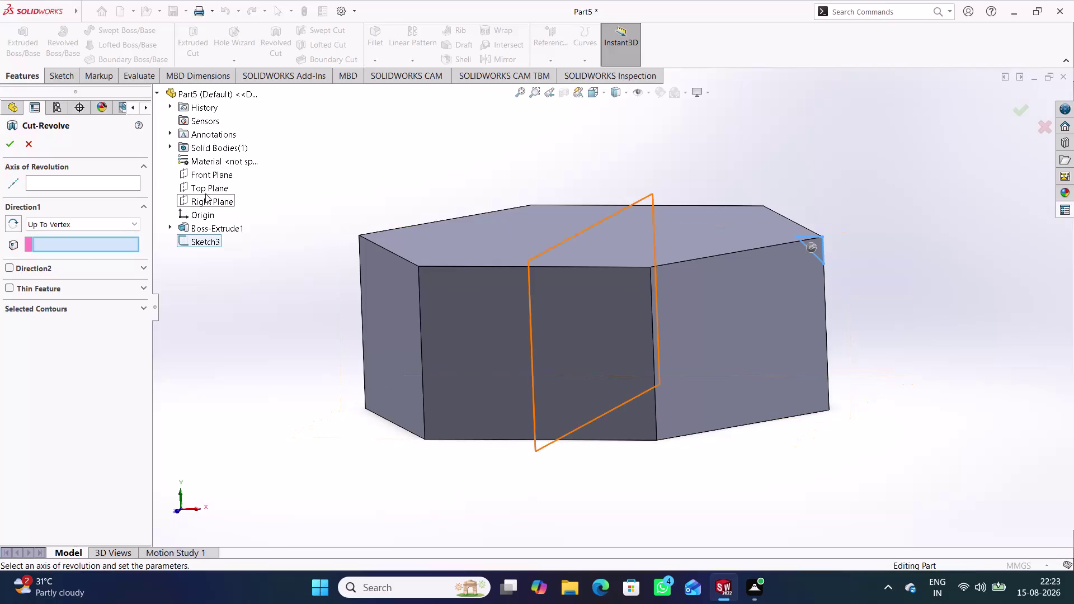
Cancel the axis-less revolved cut and add a vertical centerline from the origin to Sketch3.
click(205, 194)
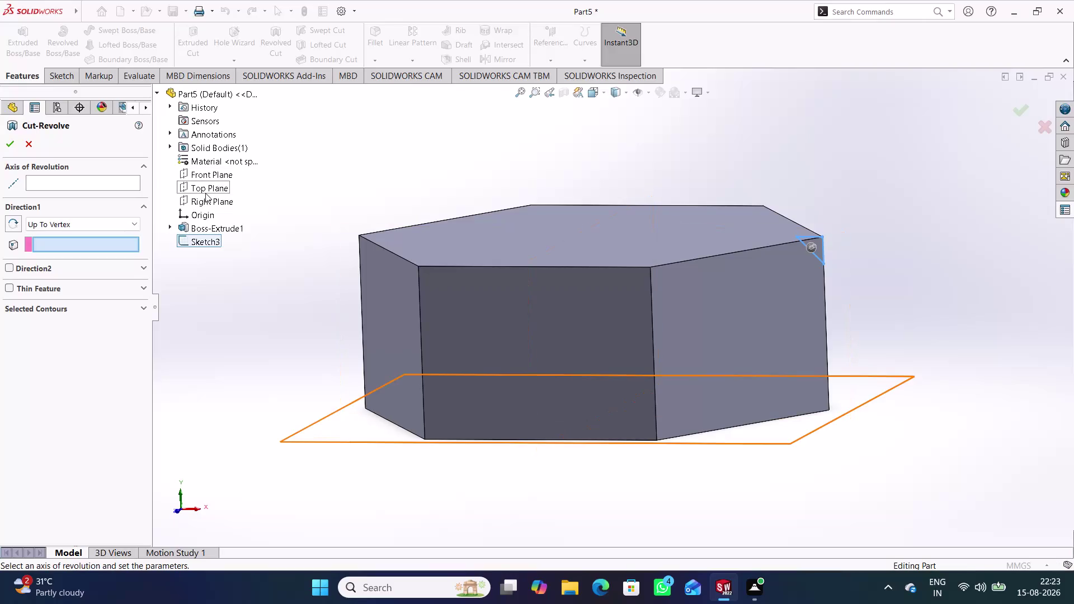
click(208, 205)
click(213, 191)
click(28, 140)
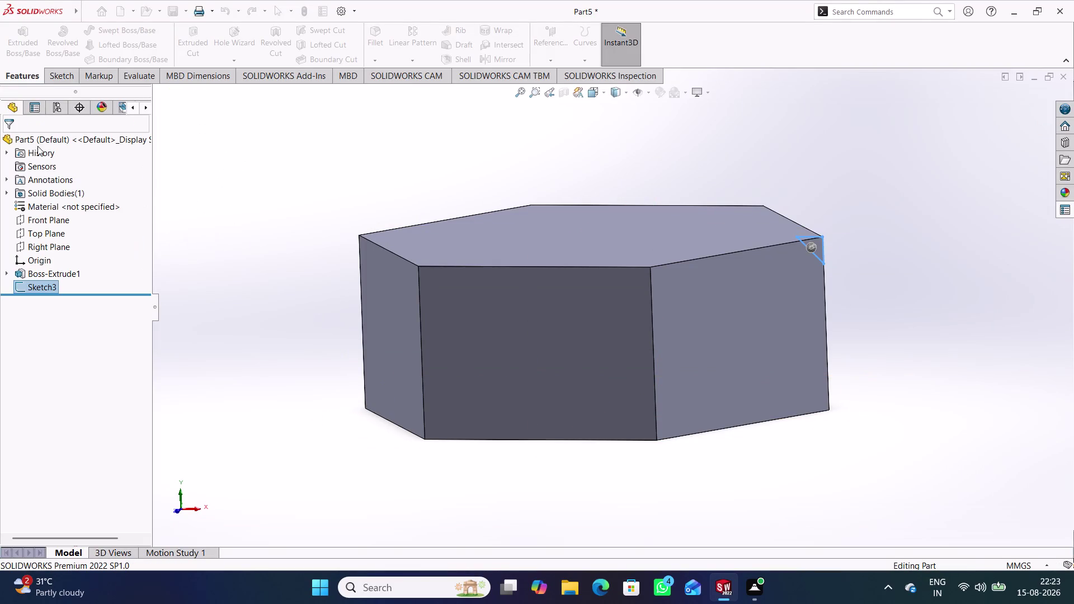
click(304, 242)
double_click(825, 244)
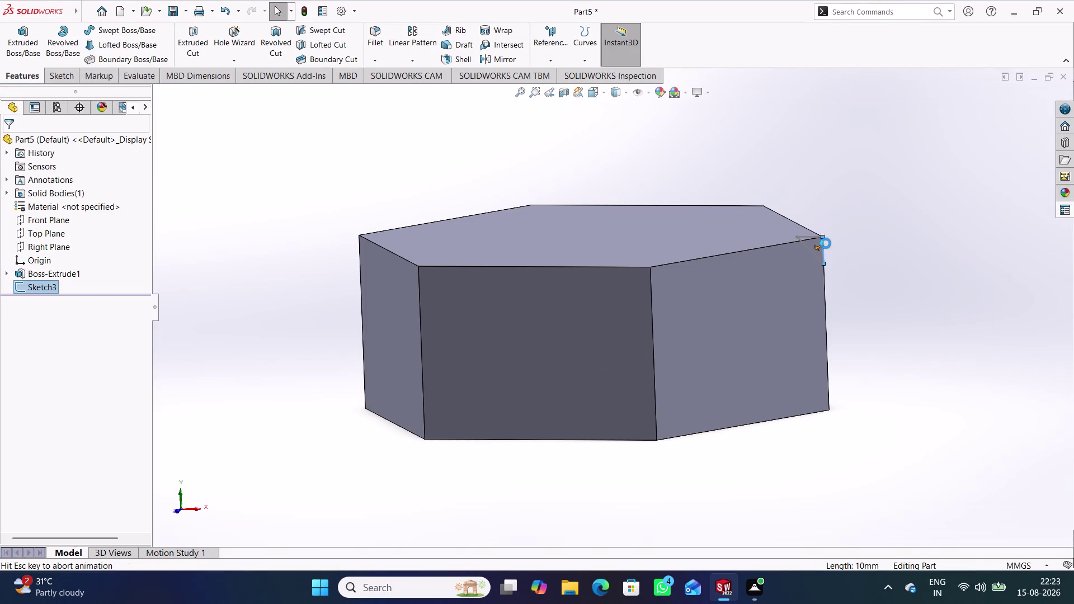
click(664, 430)
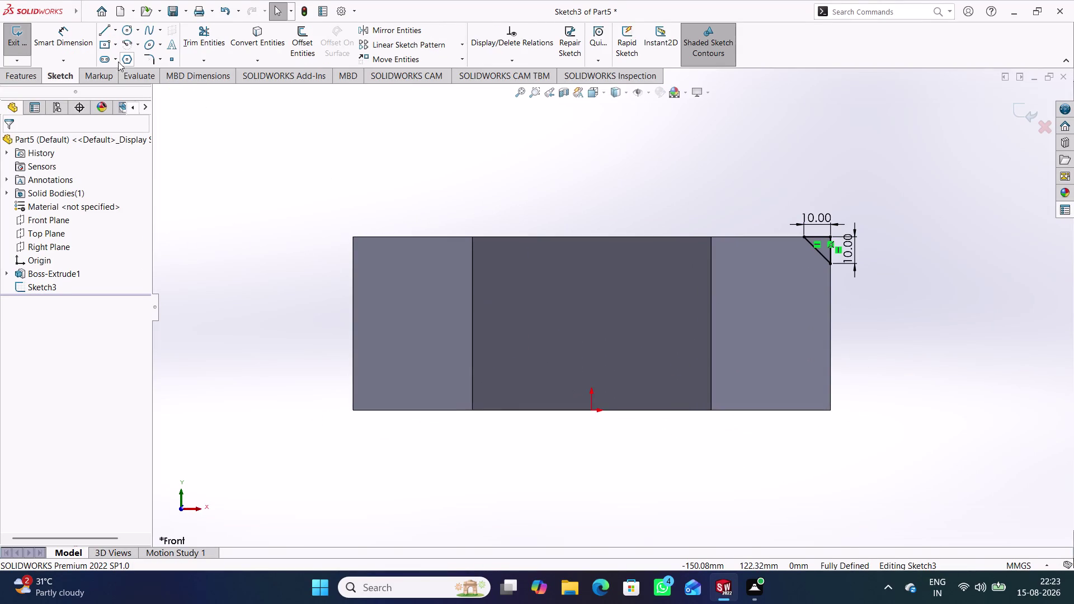
click(116, 33)
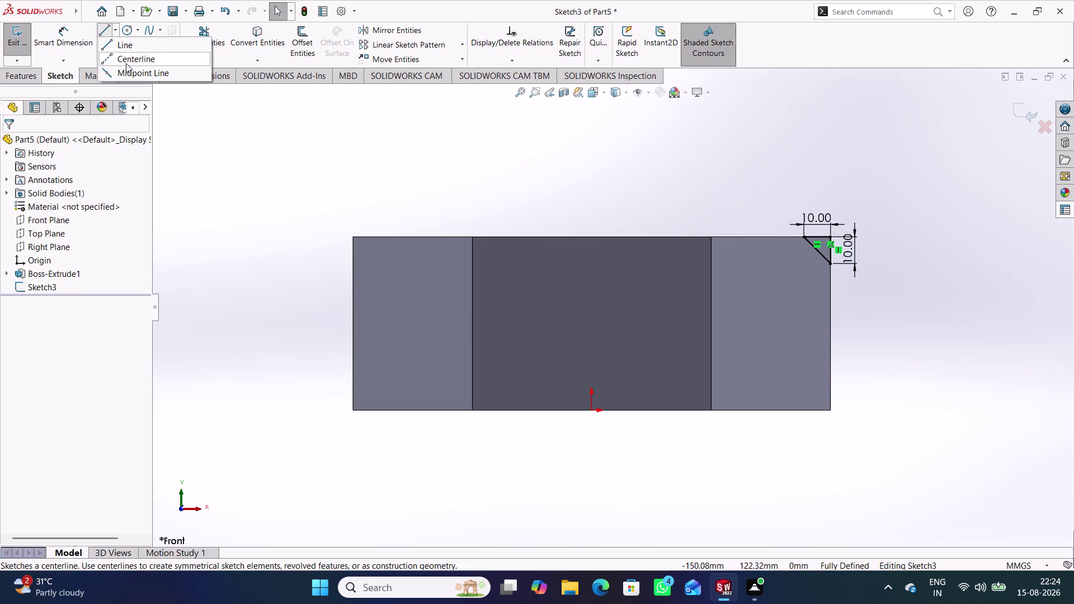
click(126, 63)
click(591, 412)
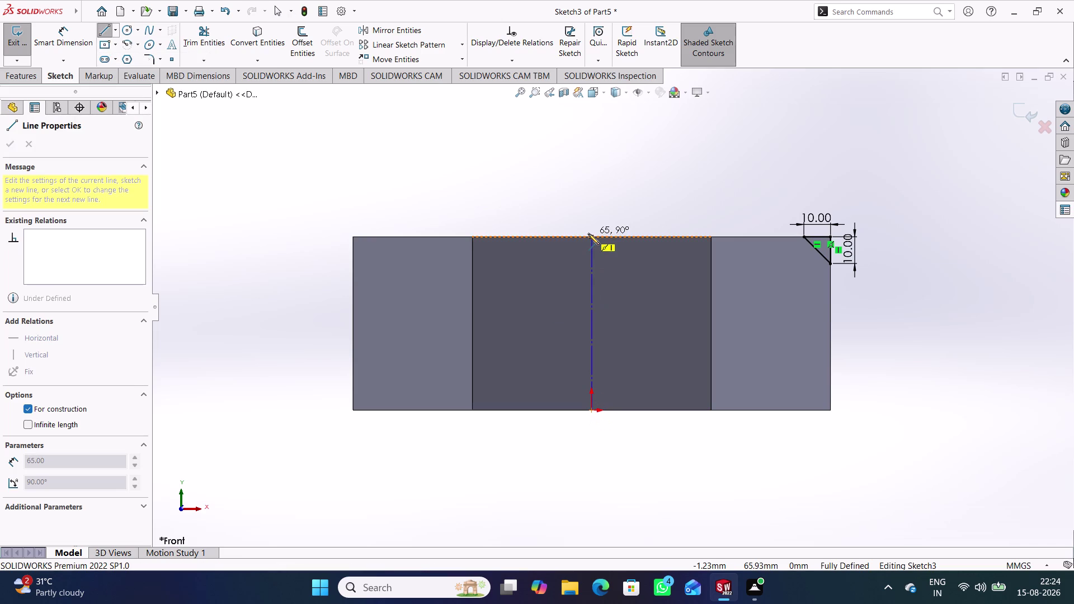
click(590, 235)
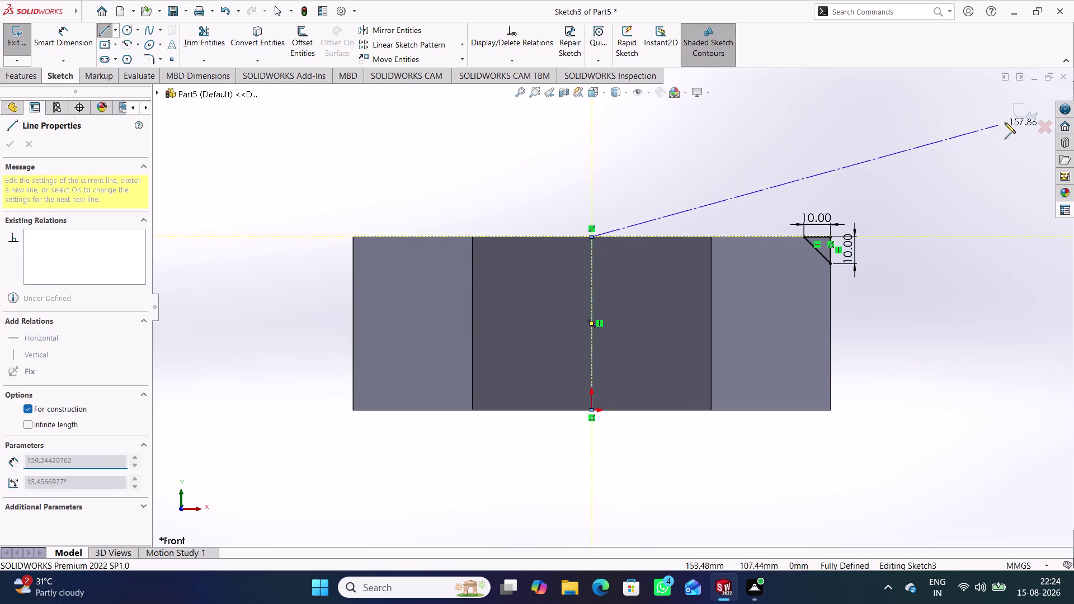
click(1026, 115)
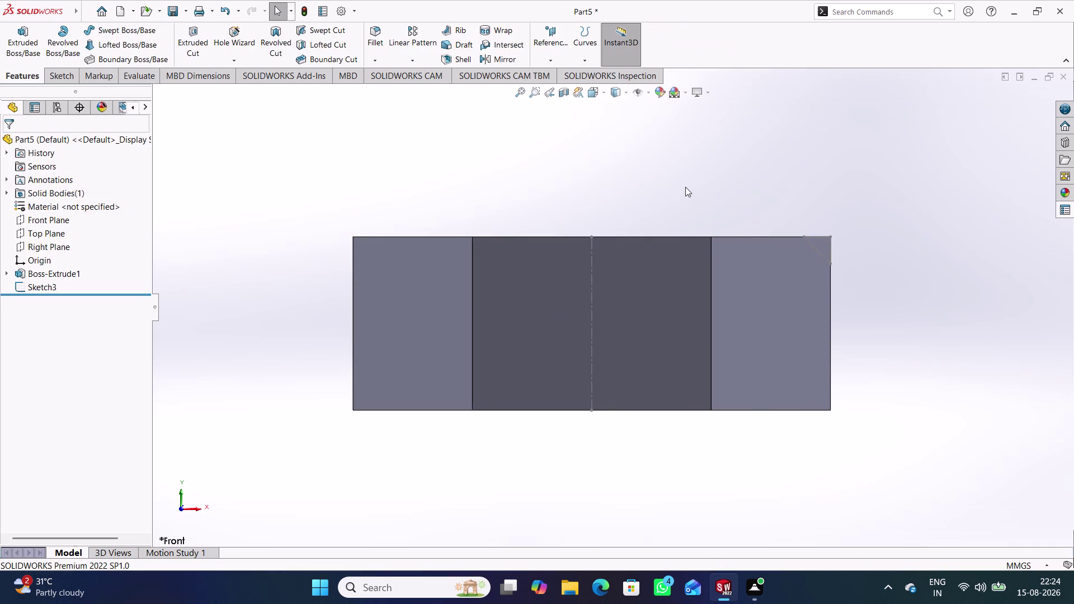
Revolve-cut Sketch3 360° about the centerline to chamfer the block's top edge.
middle_drag(685, 187, 684, 204)
click(595, 268)
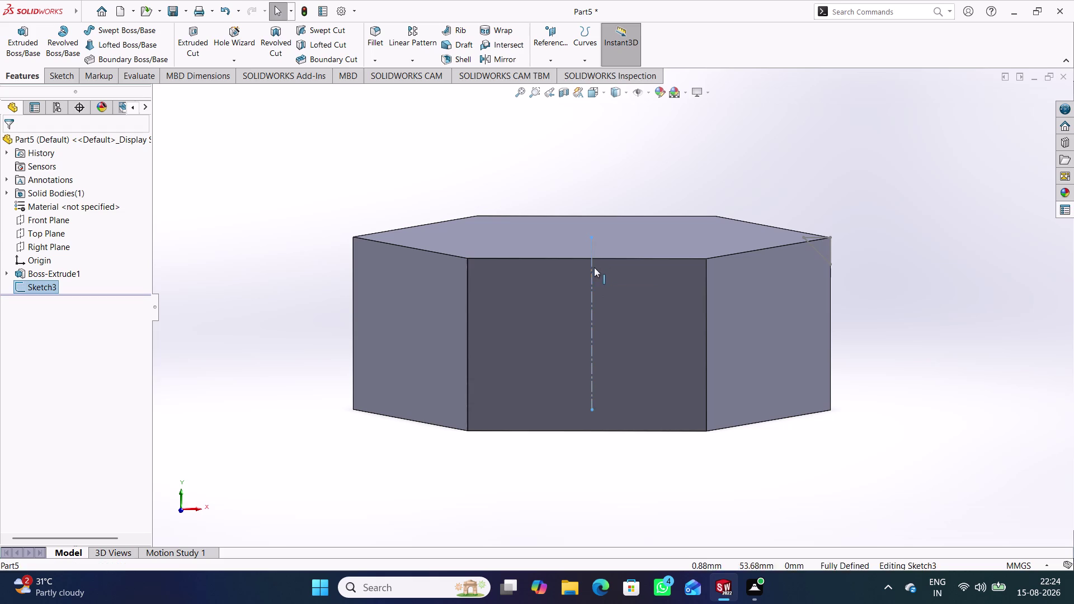
click(281, 47)
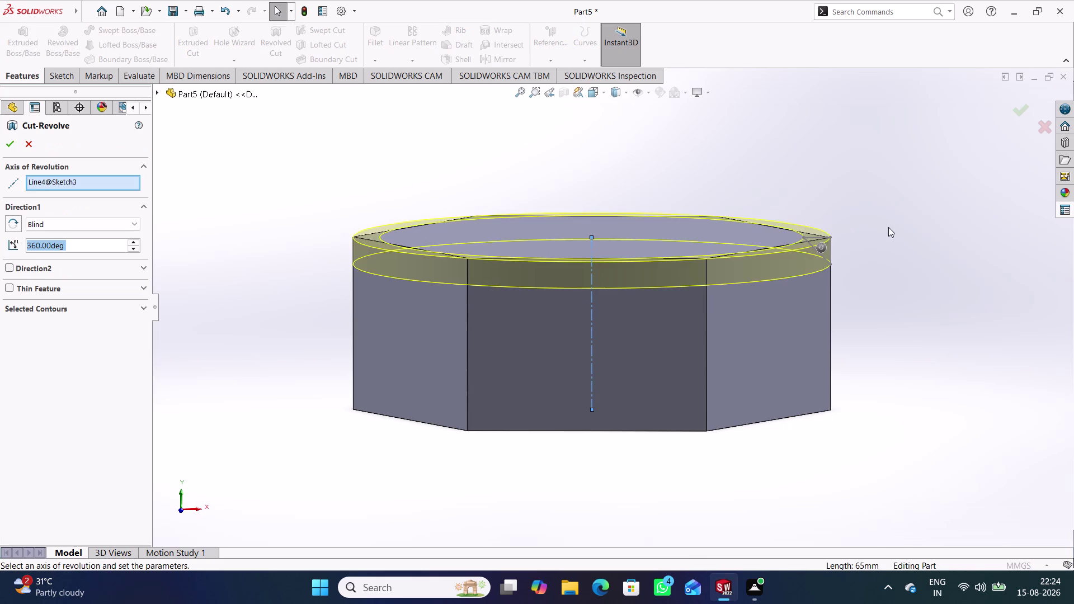
middle_drag(896, 266, 854, 298)
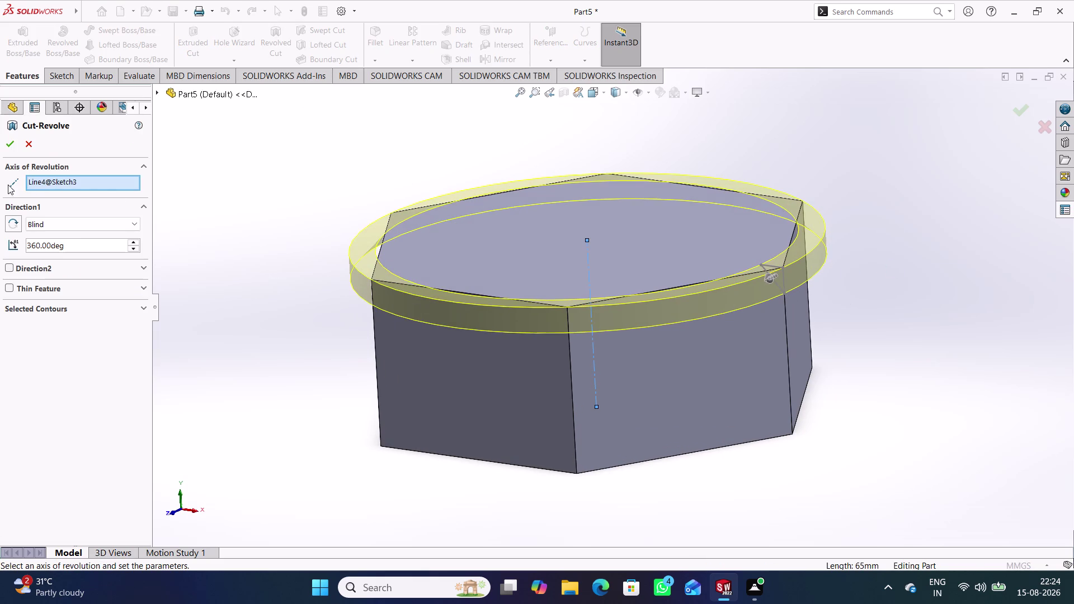
click(8, 183)
click(11, 144)
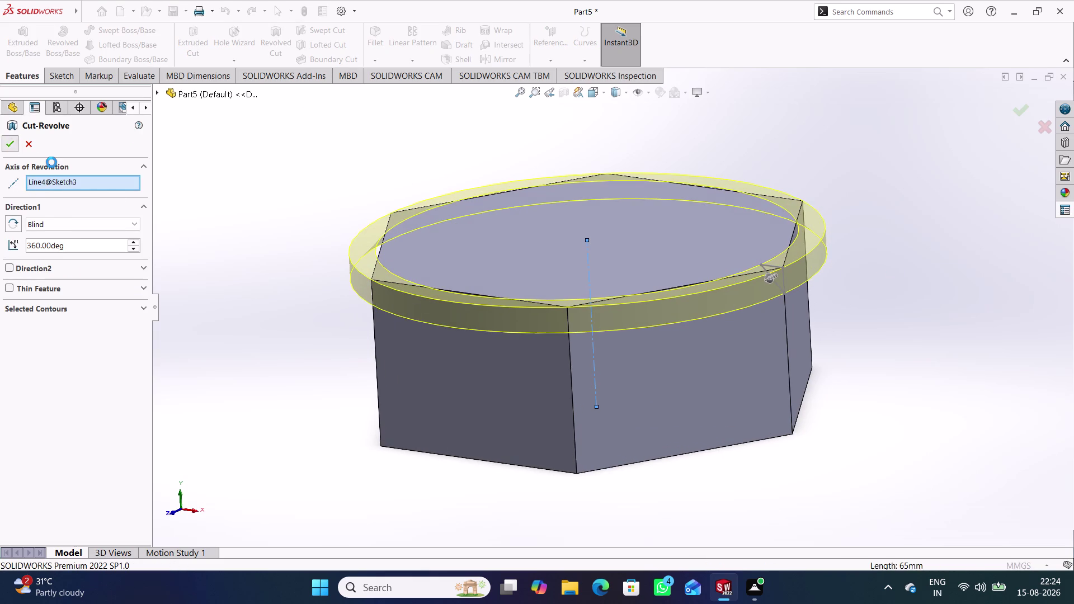
click(320, 357)
middle_drag(317, 355, 426, 315)
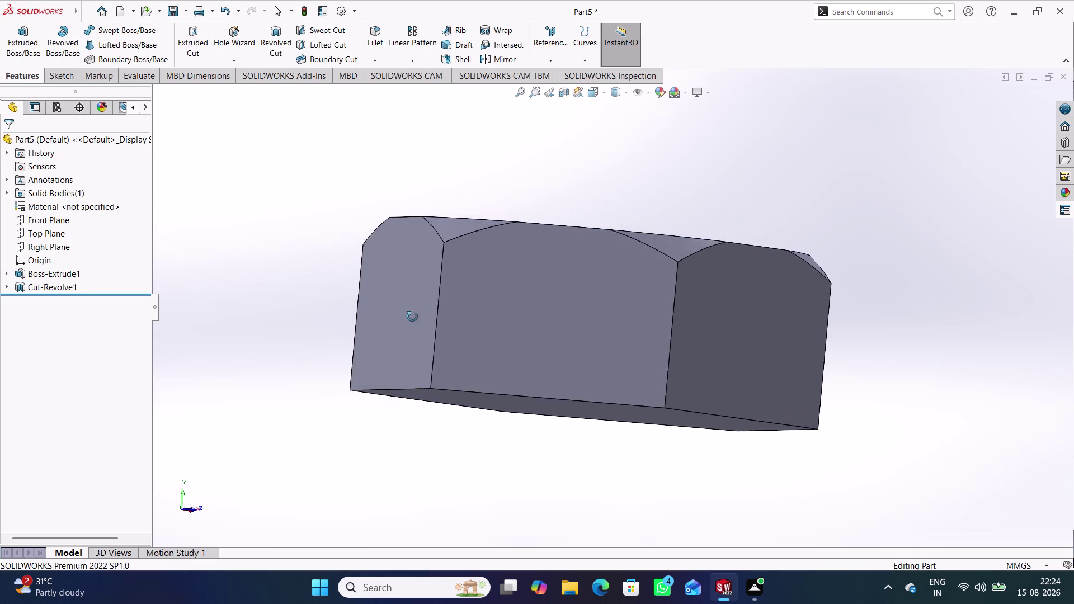
middle_drag(426, 315, 295, 330)
click(275, 418)
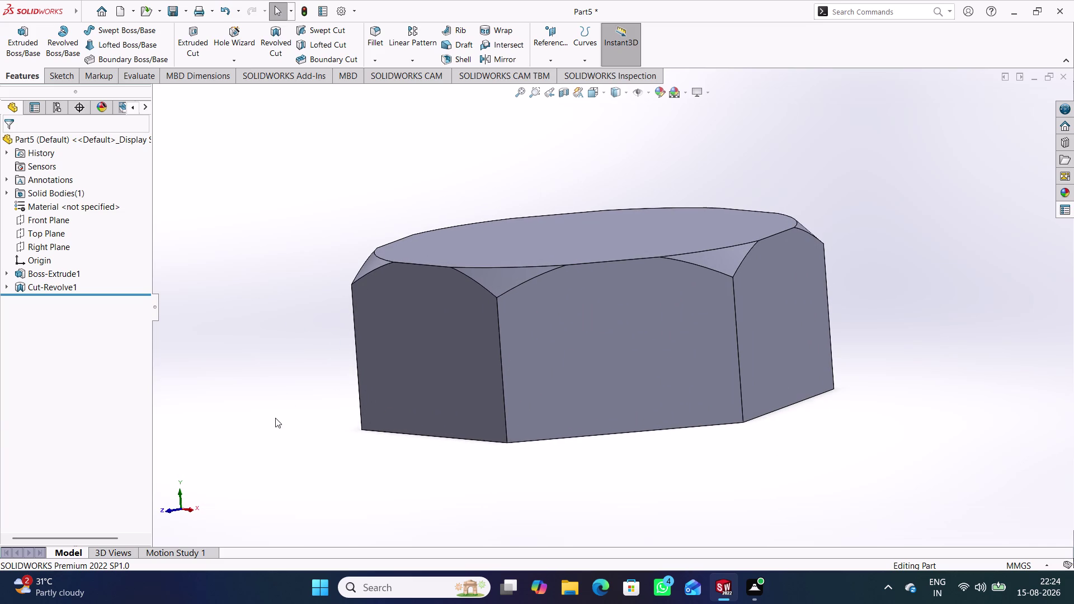
click(369, 273)
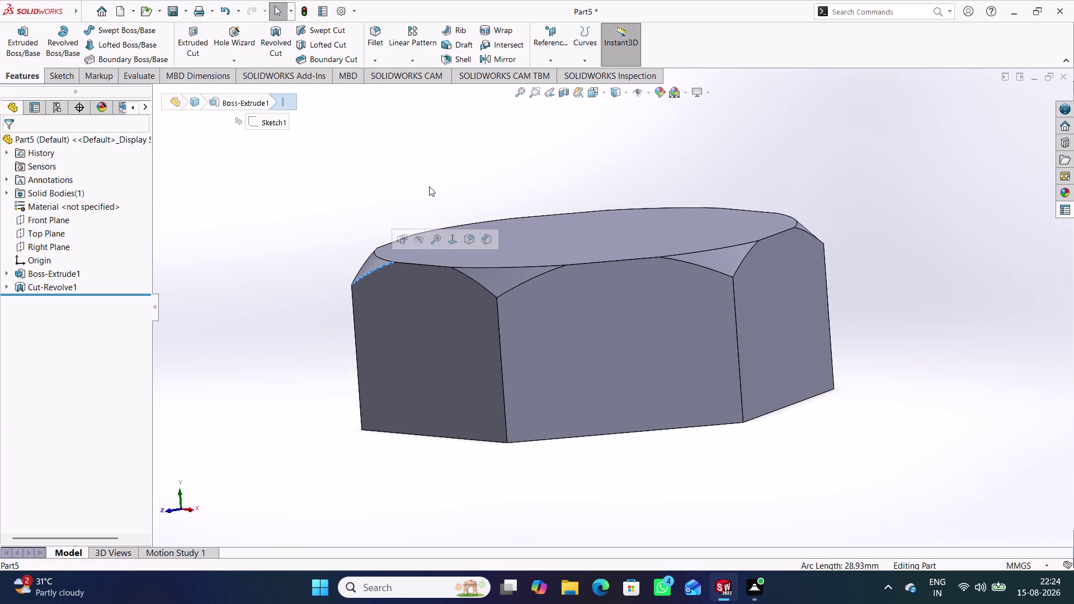
click(471, 242)
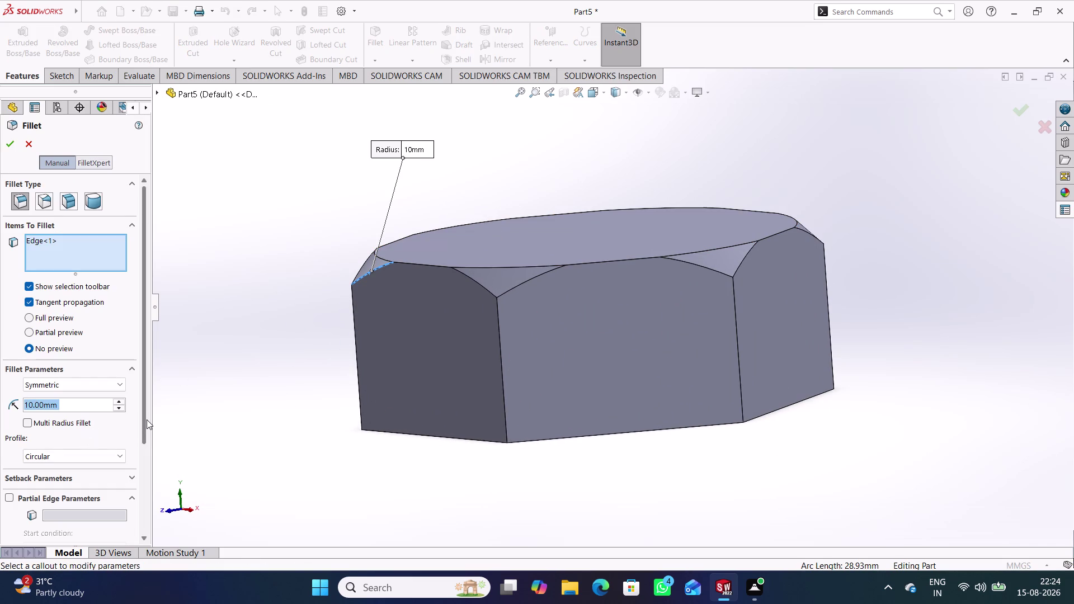
text(30)
key(Return)
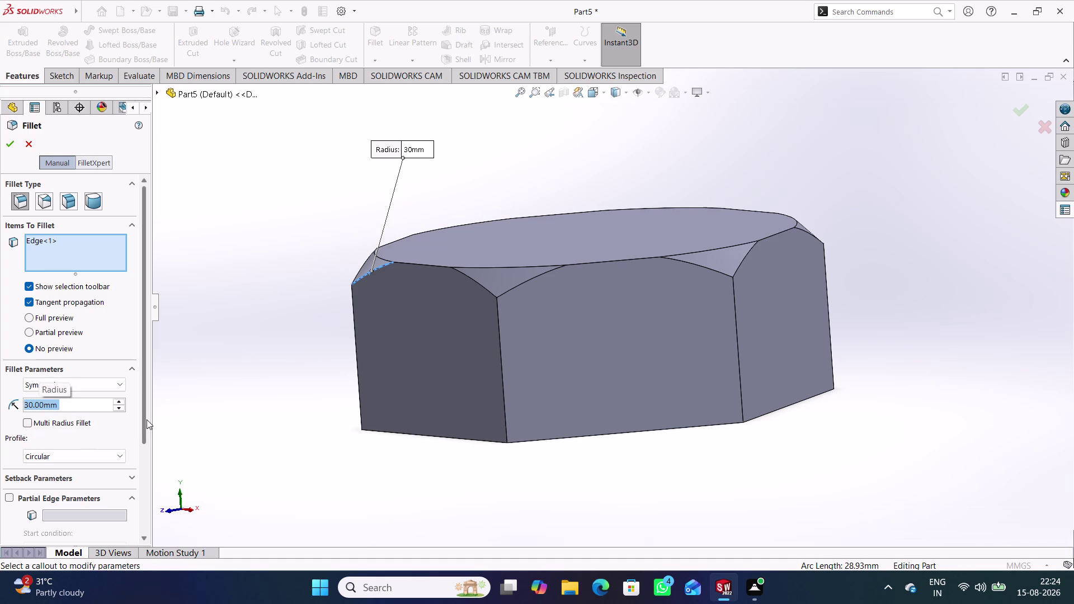
click(240, 327)
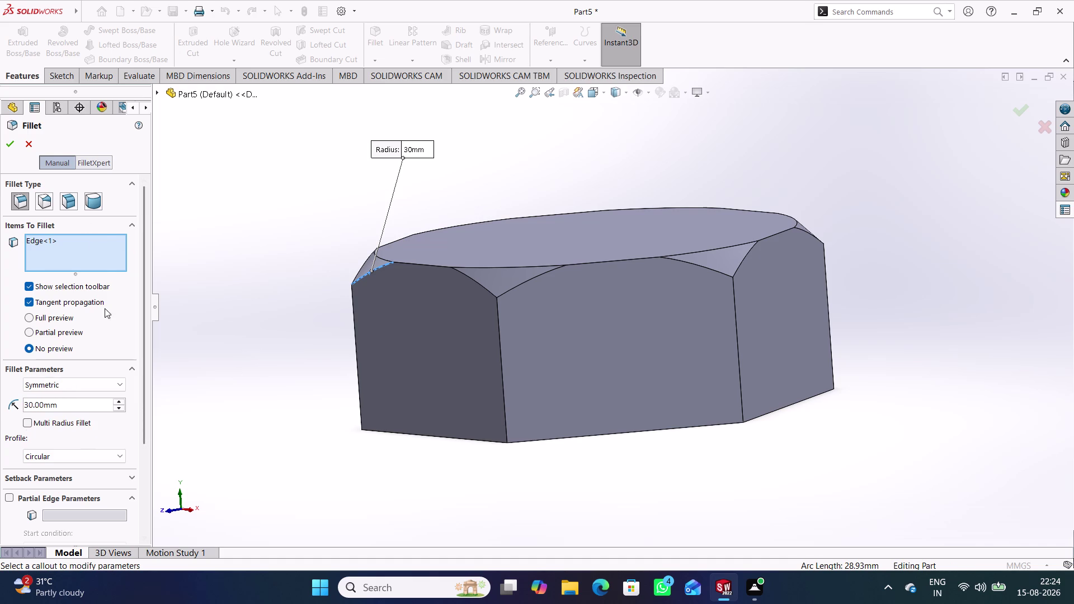
click(61, 332)
middle_drag(235, 322, 304, 301)
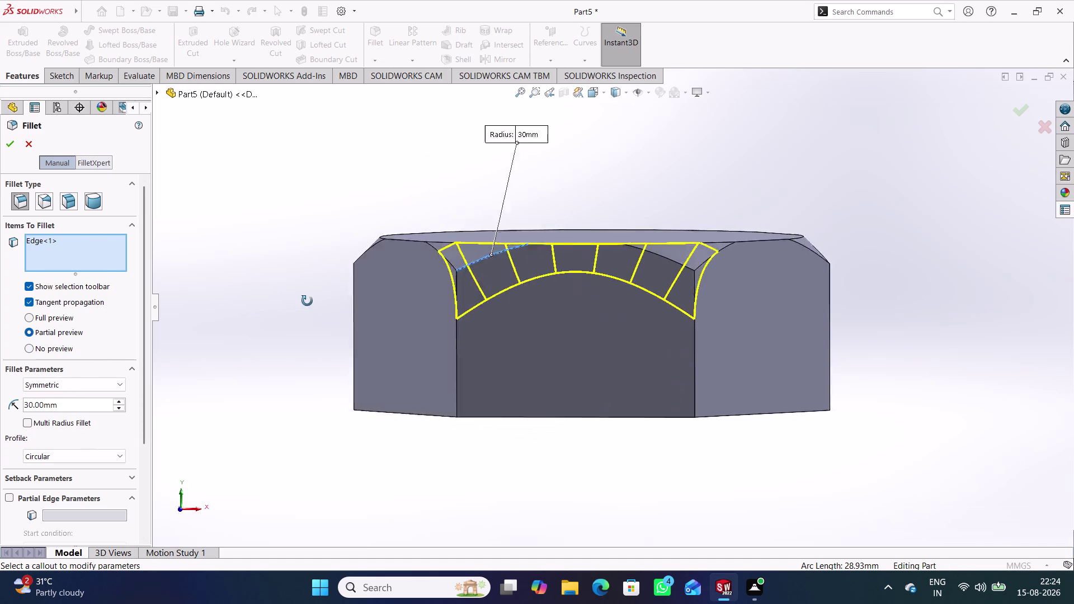
middle_drag(304, 302, 328, 315)
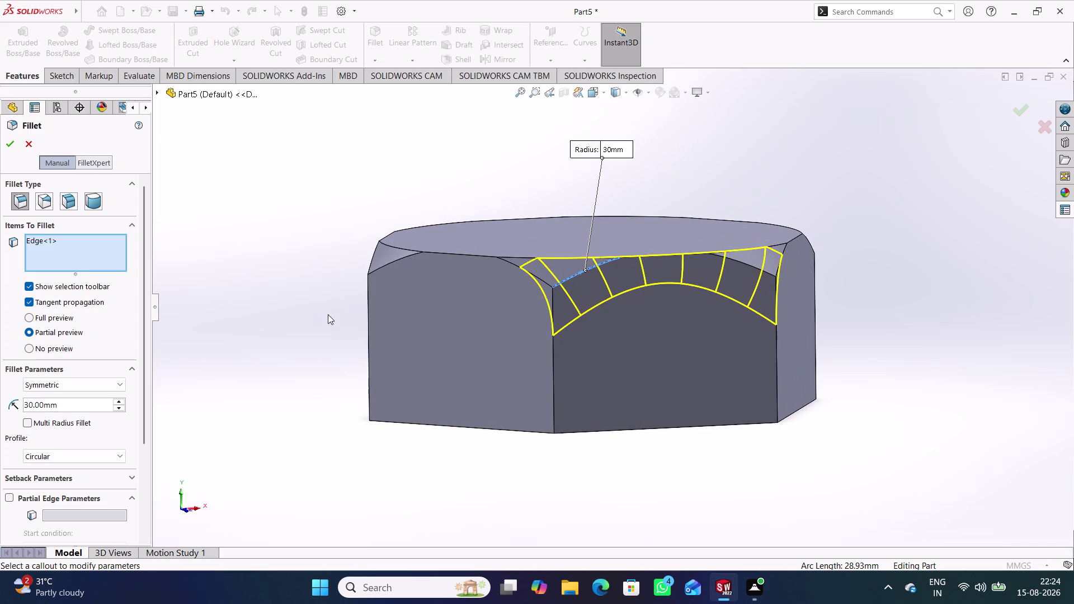
click(383, 268)
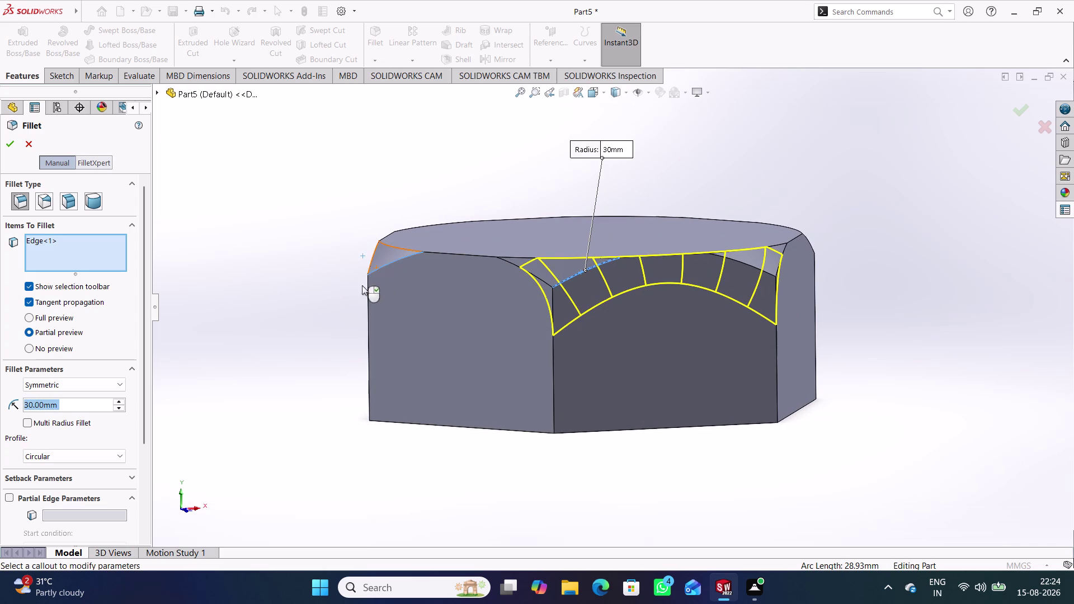
middle_drag(263, 305, 287, 303)
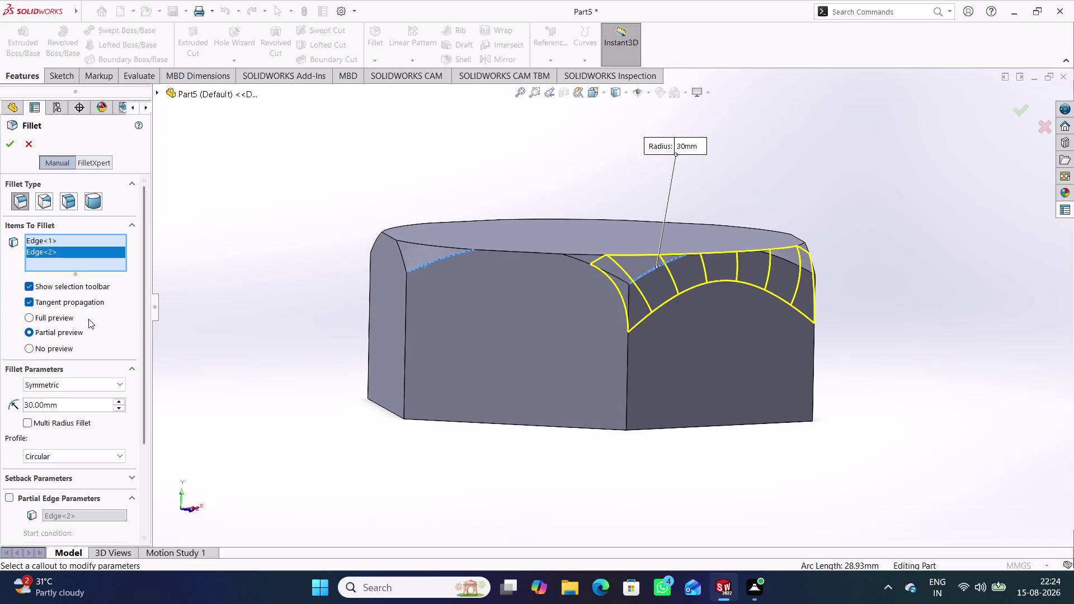
click(58, 320)
click(58, 330)
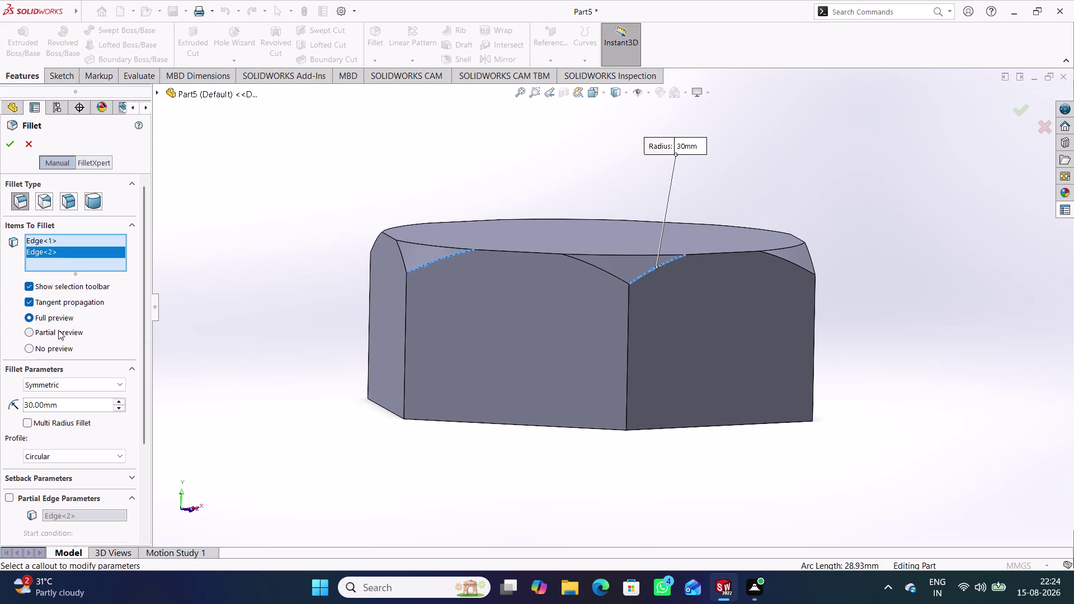
middle_drag(336, 276, 369, 305)
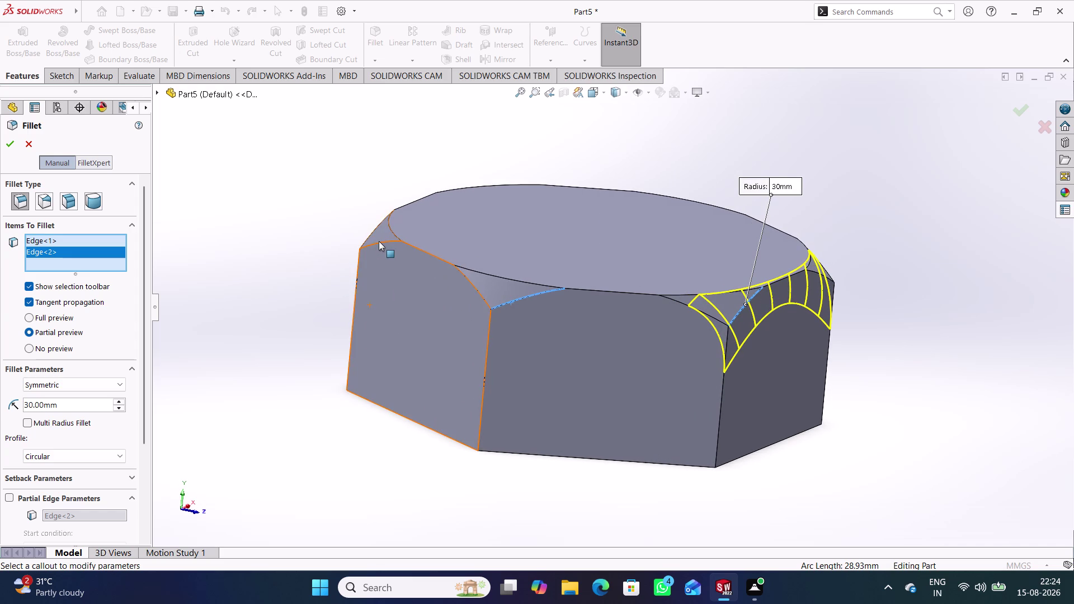
click(376, 243)
middle_drag(318, 245, 412, 288)
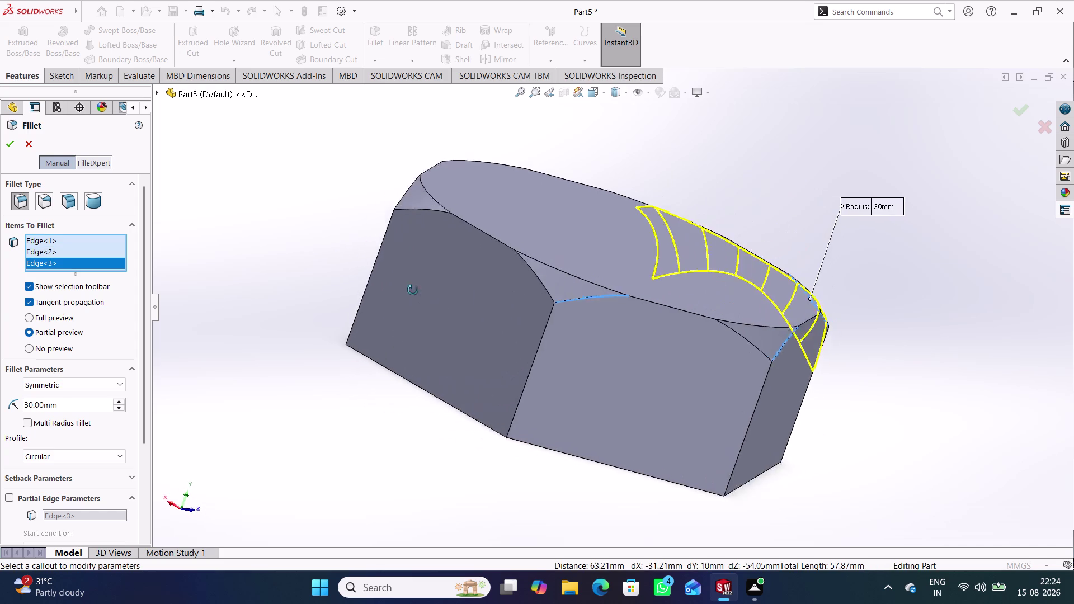
middle_drag(412, 289, 420, 297)
click(445, 219)
middle_drag(320, 208, 337, 221)
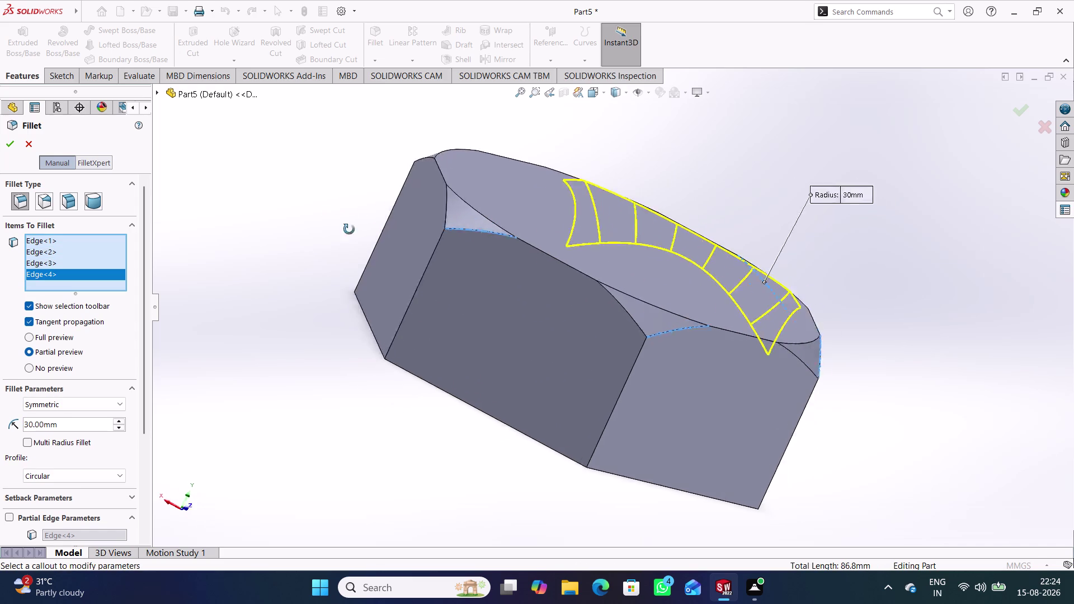
middle_drag(338, 220, 391, 348)
click(470, 263)
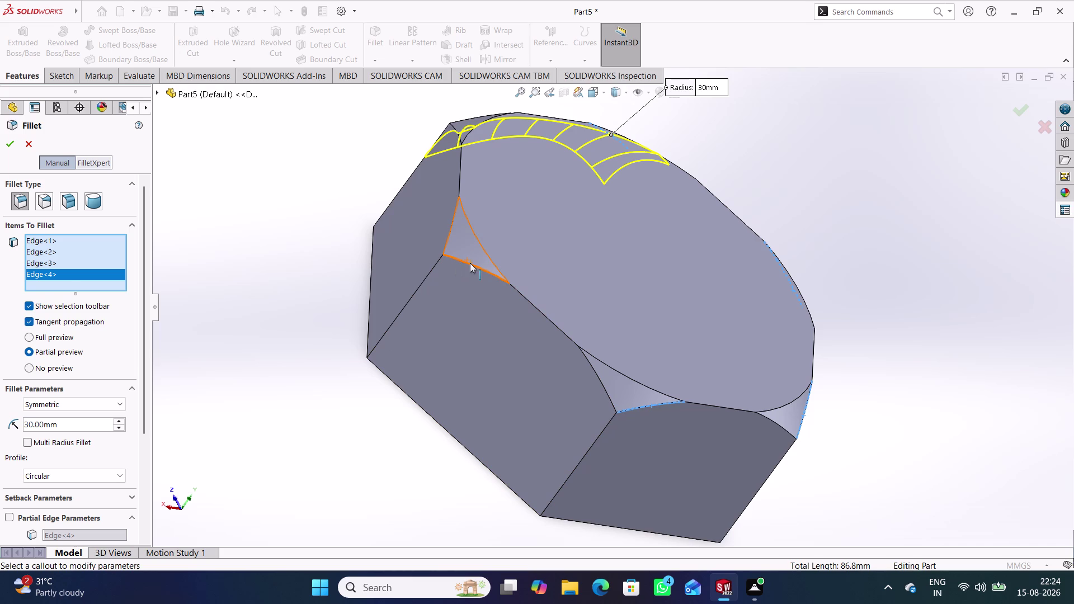
middle_drag(309, 252, 279, 278)
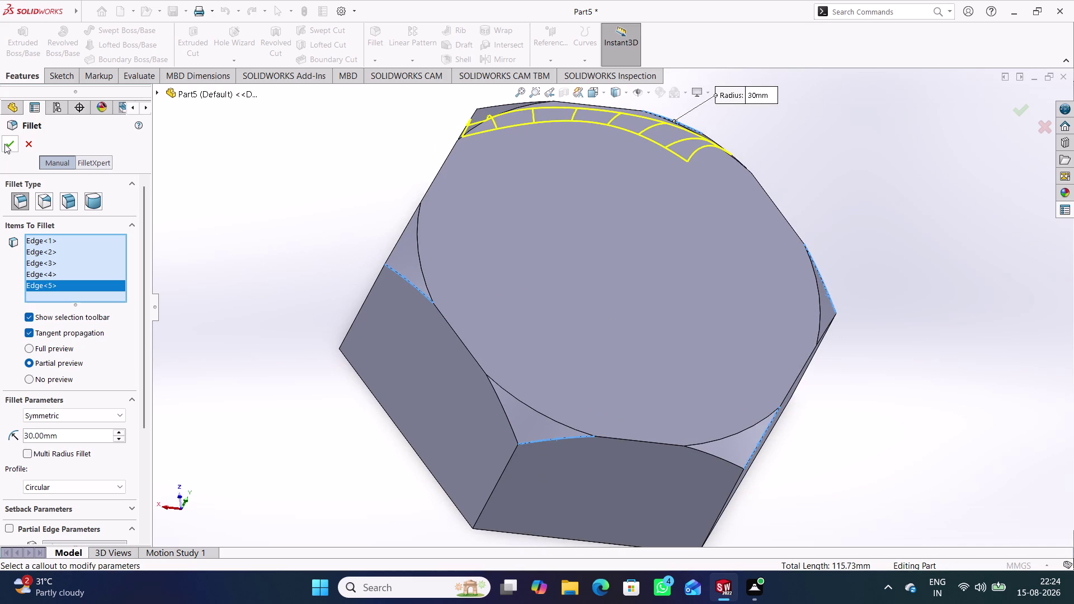
click(5, 143)
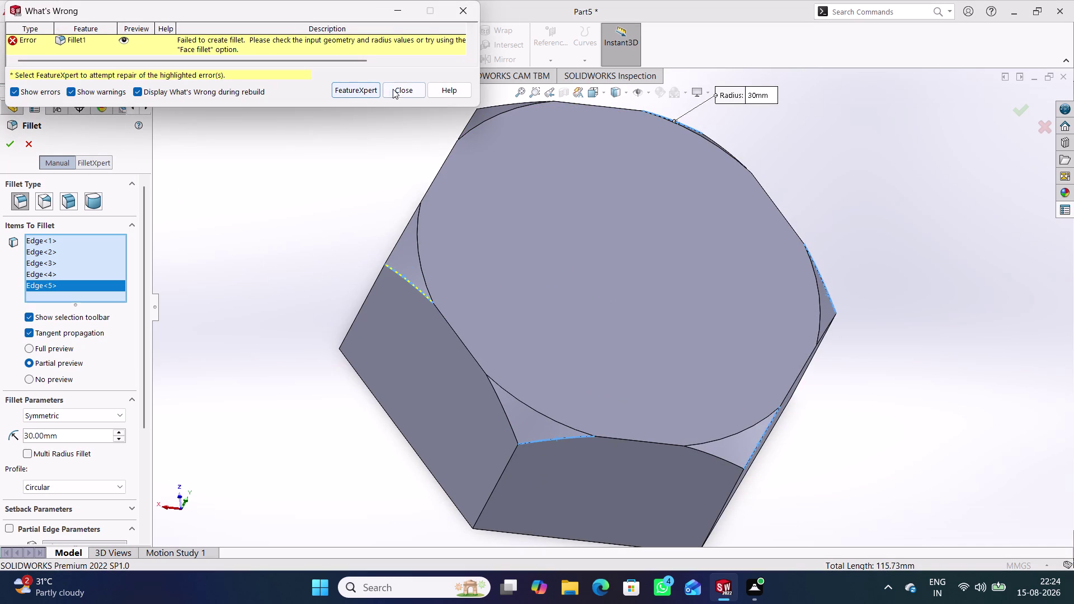
click(397, 90)
middle_drag(293, 269, 288, 163)
click(275, 229)
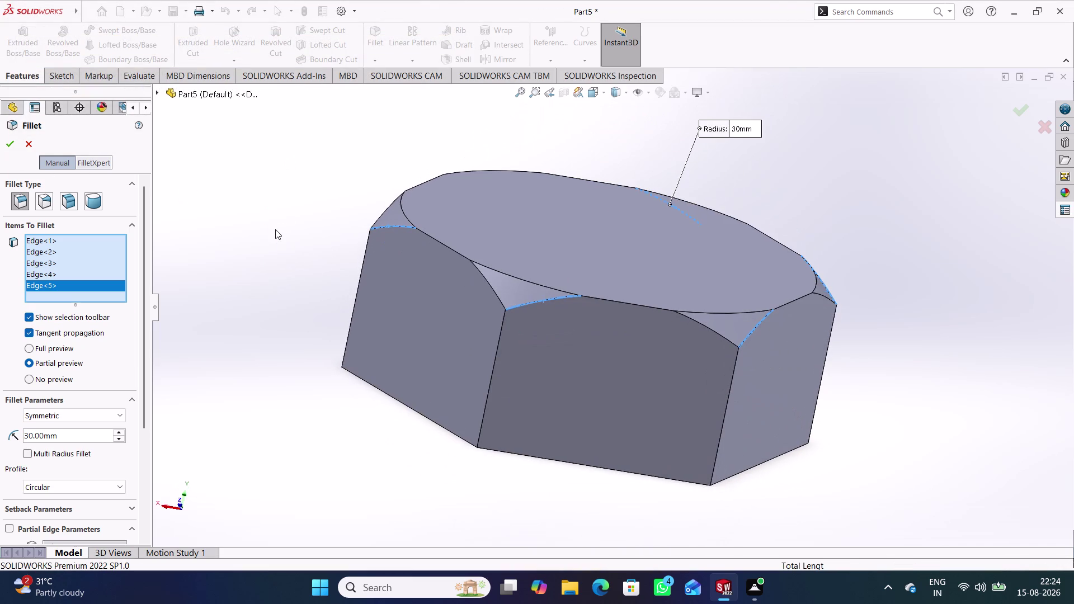
middle_drag(317, 328, 252, 310)
right_click(82, 244)
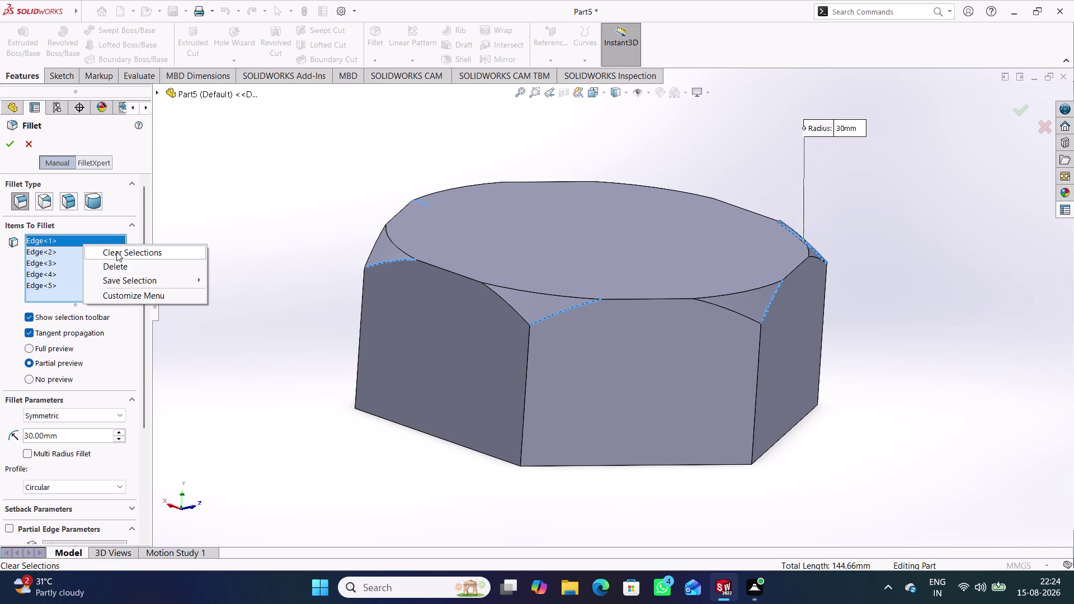
click(121, 252)
middle_drag(226, 318, 139, 303)
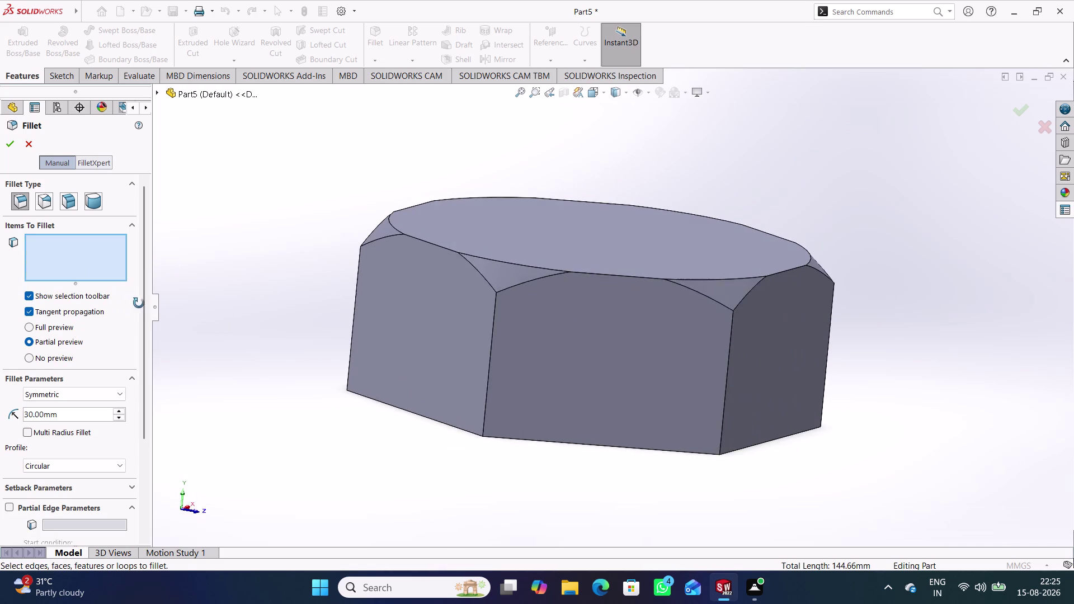
middle_drag(139, 303, 137, 309)
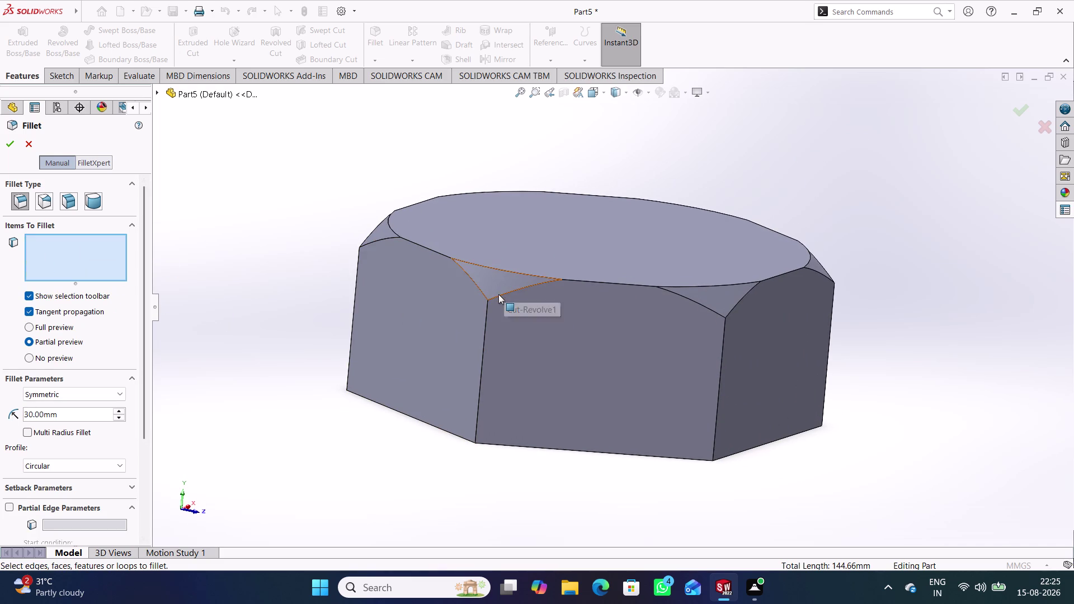
click(499, 295)
click(261, 349)
middle_drag(261, 349, 229, 288)
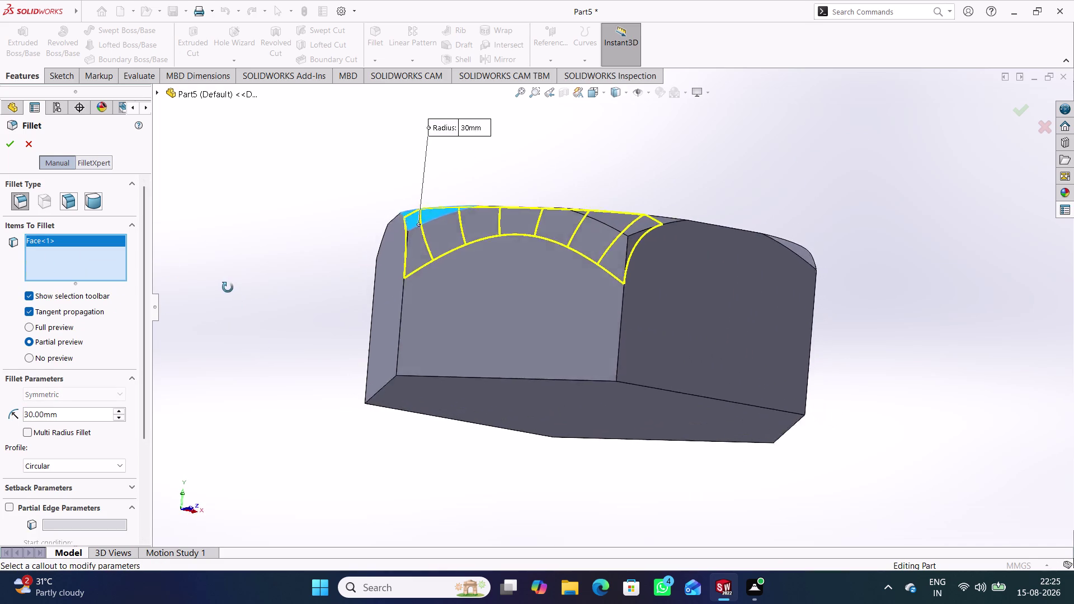
middle_drag(229, 288, 220, 314)
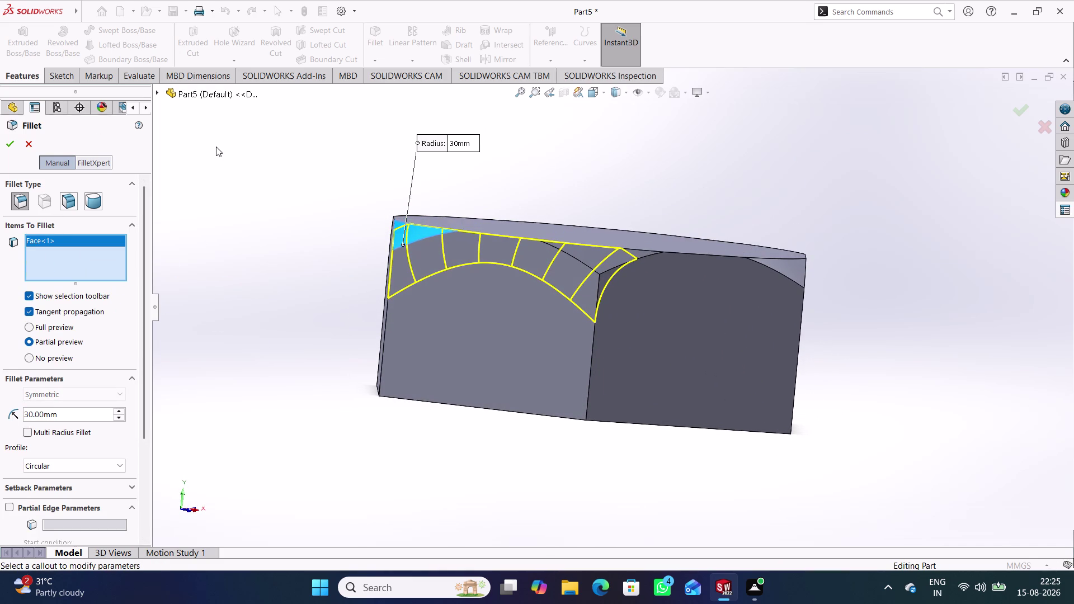
click(10, 140)
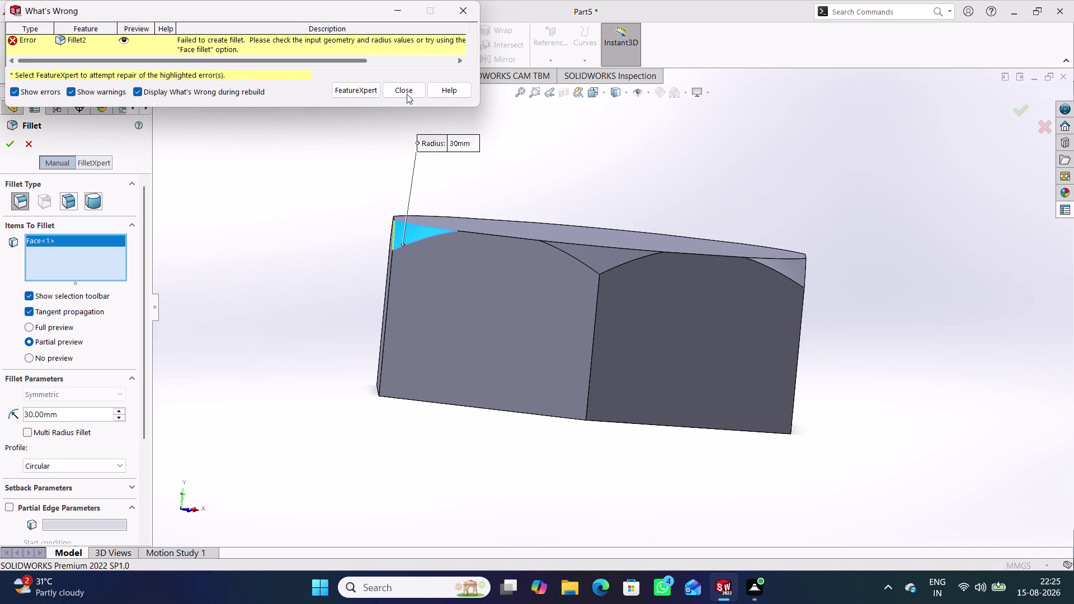
click(405, 94)
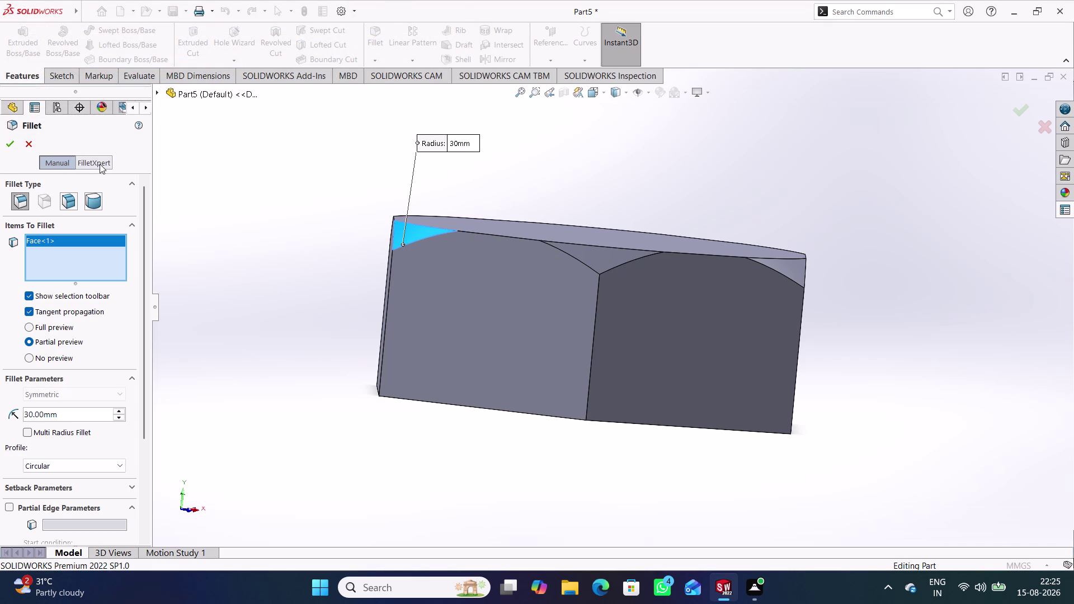
click(99, 161)
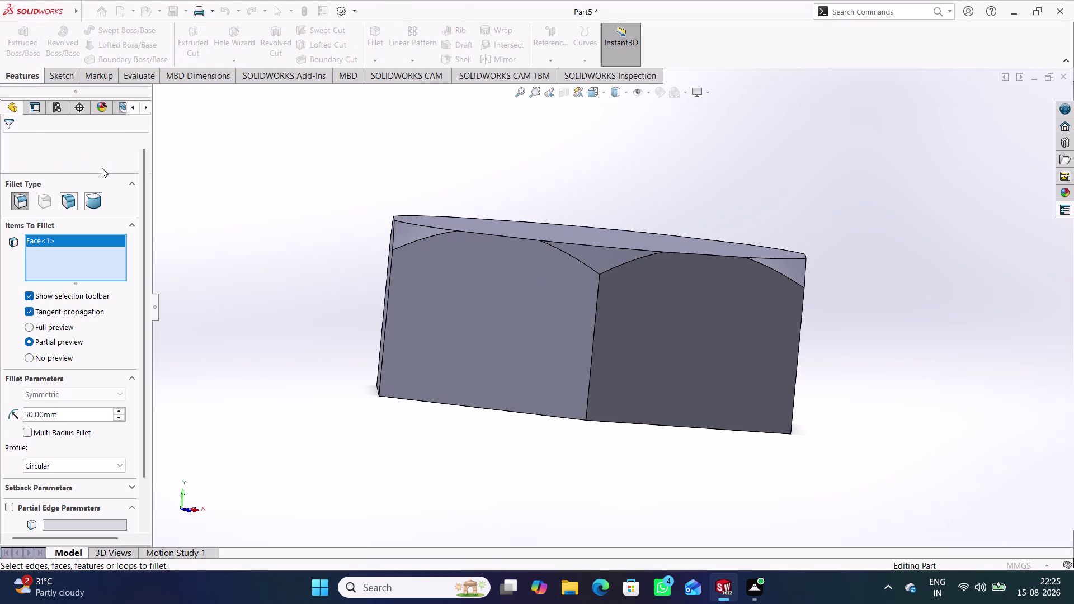
click(245, 172)
click(28, 145)
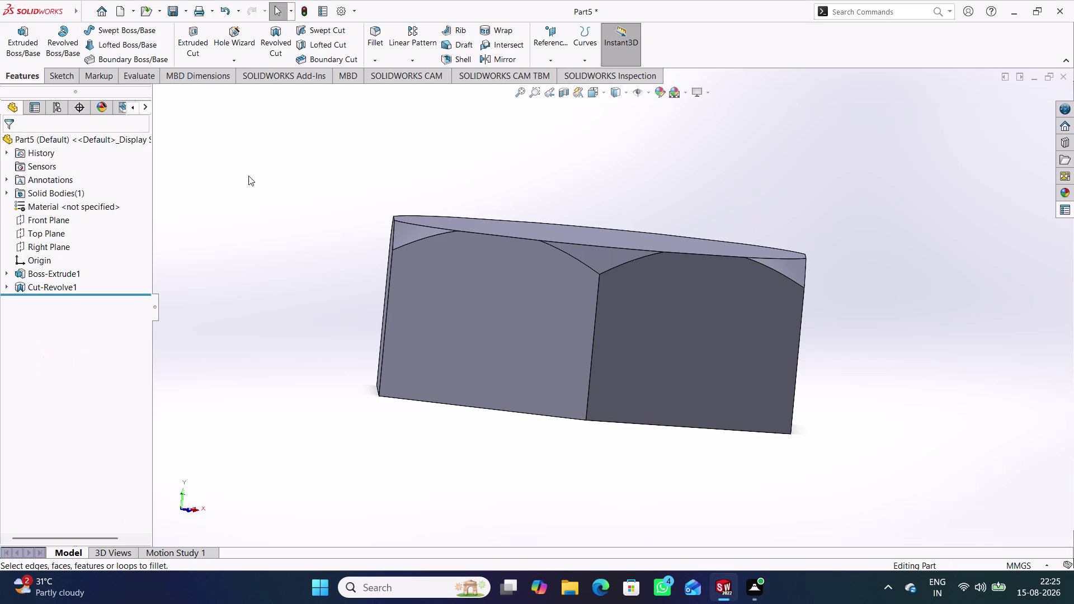
Start a sketch on the nut's top face and draw a circle centred at the origin.
click(248, 176)
middle_drag(262, 186, 191, 234)
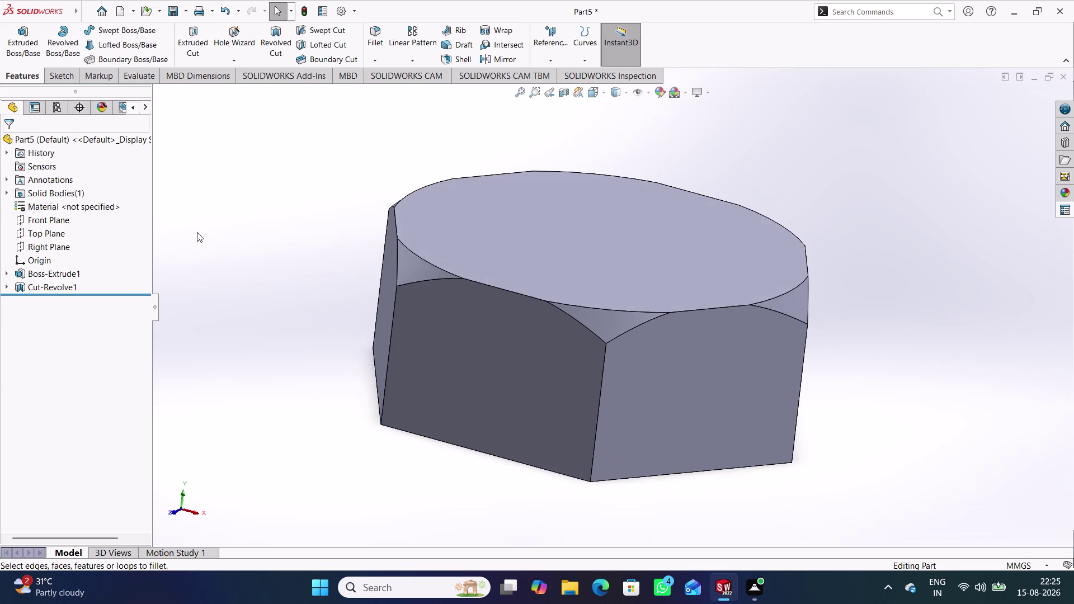
click(558, 242)
click(610, 211)
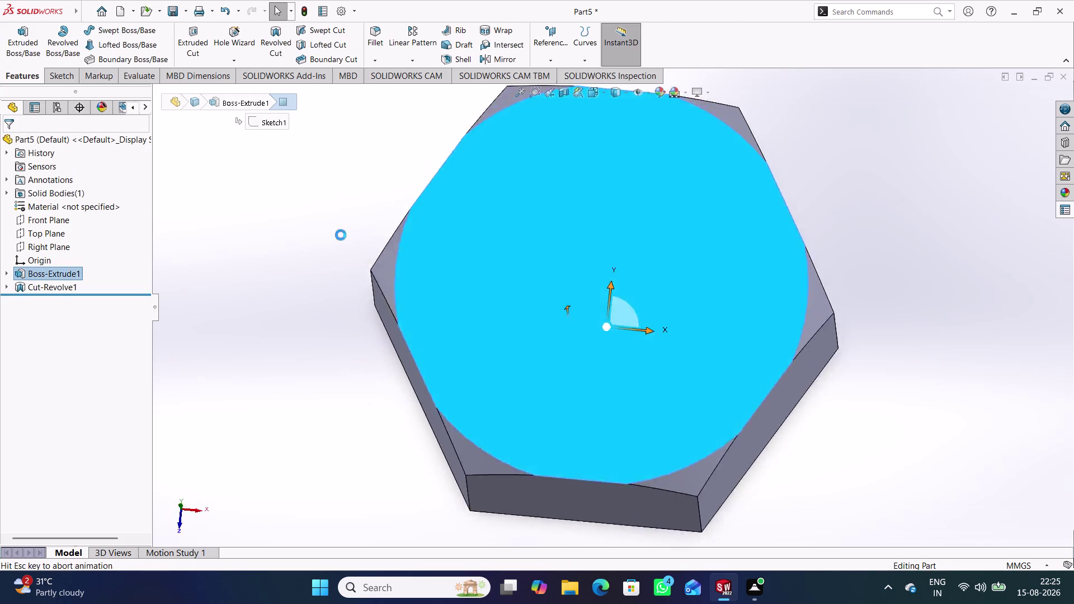
click(310, 247)
click(125, 32)
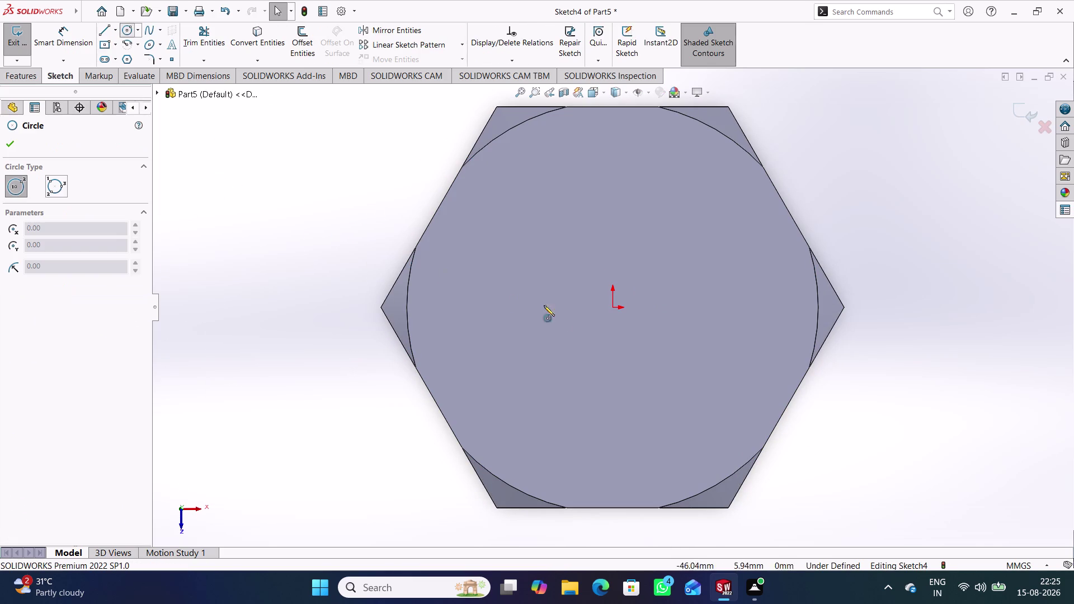
click(614, 306)
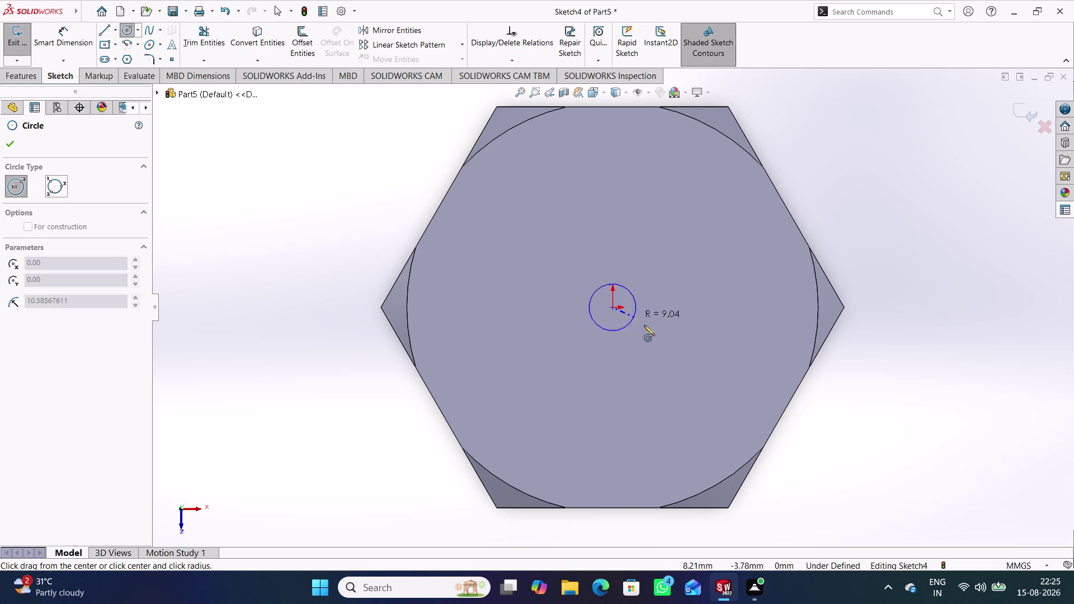
click(649, 334)
Dimension the circle to 100 mm diameter and exit the sketch.
right_drag(894, 470, 874, 337)
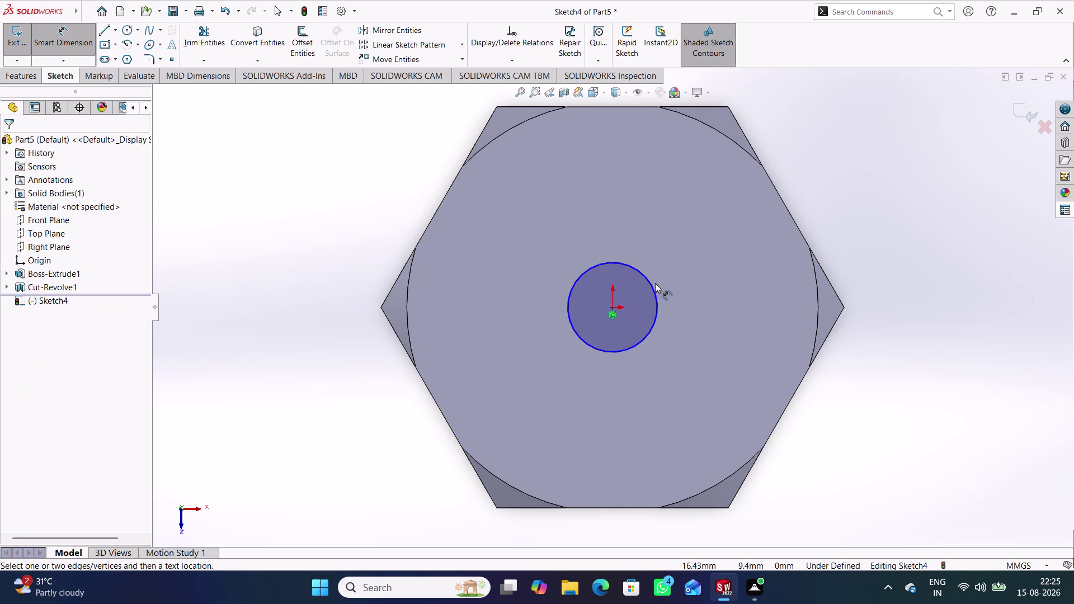
click(653, 287)
click(616, 221)
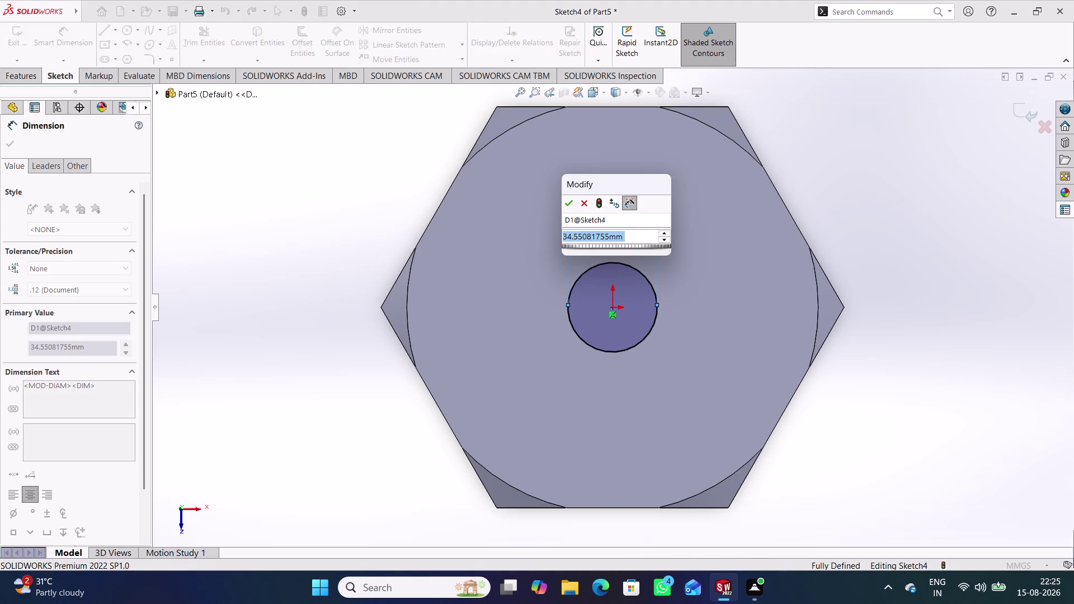
text(100)
key(Return)
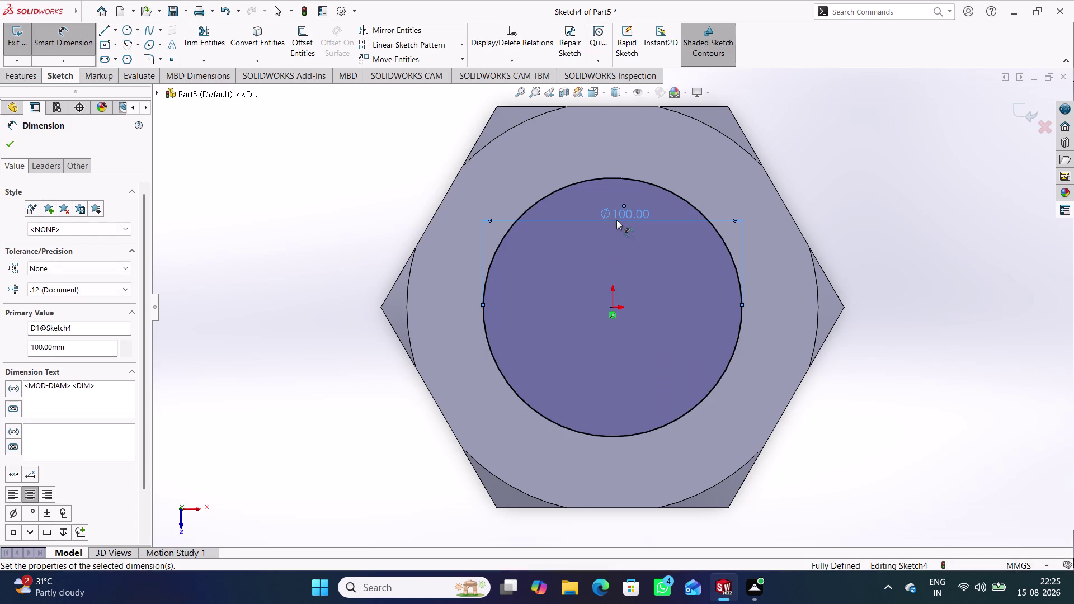
click(963, 186)
click(1013, 112)
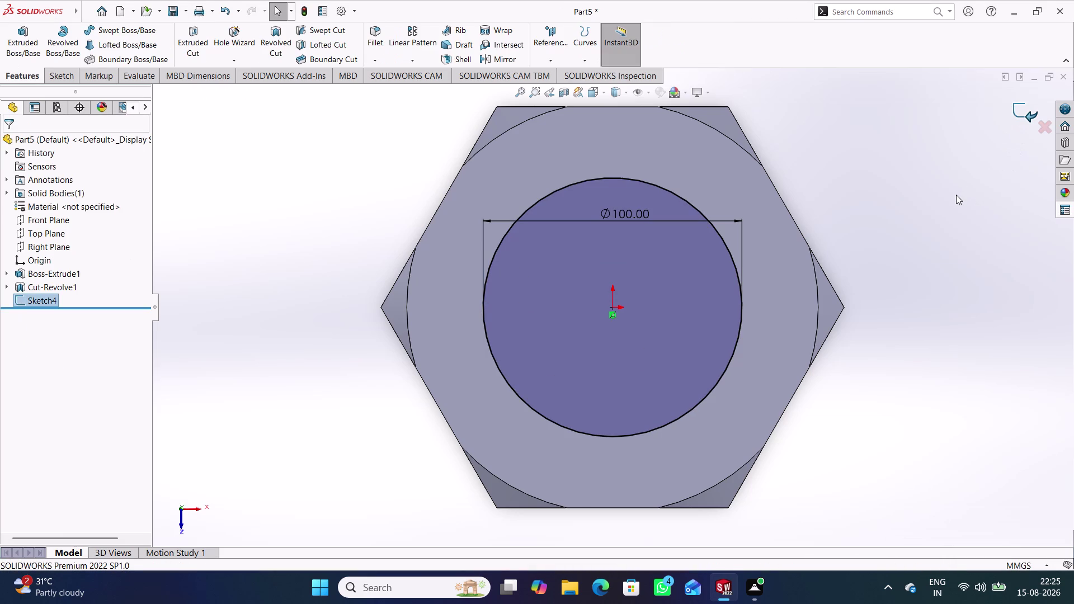
click(5, 36)
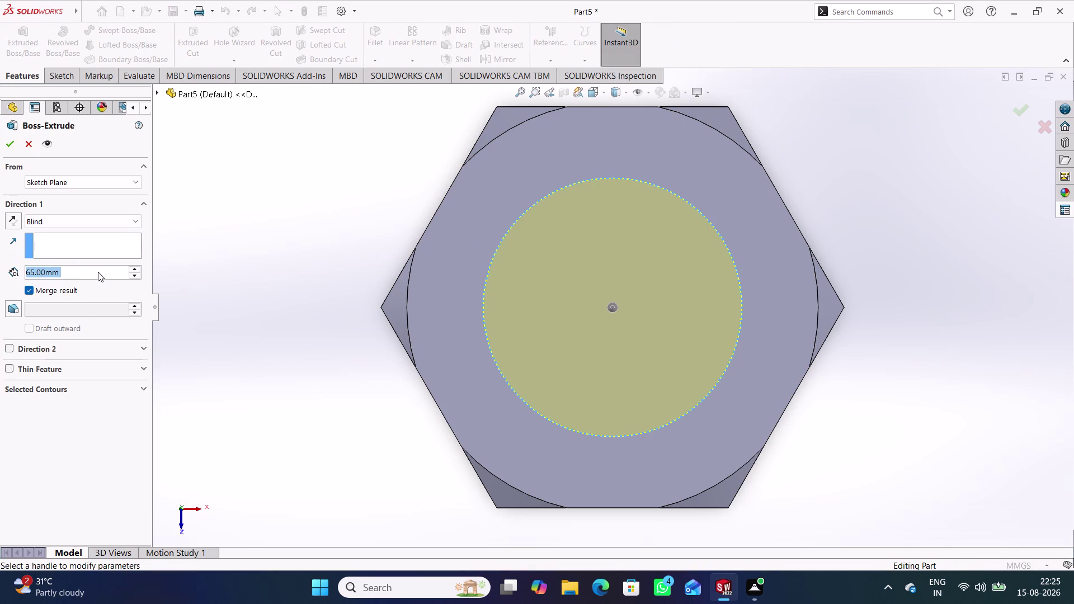
Extrude the circle 50 mm into a boss and start a sketch on its top face.
text(50)
key(Return)
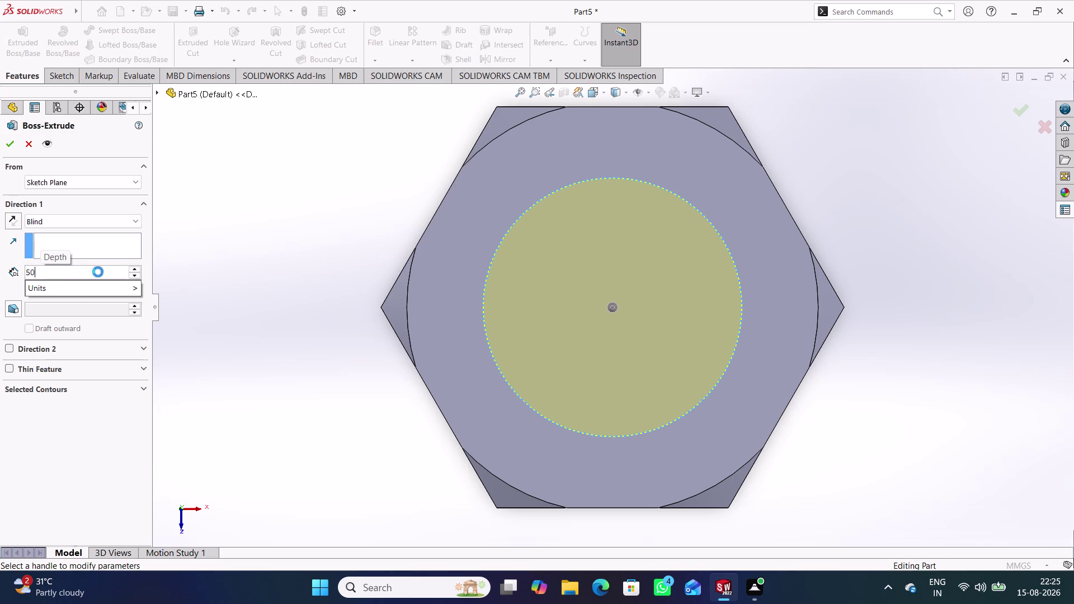
key(Return)
click(206, 258)
middle_drag(354, 482, 354, 483)
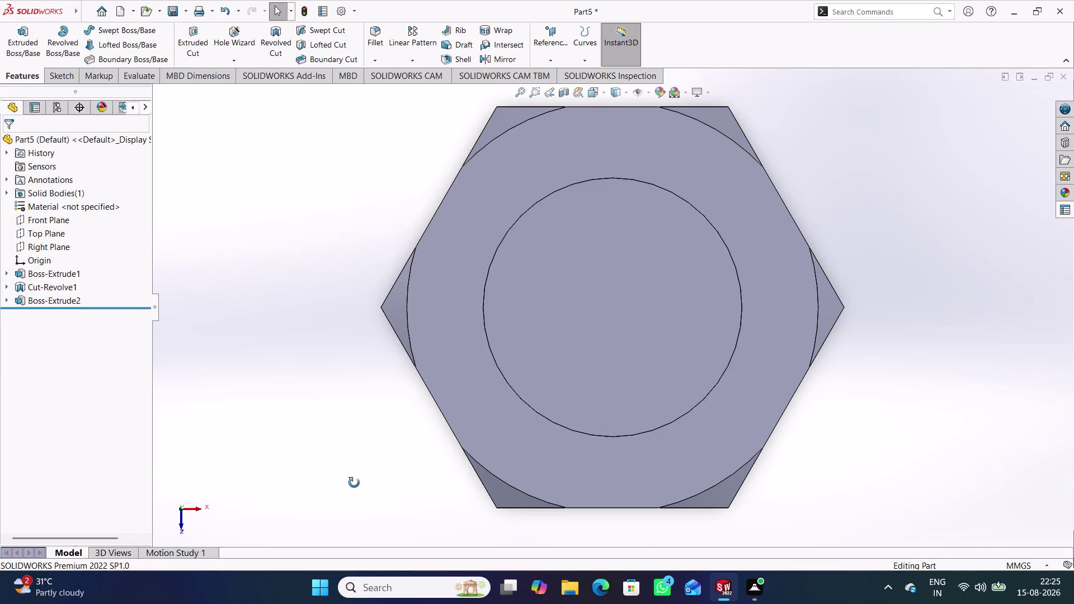
middle_drag(354, 483, 339, 319)
click(593, 202)
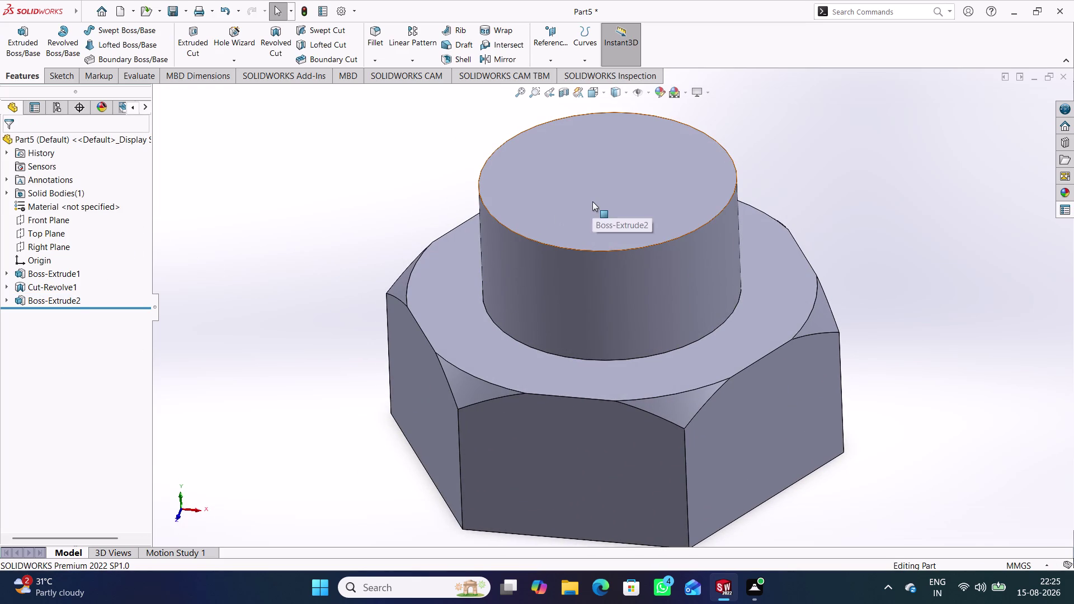
click(644, 168)
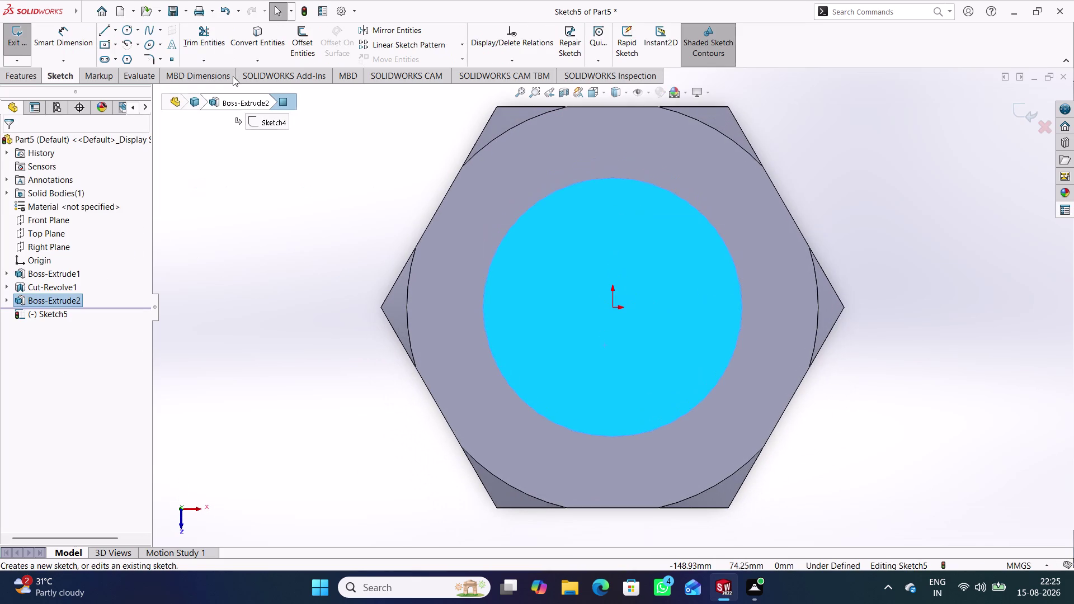
Sketch a 75 mm diameter circle at the origin on the boss top.
click(122, 31)
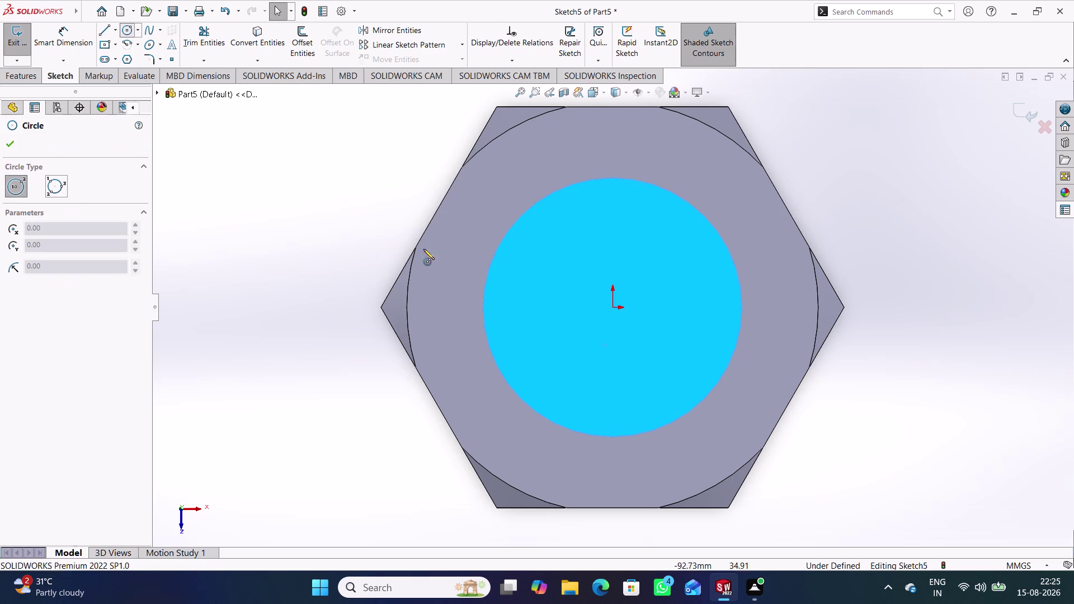
click(611, 306)
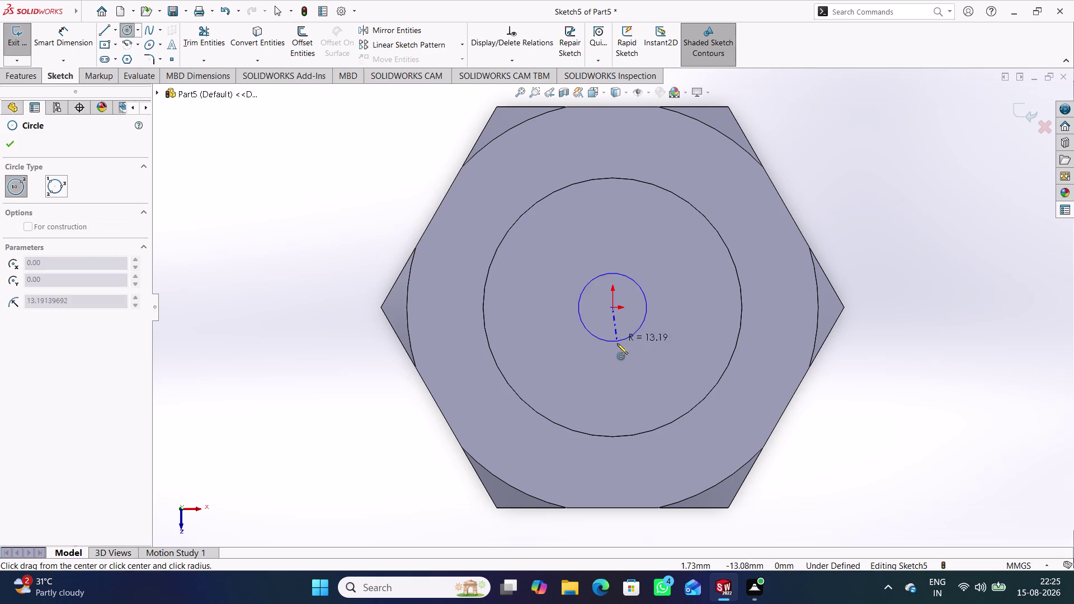
click(619, 364)
right_drag(855, 444, 861, 345)
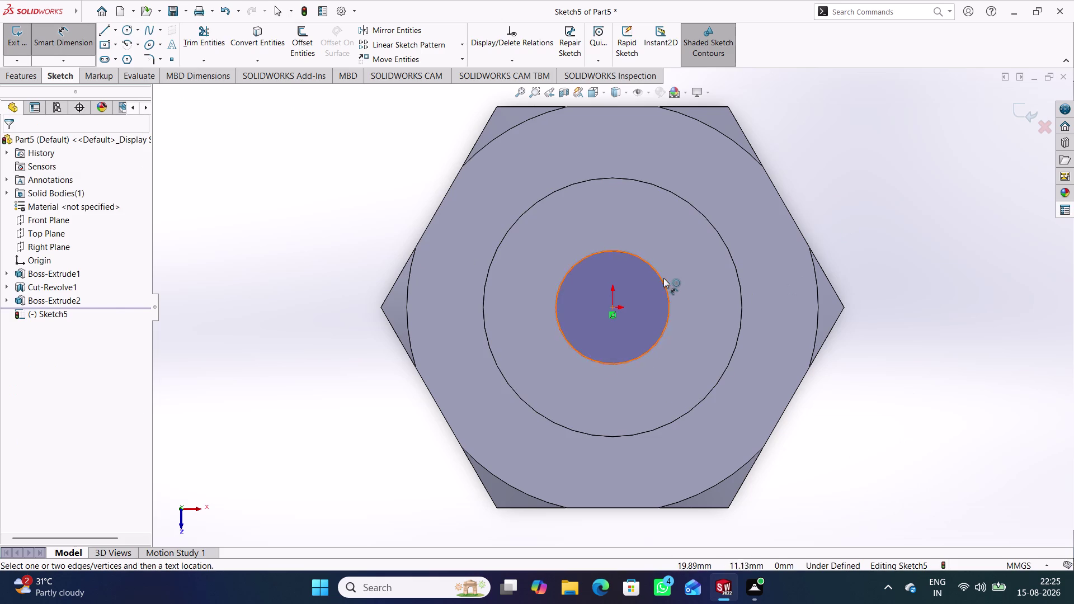
click(658, 277)
click(612, 223)
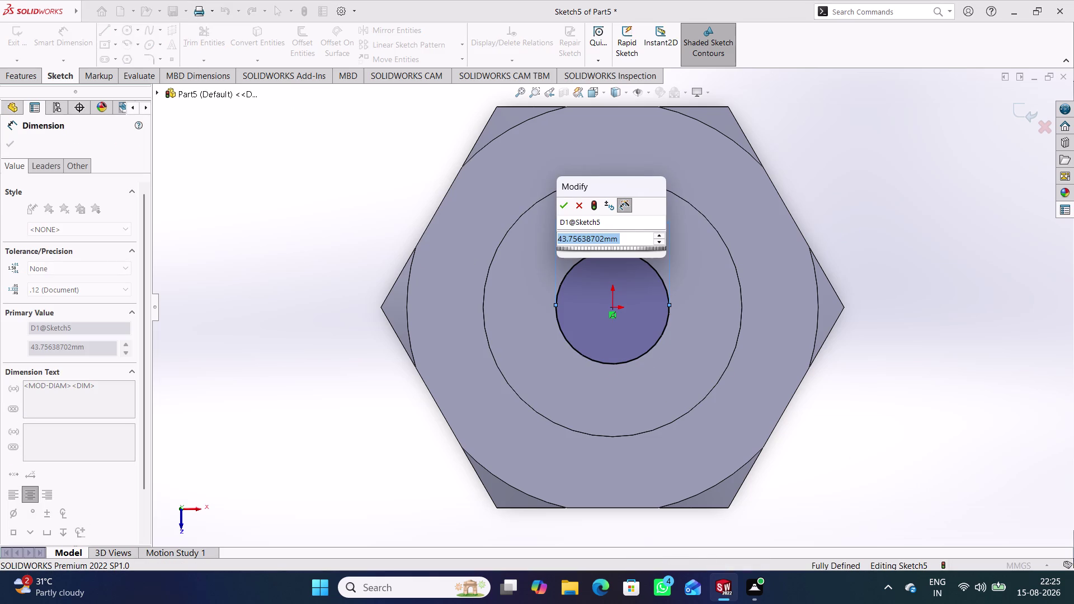
text(75)
key(Return)
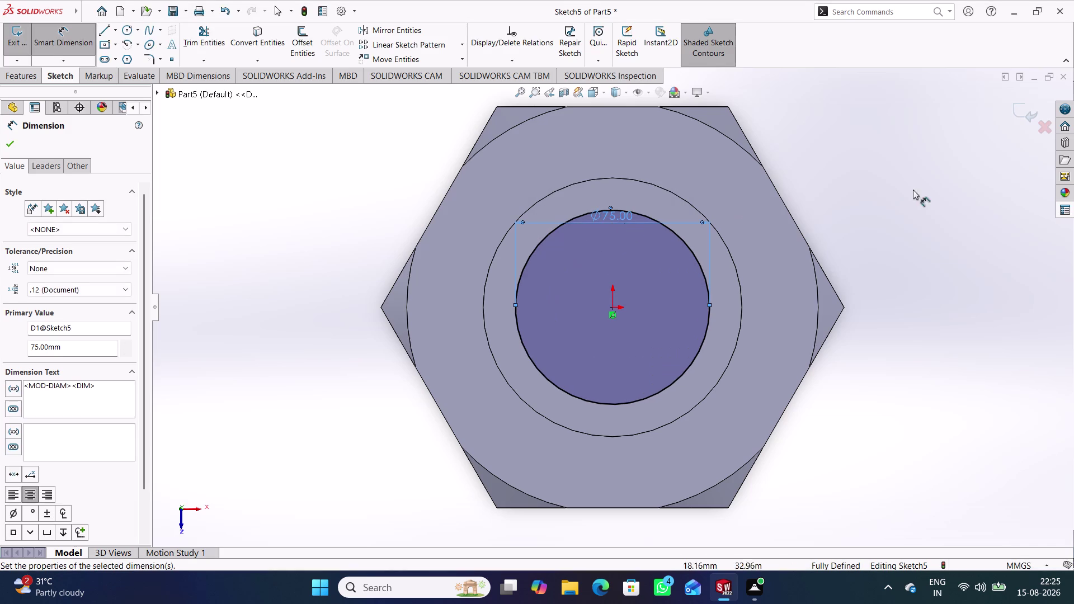
click(951, 184)
click(1025, 113)
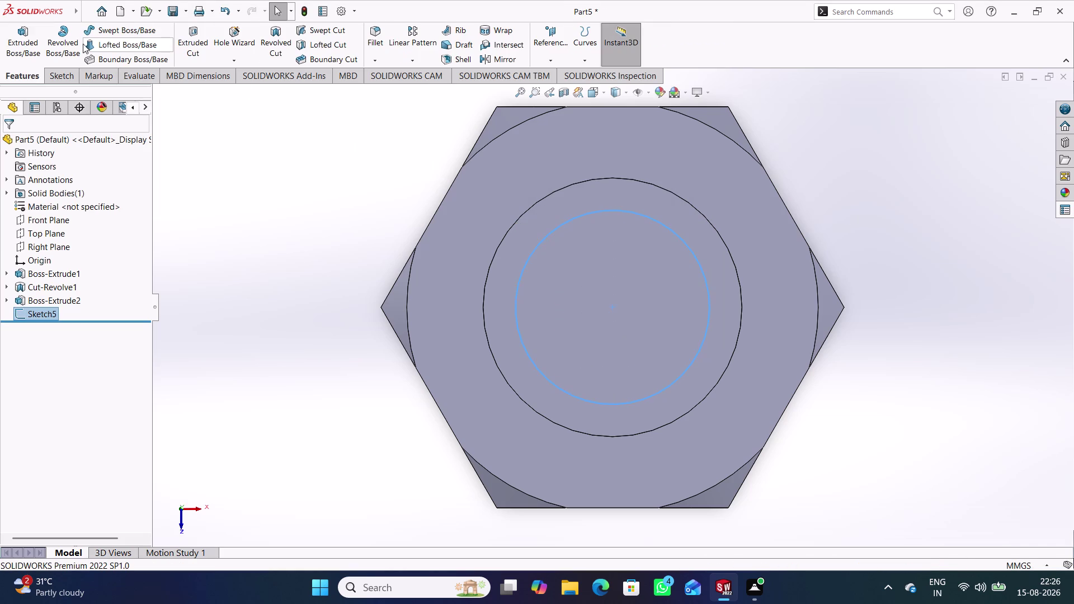
Extrude-cut the circle through the boss and nut using Up To Next.
click(197, 39)
middle_drag(301, 279, 293, 96)
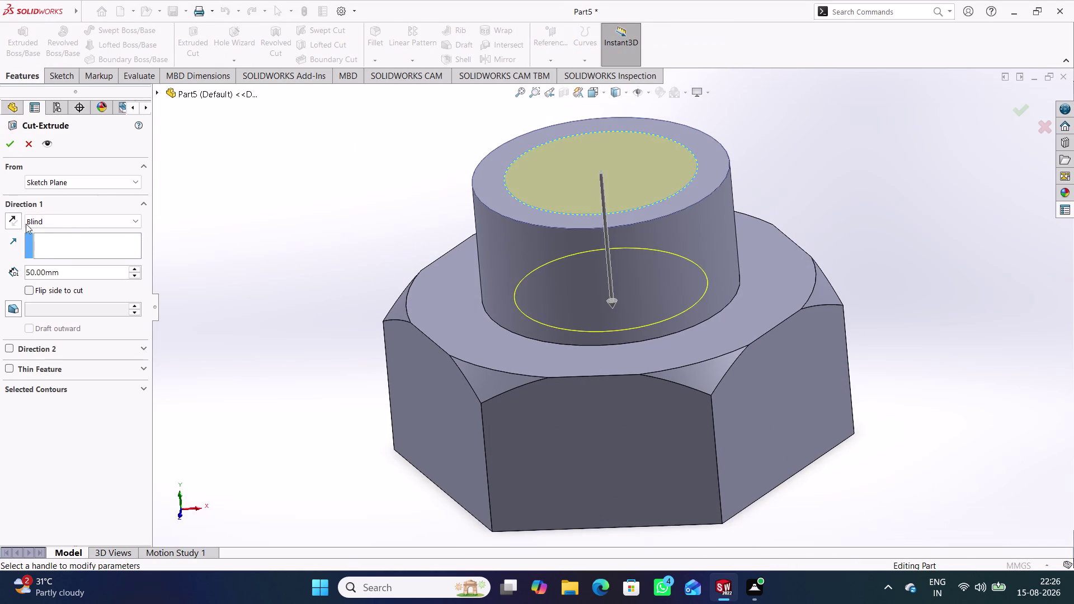
click(122, 223)
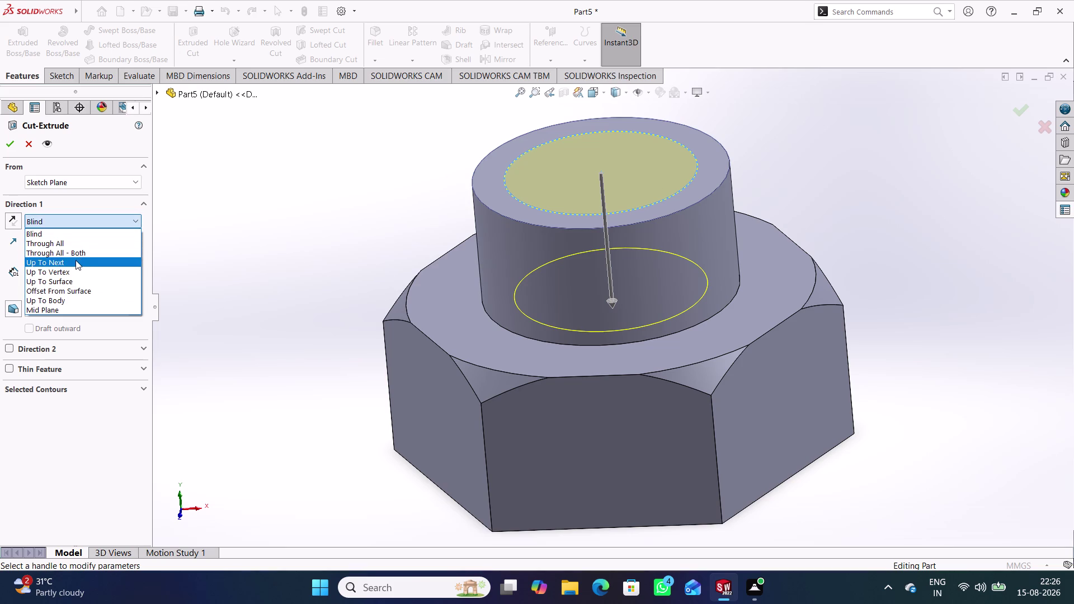
click(75, 260)
middle_drag(226, 323, 229, 161)
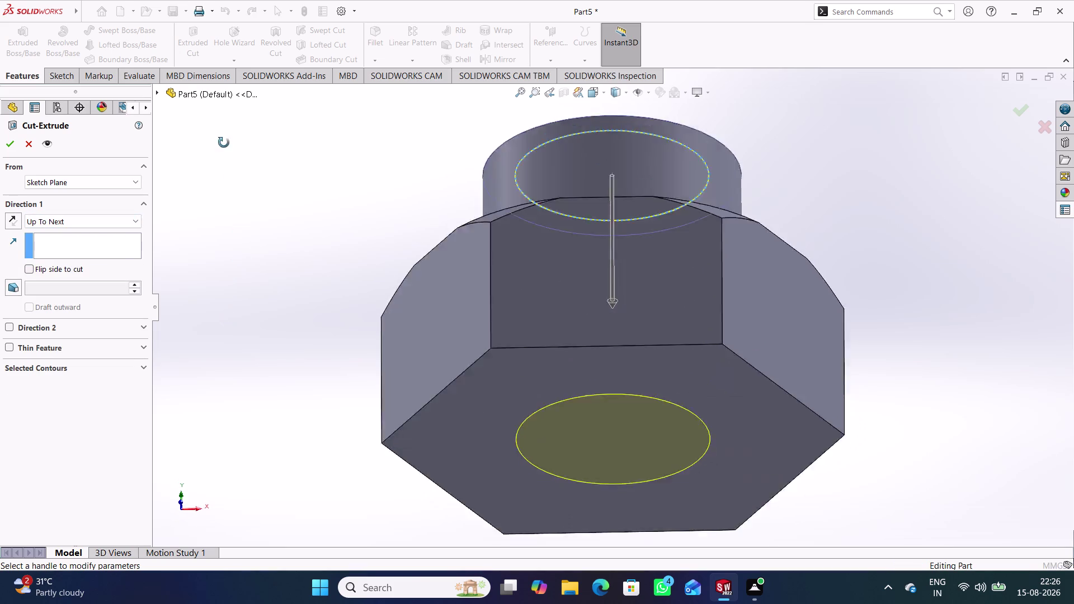
middle_drag(229, 162, 220, 214)
click(8, 146)
click(338, 236)
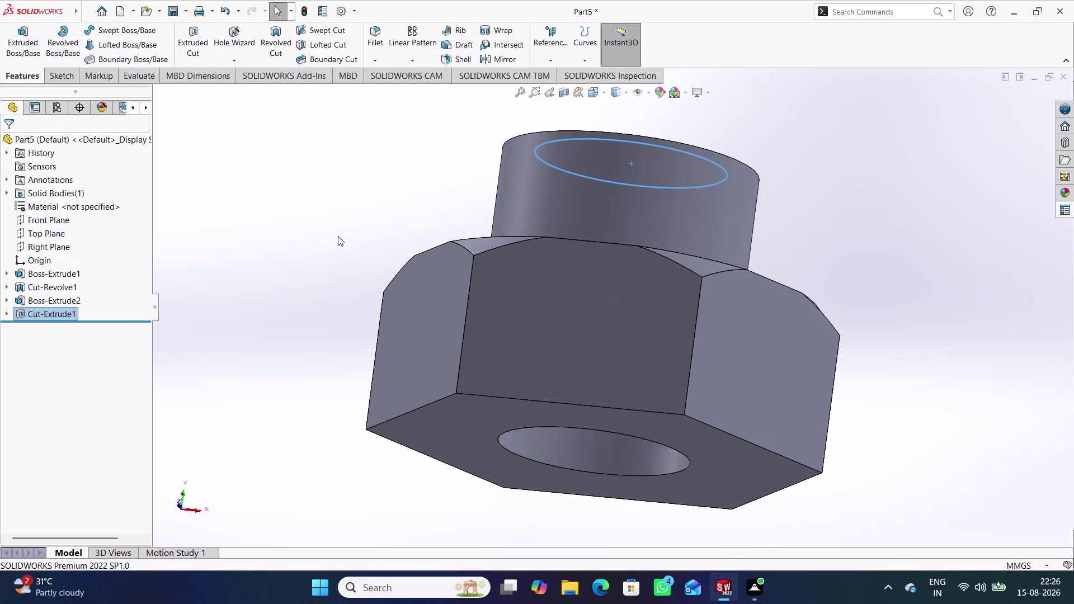
middle_drag(327, 206, 275, 344)
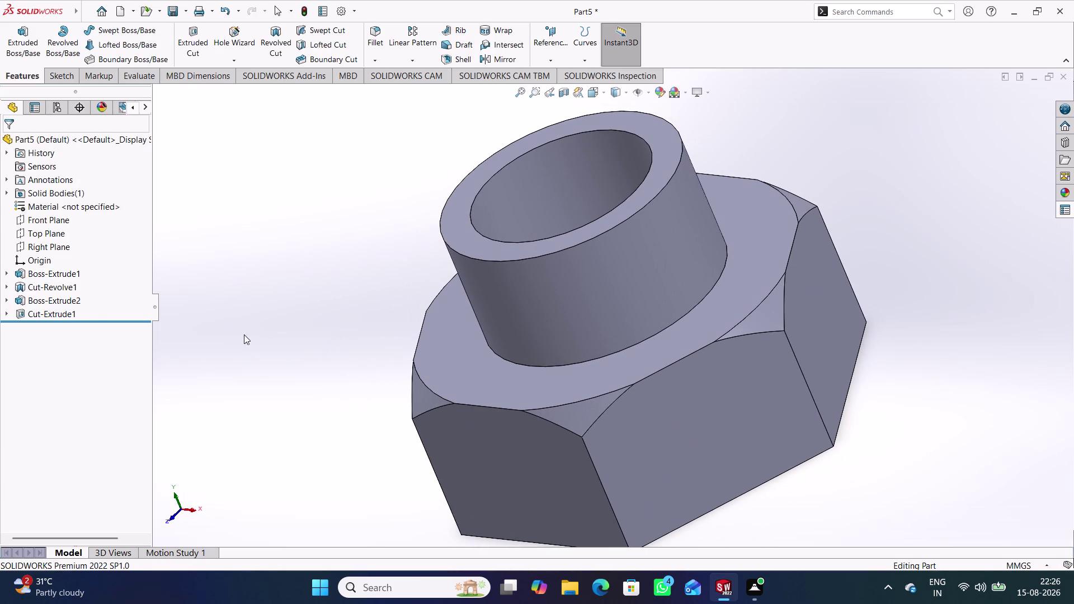
Apply Titanium Ti-8Al-1Mo-1V as the nut's material, replacing a brief Ti-8Mn choice.
right_click(59, 204)
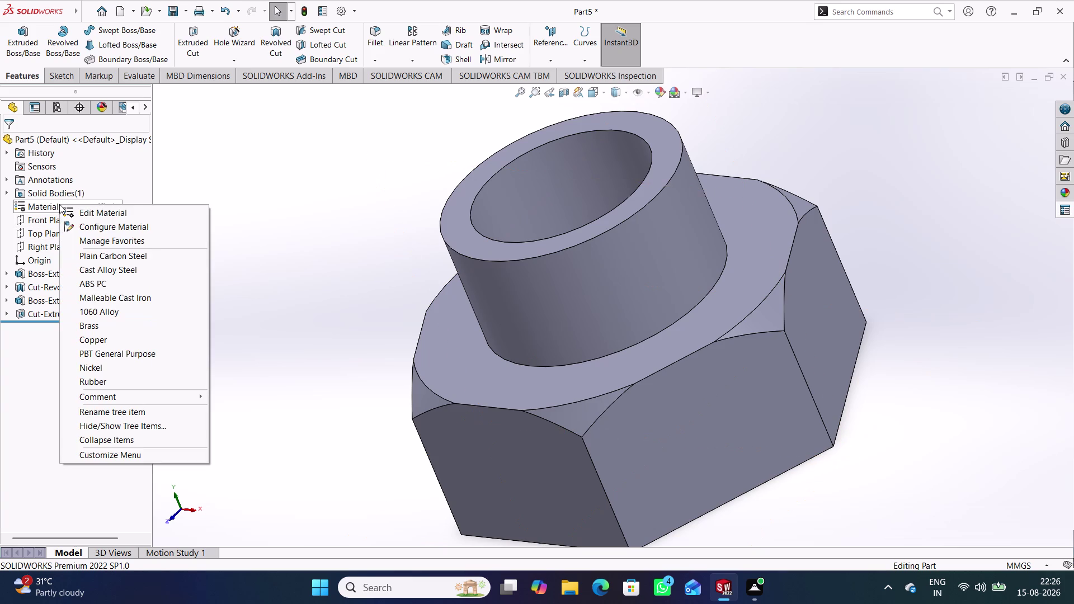
click(99, 213)
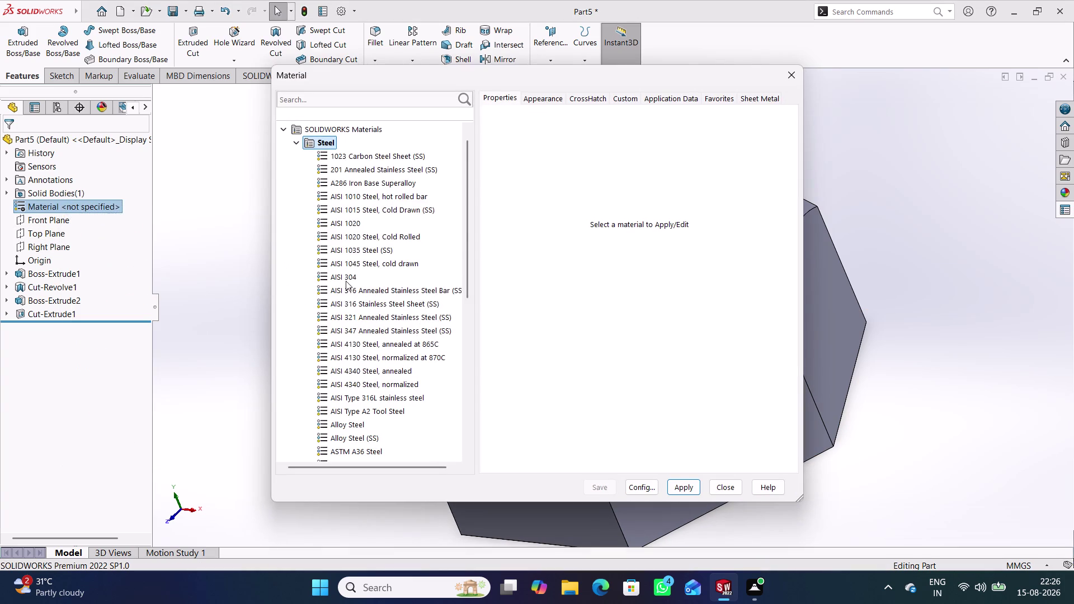
scroll(down, 3)
scroll(down, 3)
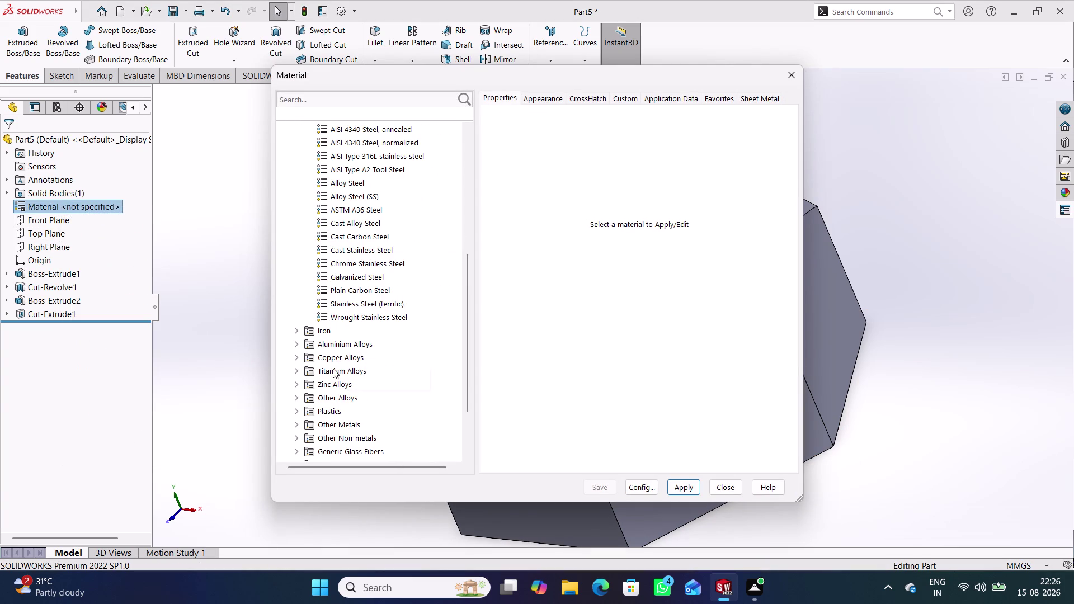
click(332, 369)
double_click(346, 373)
scroll(down, 3)
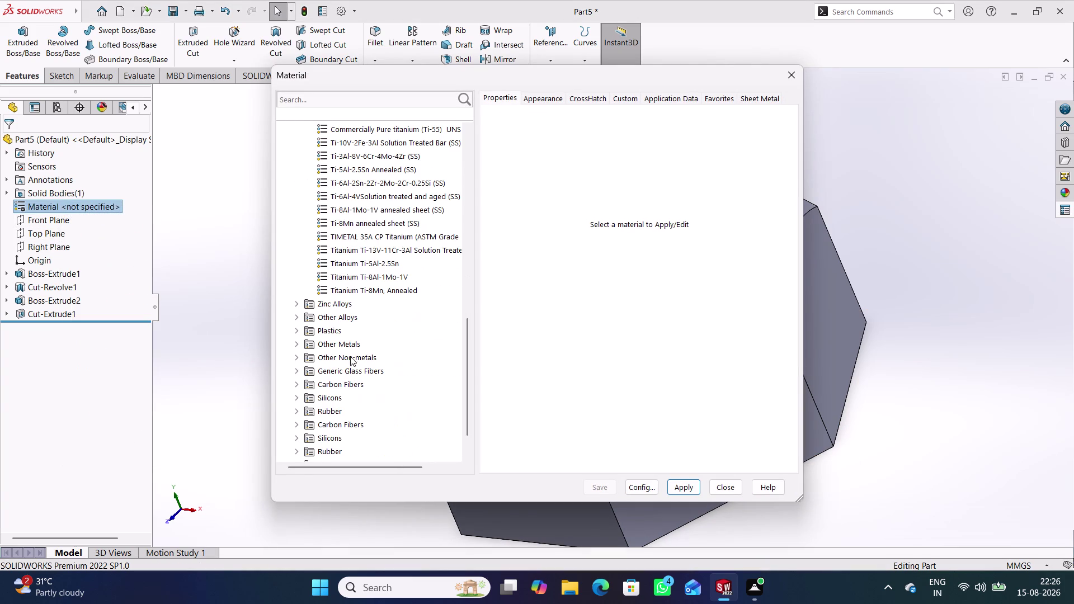
click(361, 289)
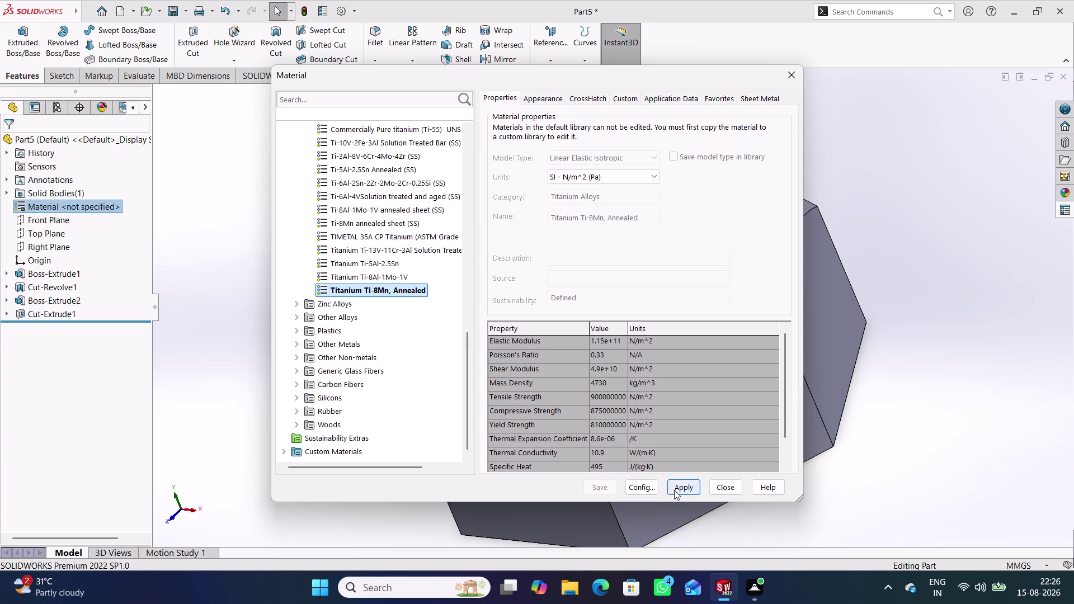
click(675, 490)
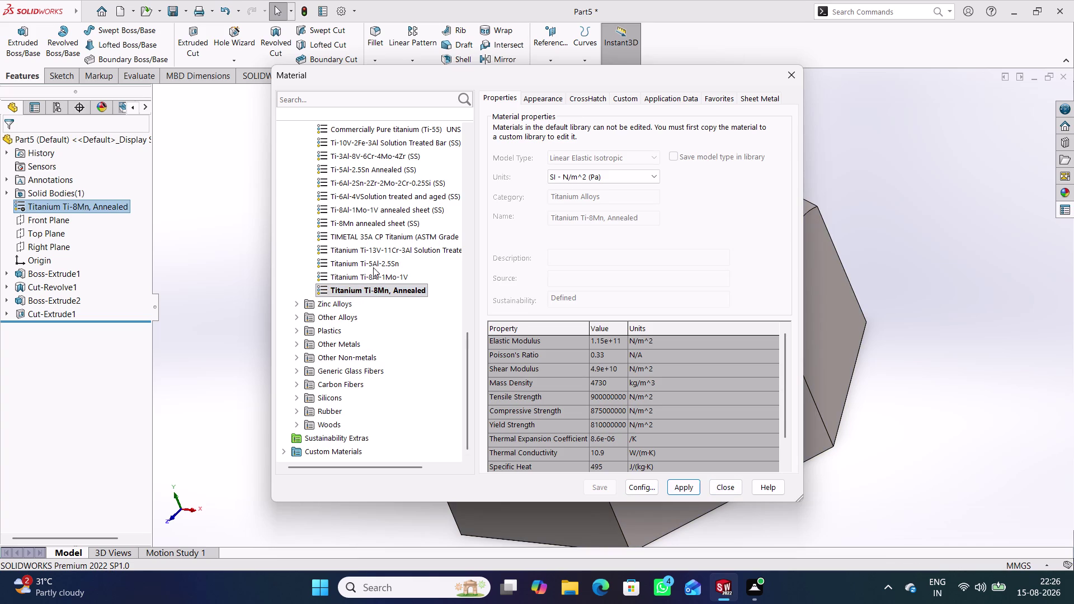
click(372, 275)
click(687, 485)
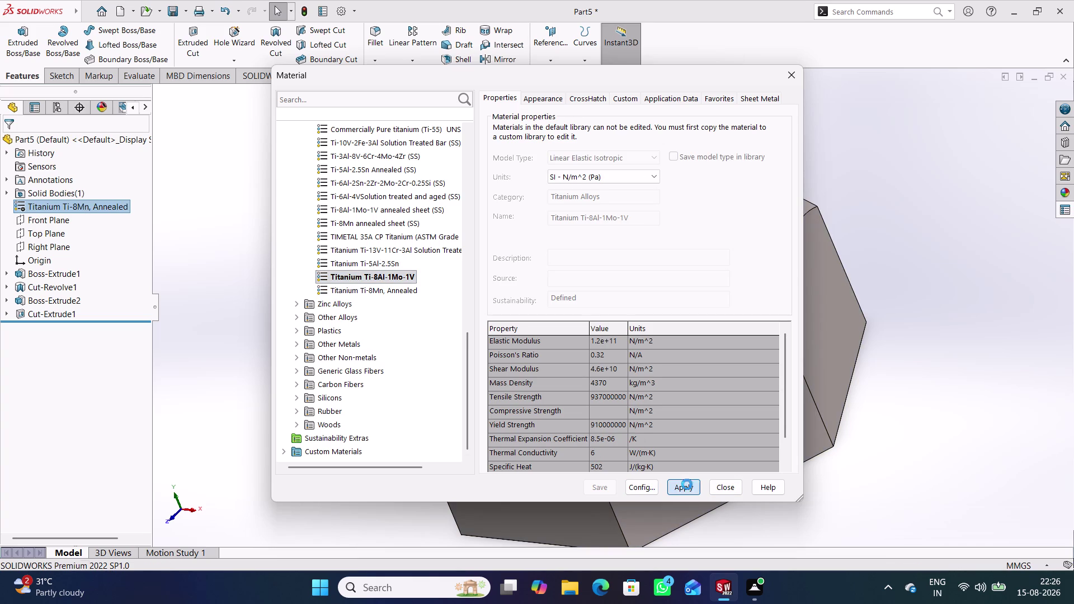
click(719, 490)
Reorient the nut to an angled view and start saving the part with Ctrl+S.
middle_drag(649, 422, 648, 423)
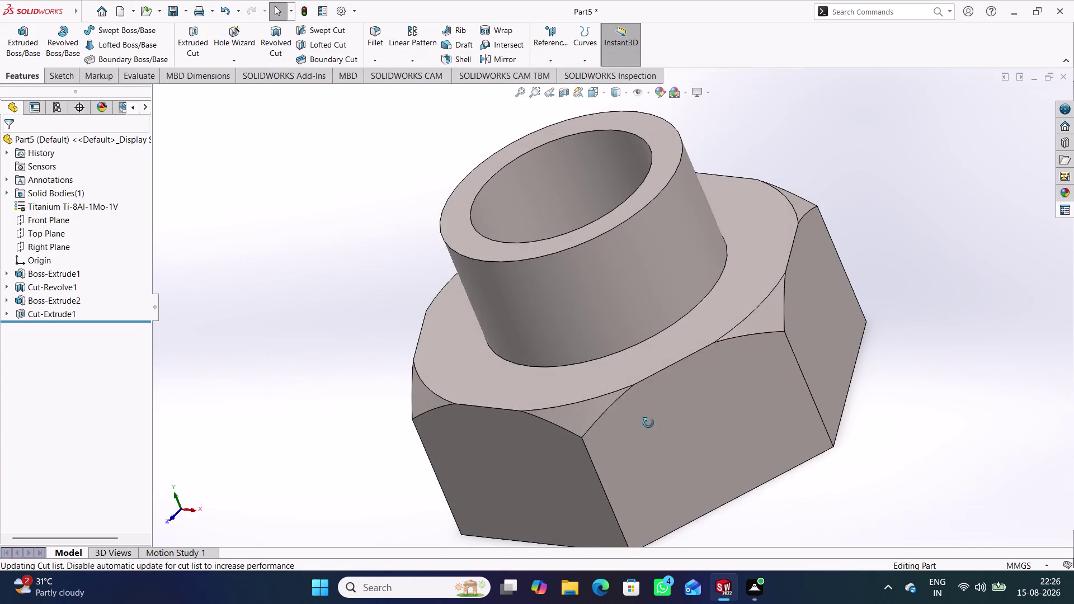
middle_drag(649, 423, 603, 423)
scroll(up, 3)
click(393, 227)
middle_drag(454, 247, 456, 253)
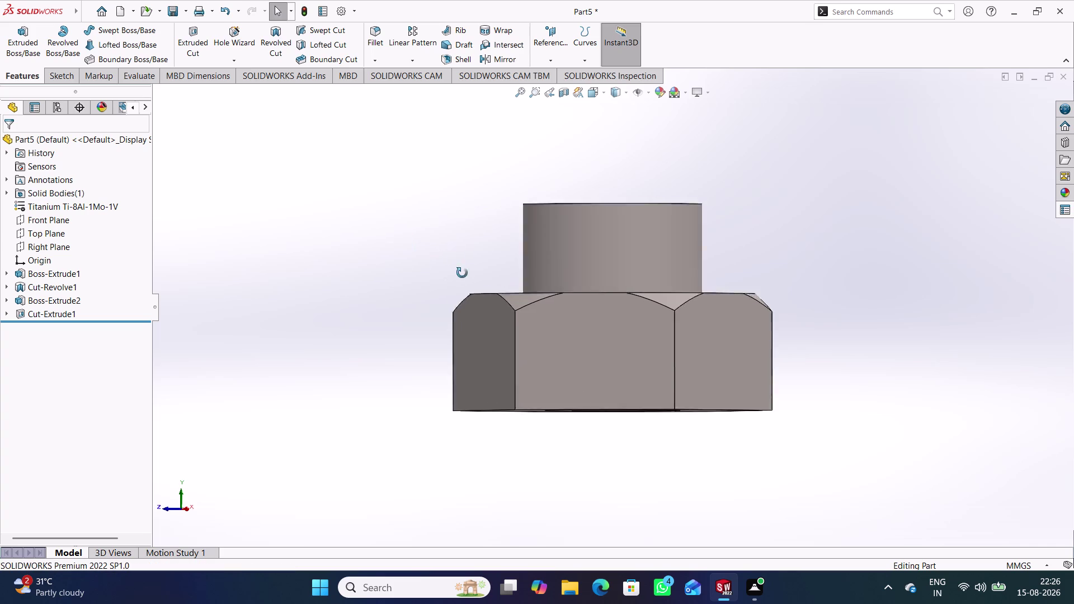
middle_drag(456, 253, 441, 348)
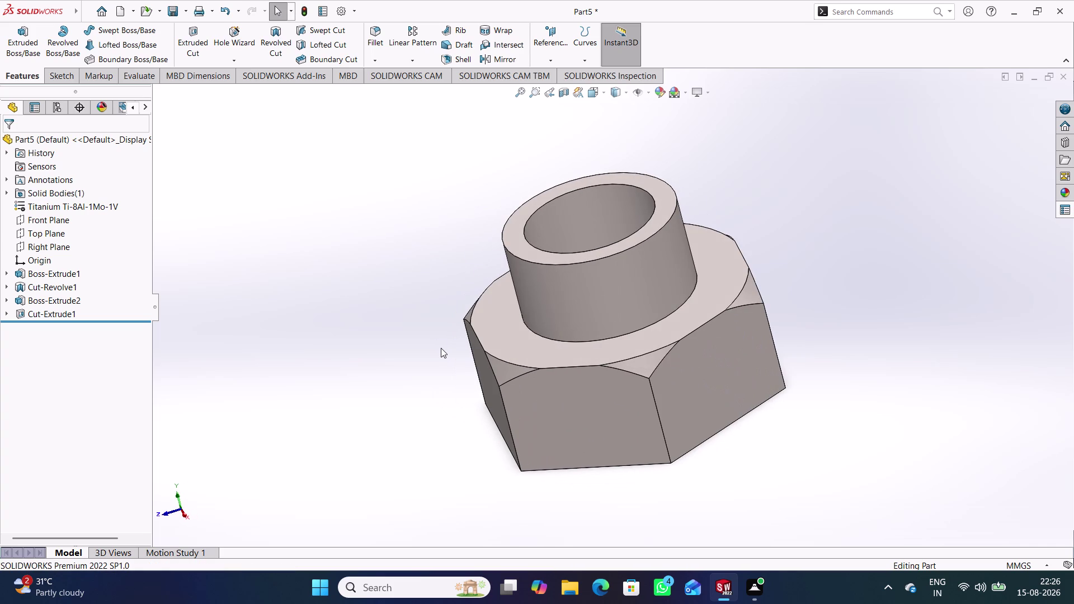
key(ctrl+s)
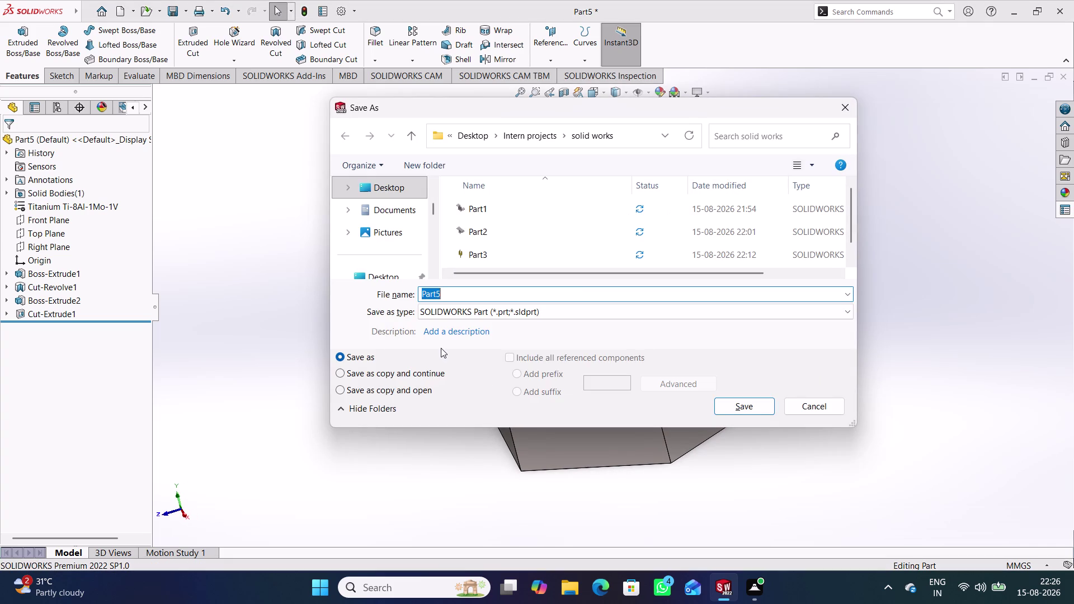
Save the nut as Part5 and create a new blank part document, Part6.
click(743, 402)
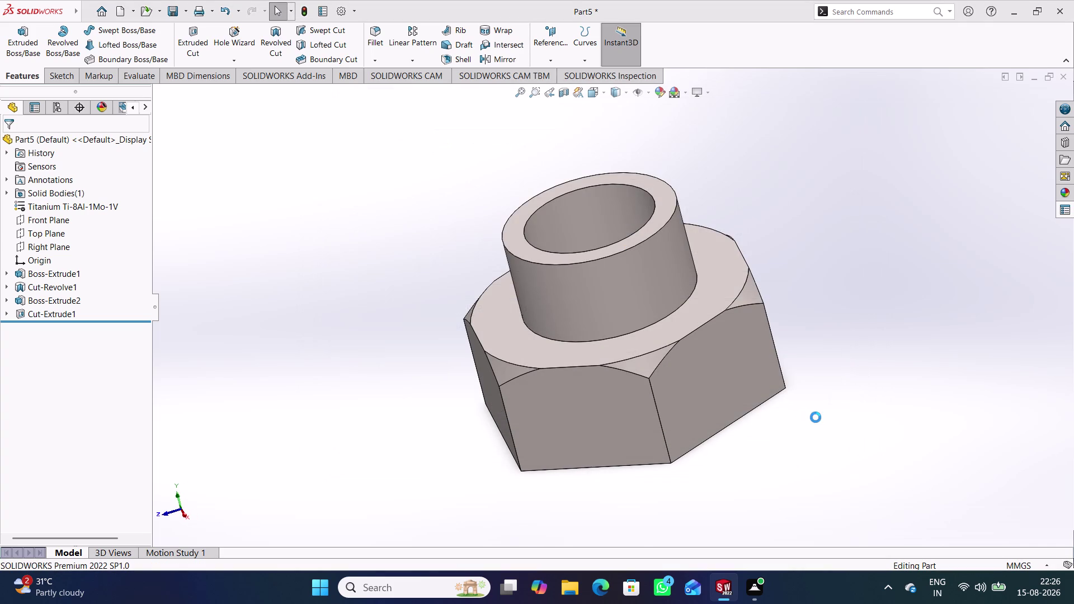
click(820, 418)
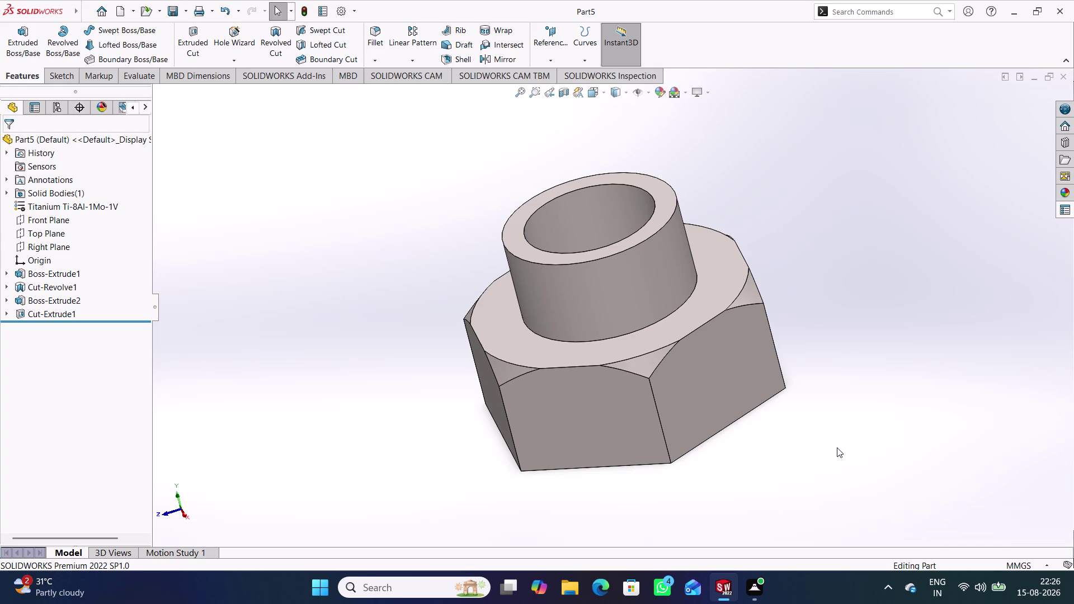
key(ctrl+n)
click(837, 447)
key(Return)
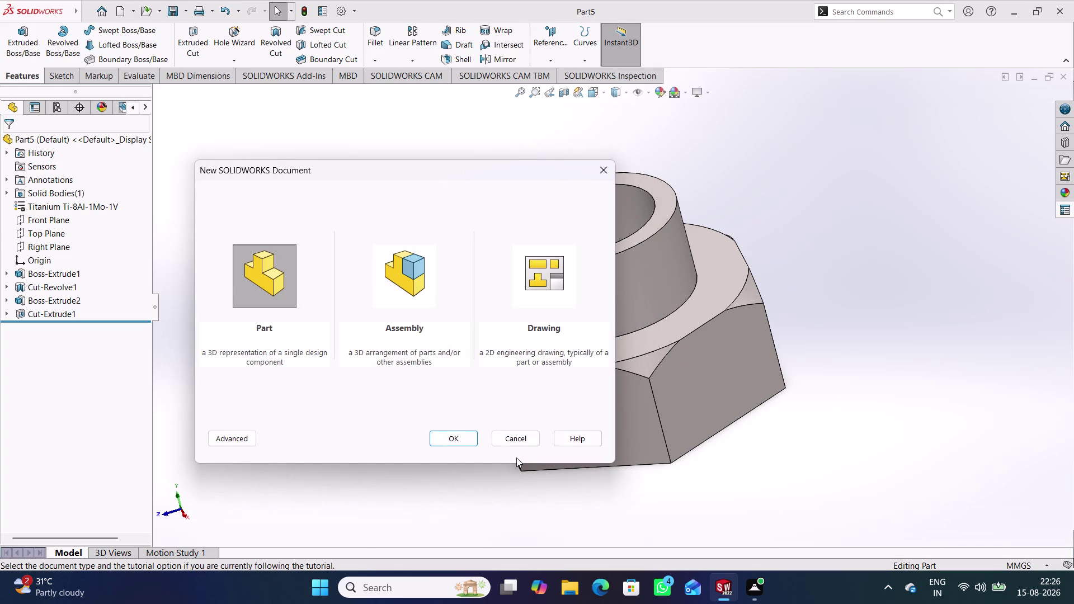
click(454, 434)
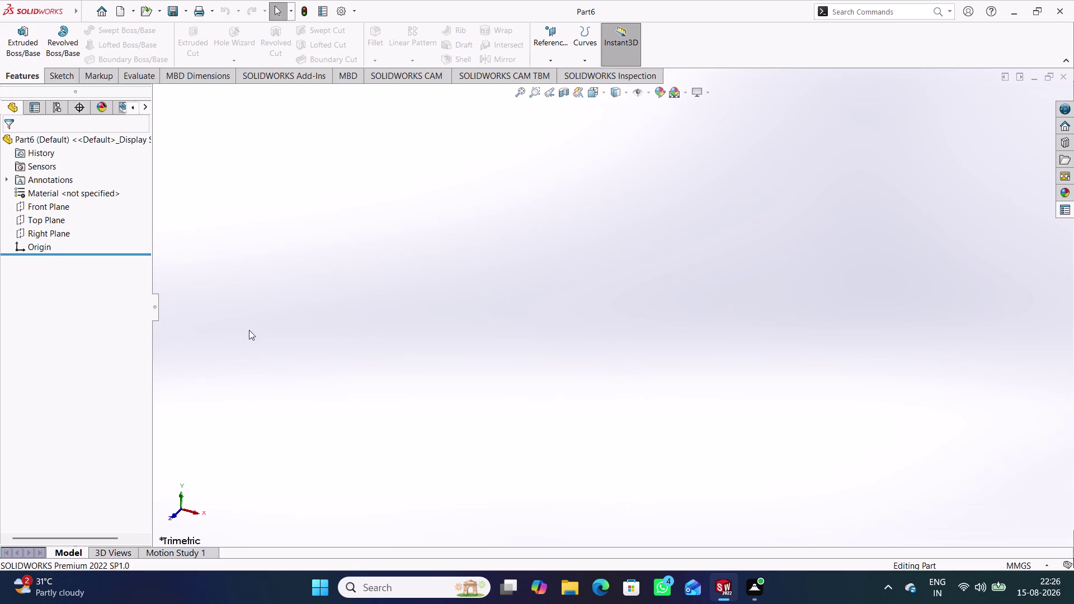
click(47, 222)
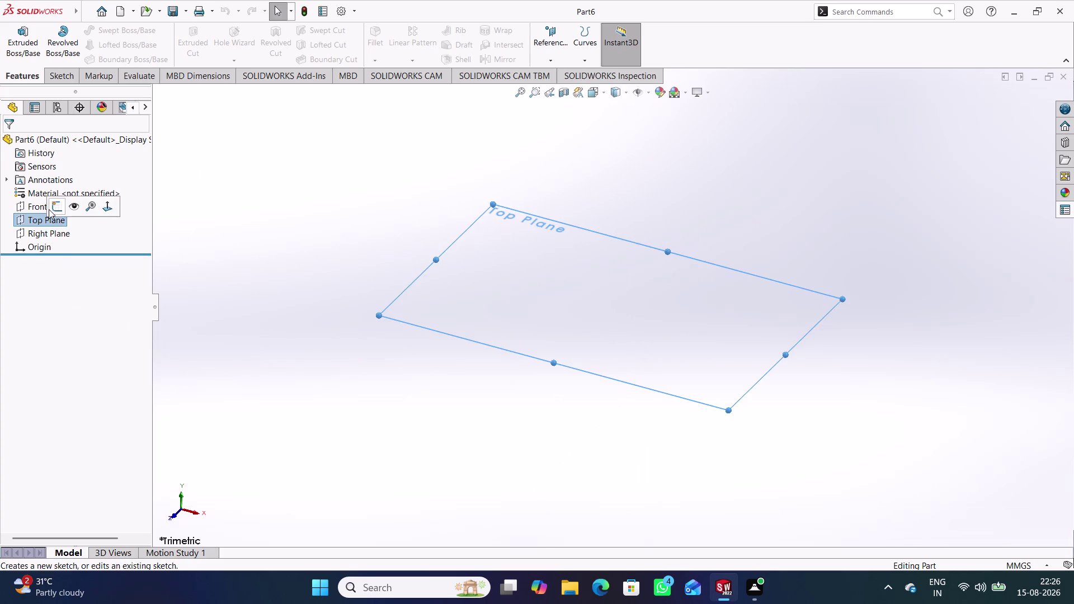
Sketch two concentric circles centred at the origin on the top plane.
click(49, 209)
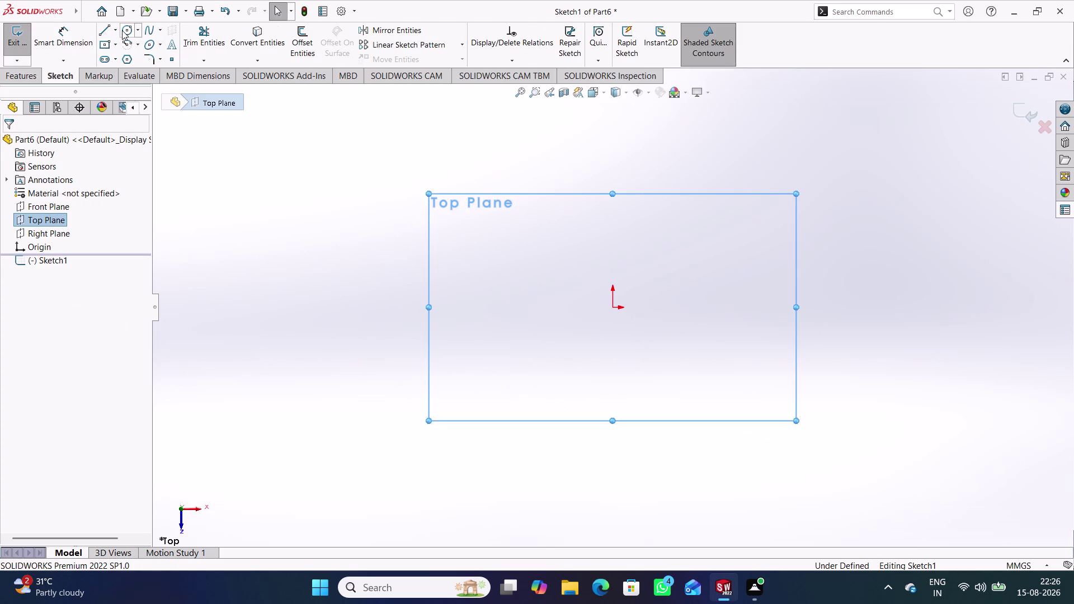
click(122, 31)
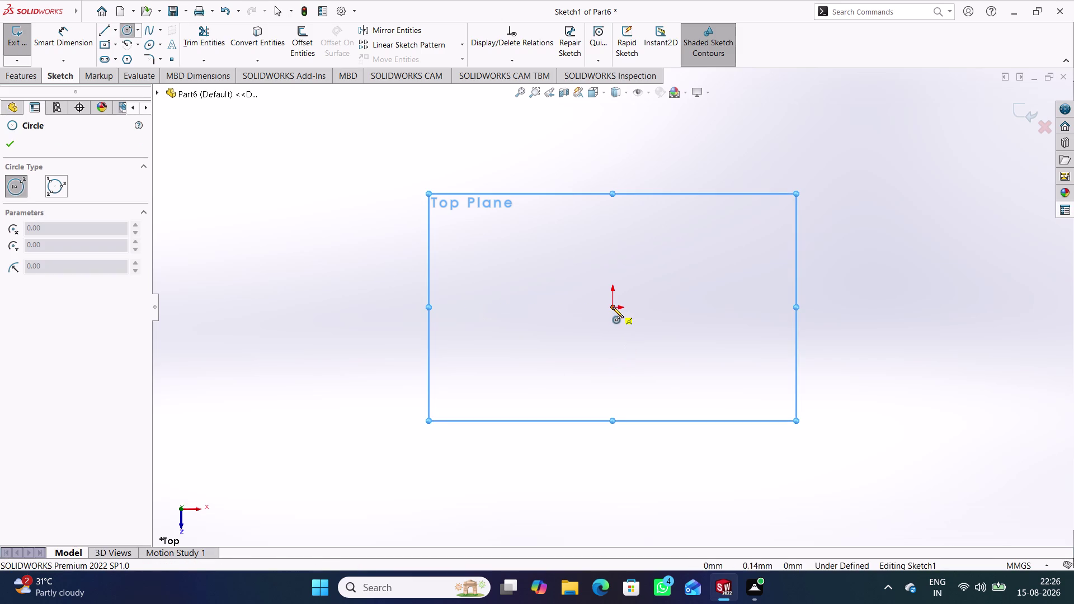
click(612, 308)
click(652, 375)
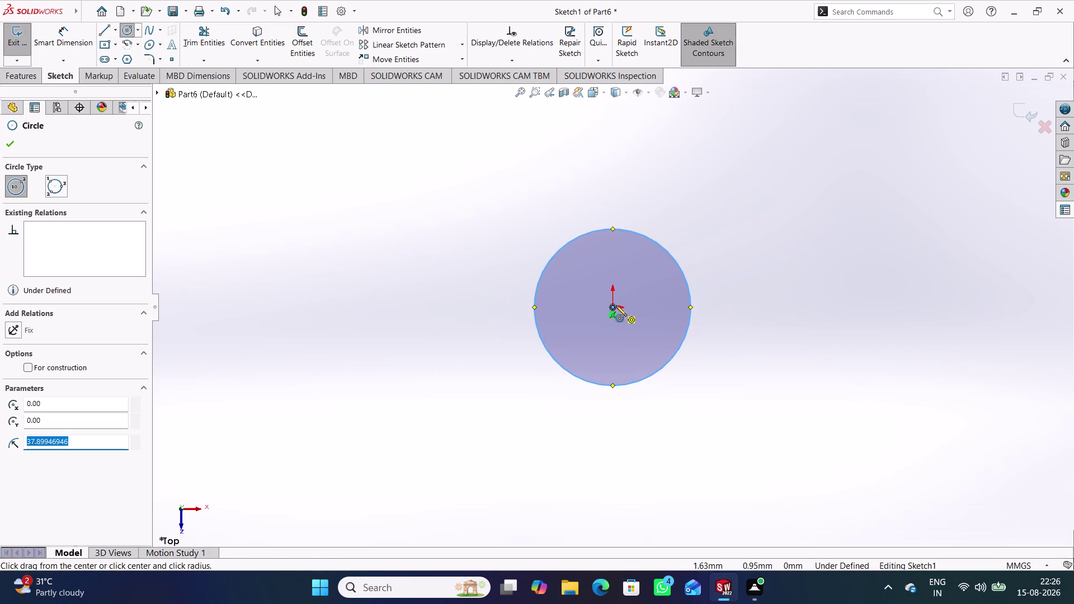
click(613, 306)
click(637, 347)
Dimension the circles to 165 mm and 75 mm diameters and exit the sketch.
right_drag(813, 456, 781, 293)
click(673, 254)
click(697, 209)
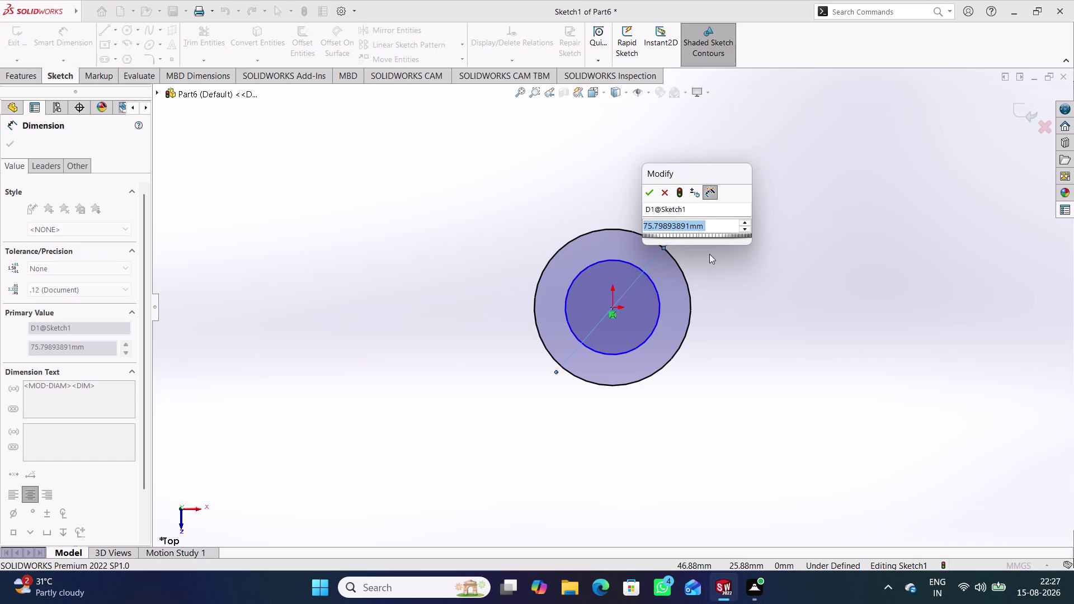
text(165)
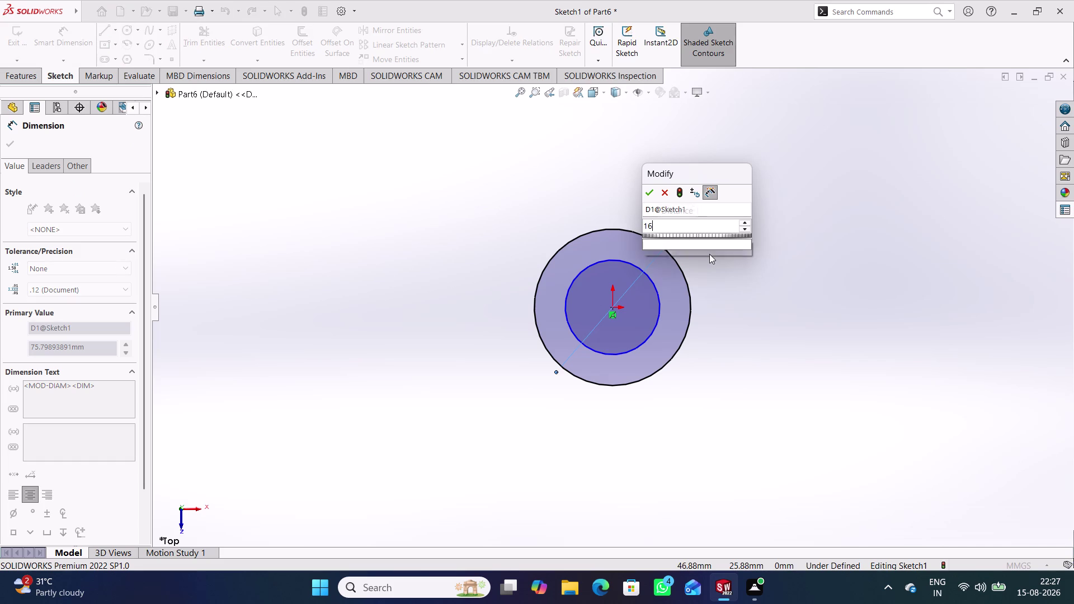
key(Return)
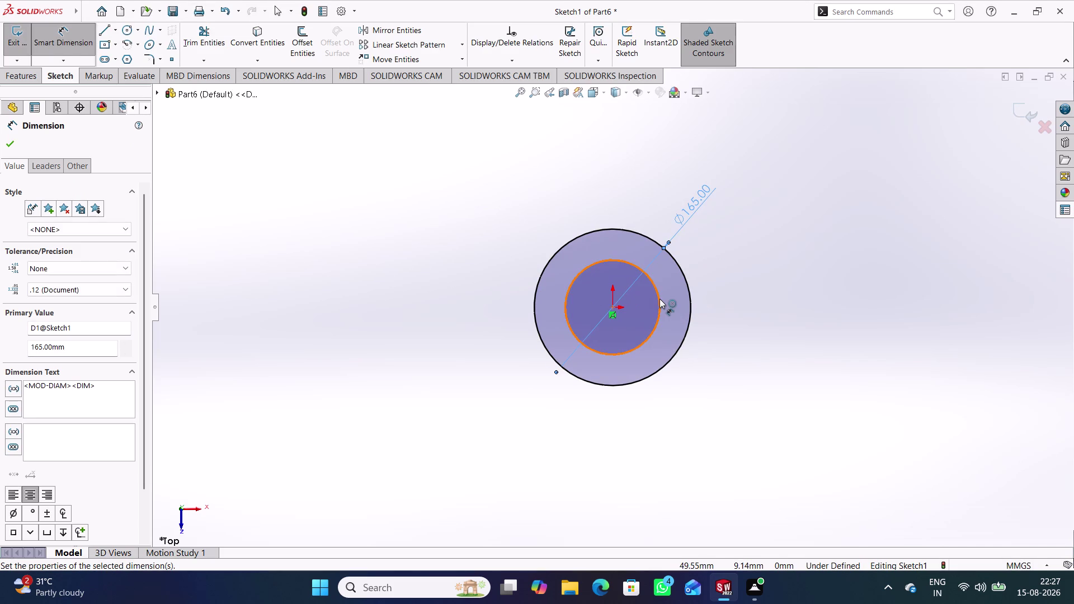
click(659, 299)
click(712, 256)
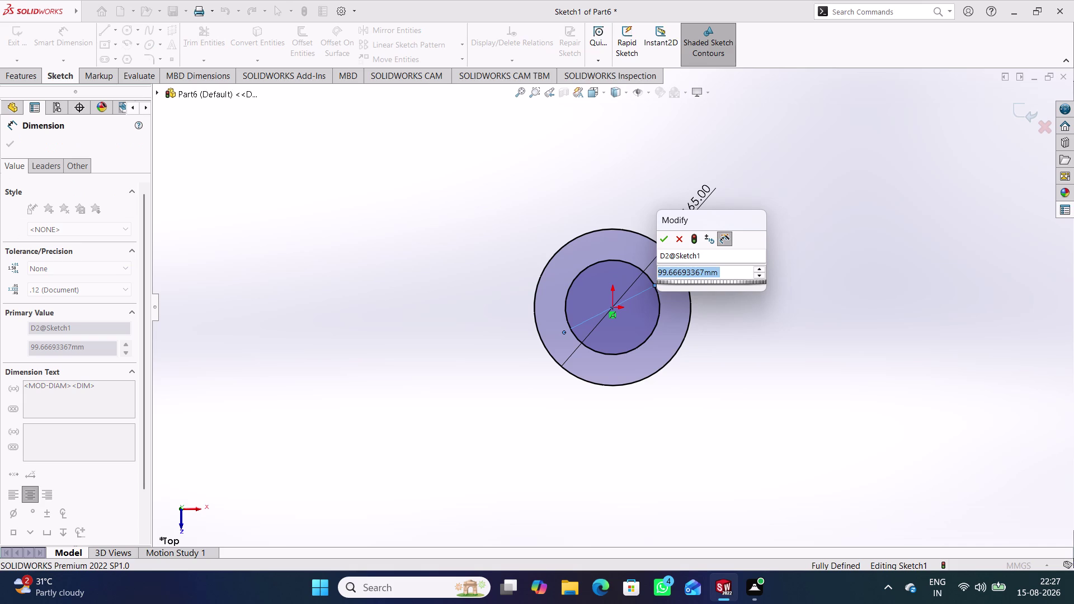
text(75)
key(Return)
click(732, 298)
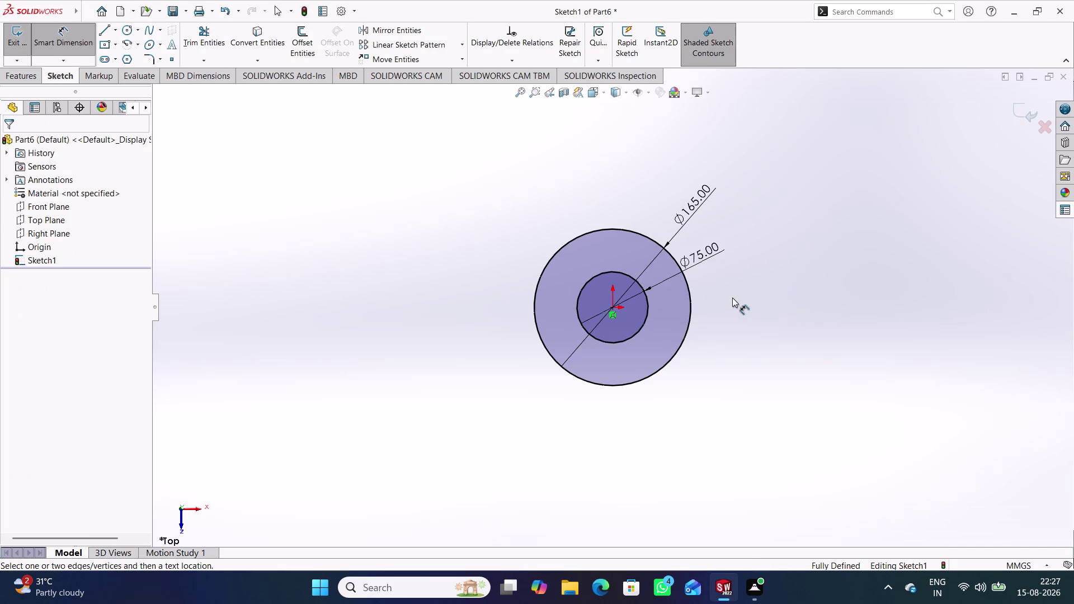
click(1022, 108)
click(24, 44)
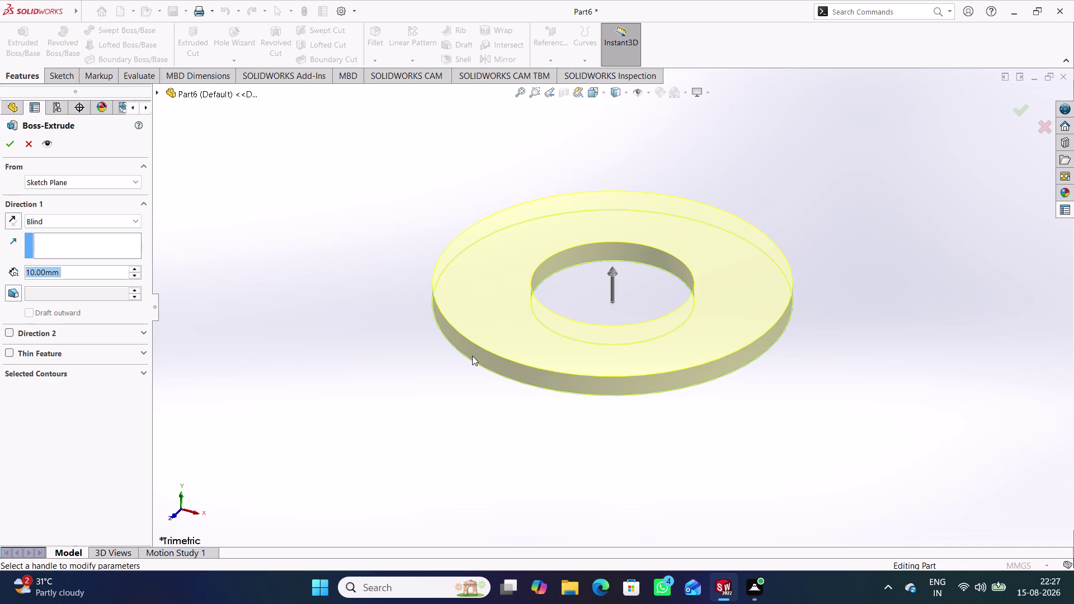
Accept the 10 mm washer extrusion and apply ASTM A36 Steel as its material.
click(7, 143)
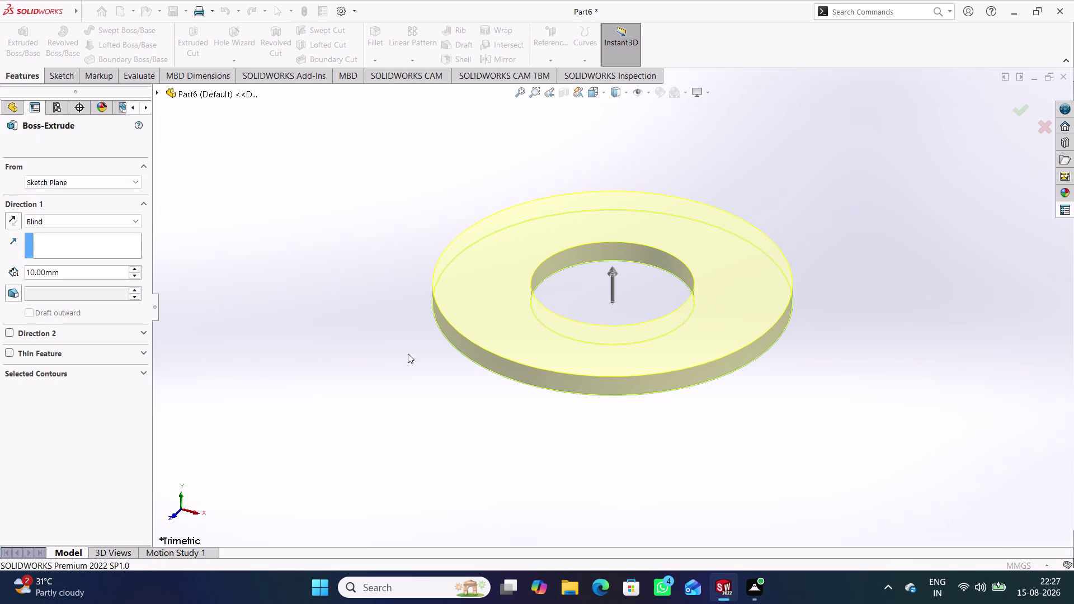
click(439, 409)
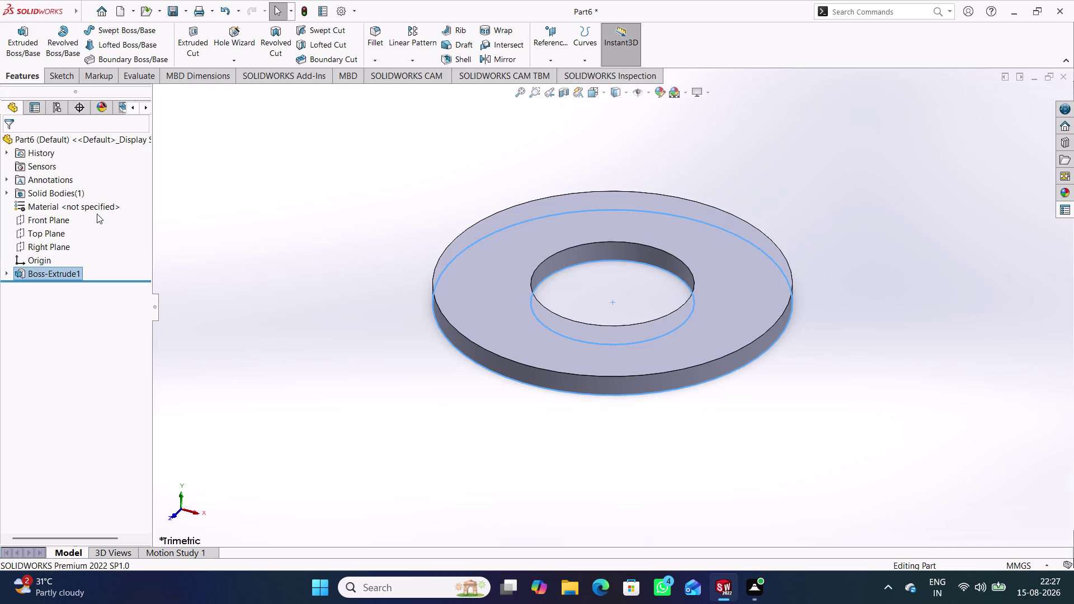
right_click(96, 211)
click(139, 215)
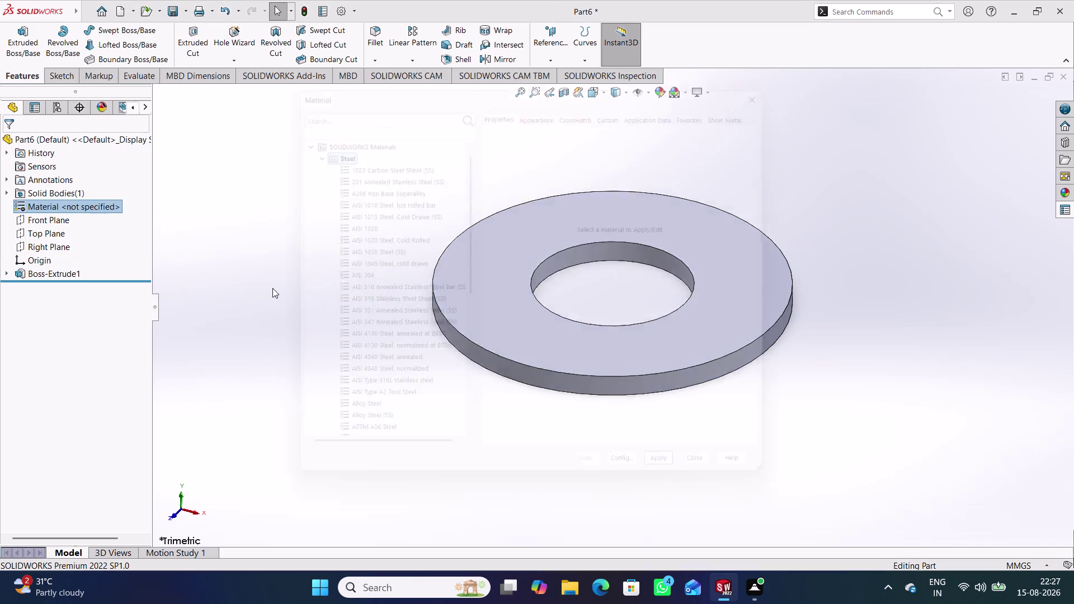
scroll(down, 3)
click(351, 366)
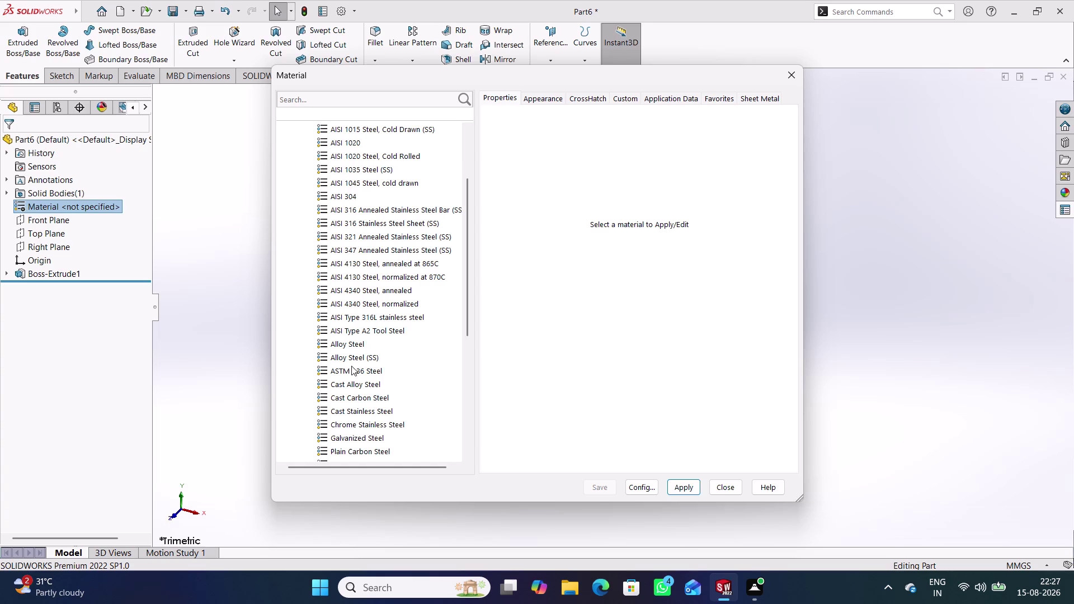
click(691, 489)
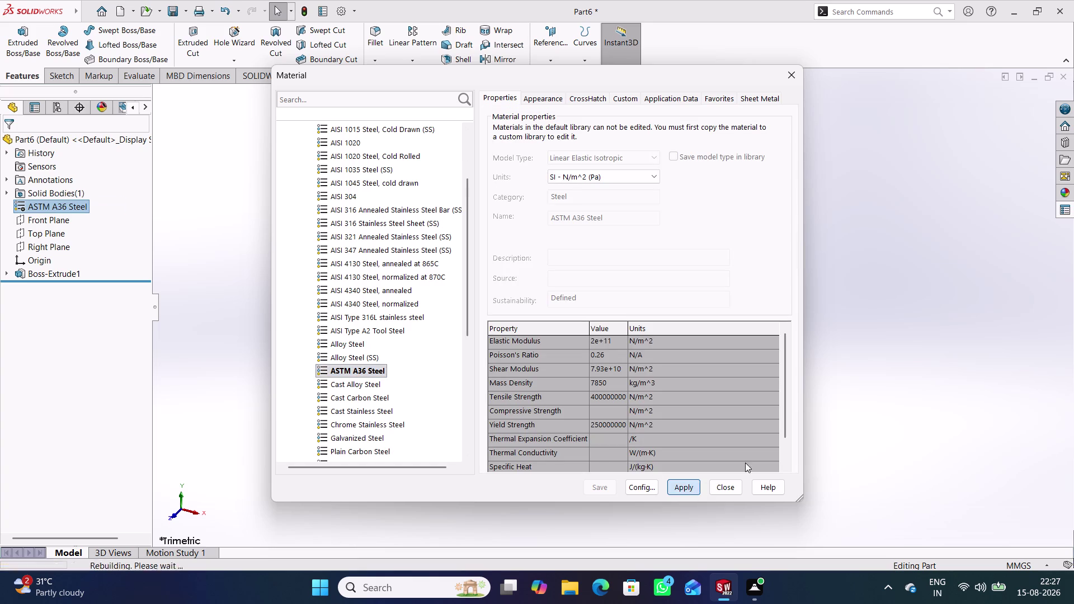
click(733, 489)
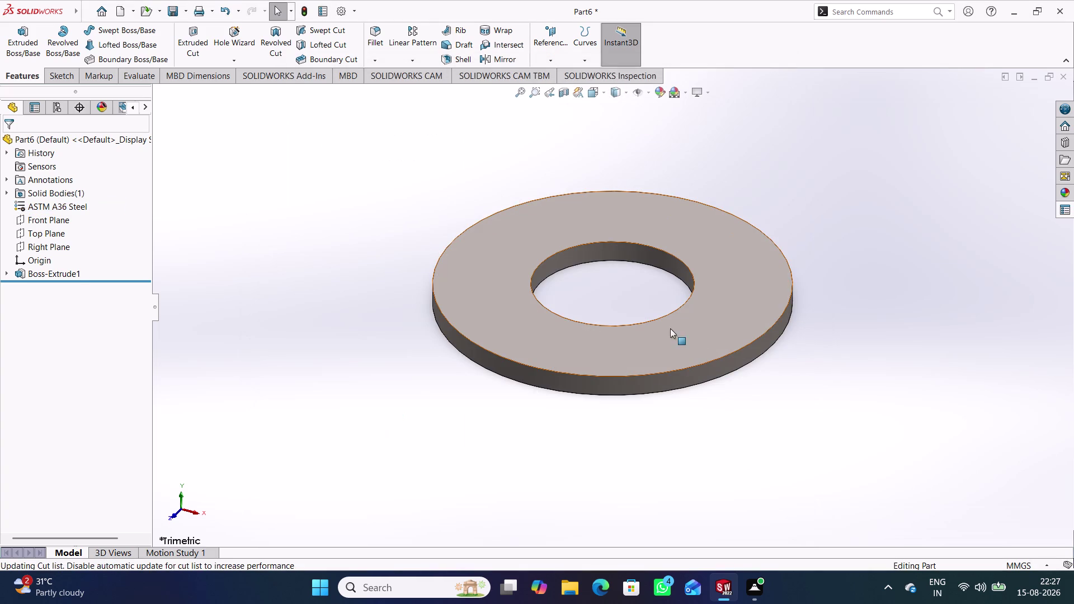
Close the material editor and view the washer at a shallow angle.
drag(670, 328, 794, 373)
click(767, 423)
middle_drag(608, 448, 554, 413)
scroll(up, 3)
scroll(up, 3)
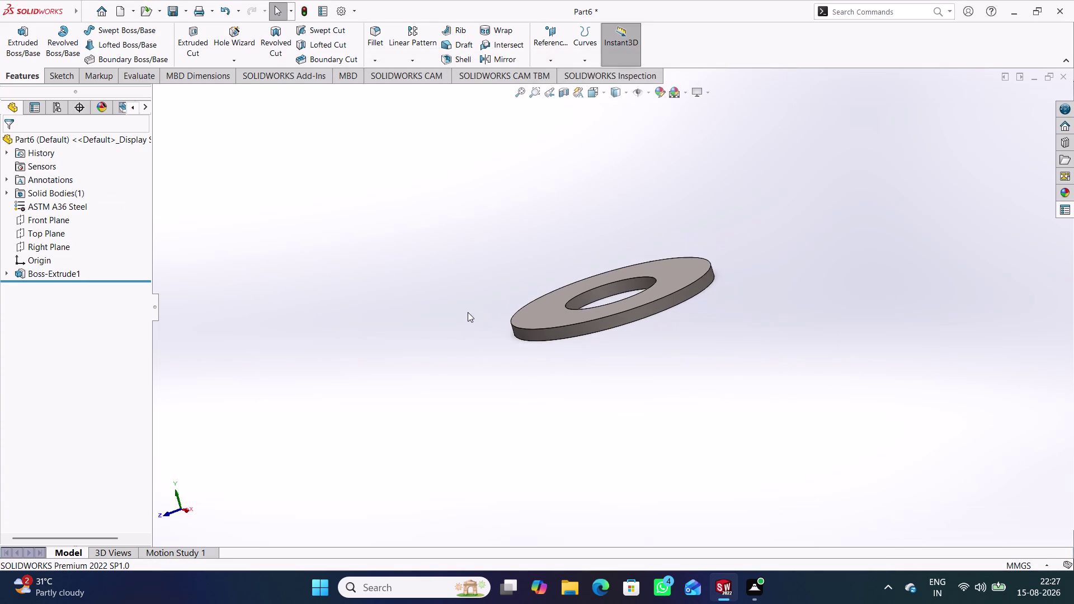
scroll(down, 3)
In the material editor, try Cast Alloy, Cast Carbon and Chrome Stainless Steel.
middle_drag(834, 367, 869, 422)
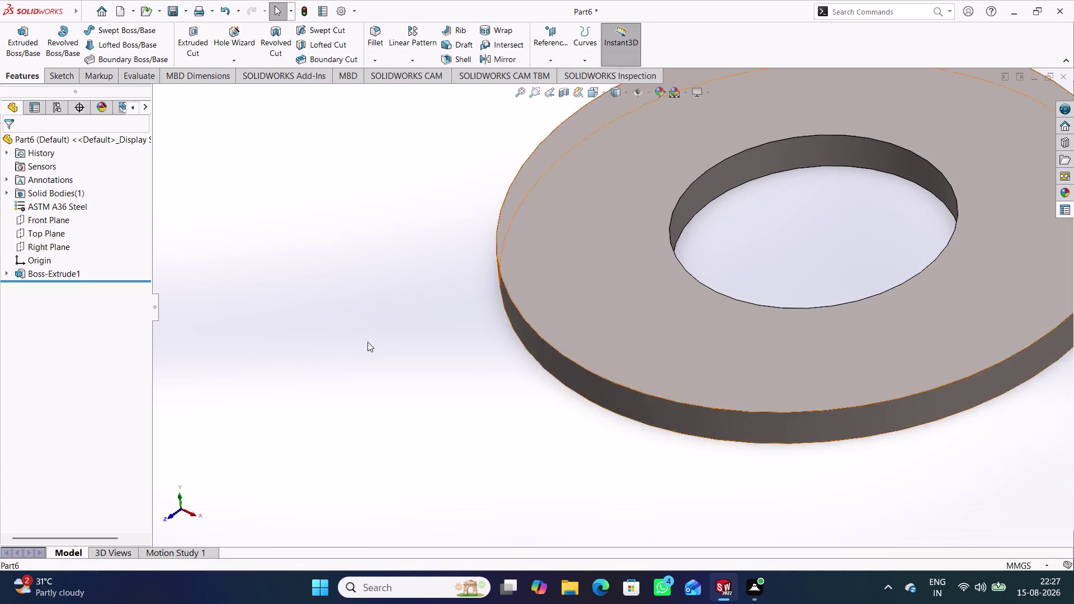
right_click(51, 204)
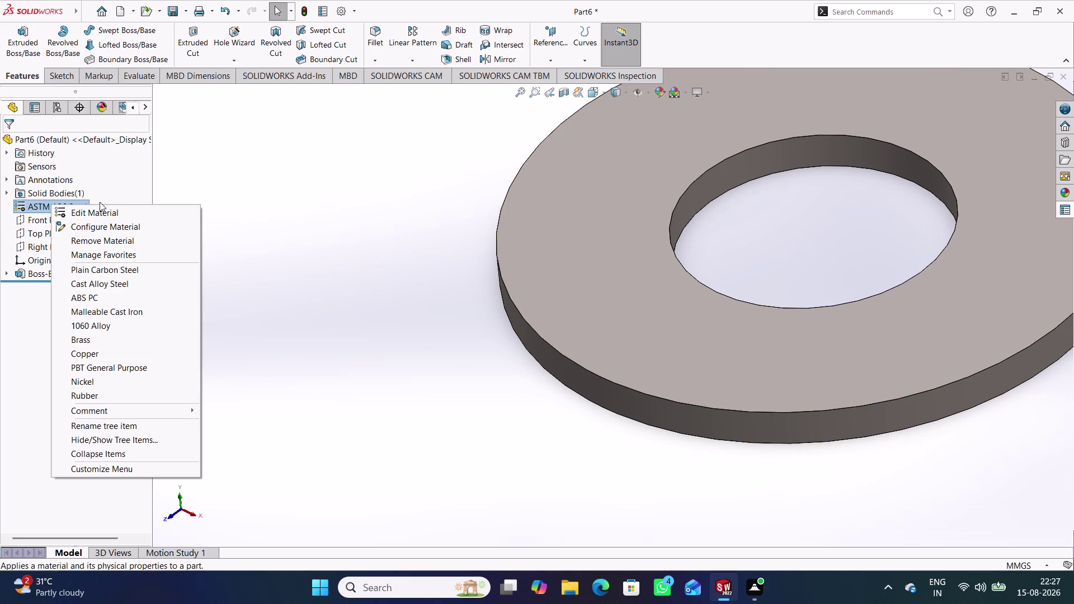
click(102, 214)
scroll(down, 3)
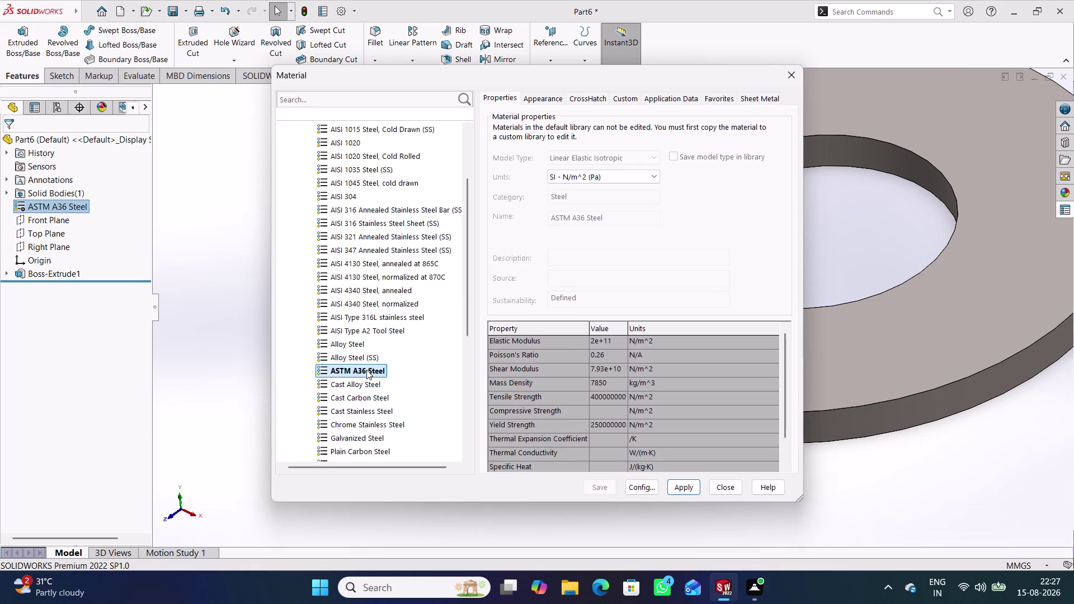
scroll(down, 3)
click(360, 348)
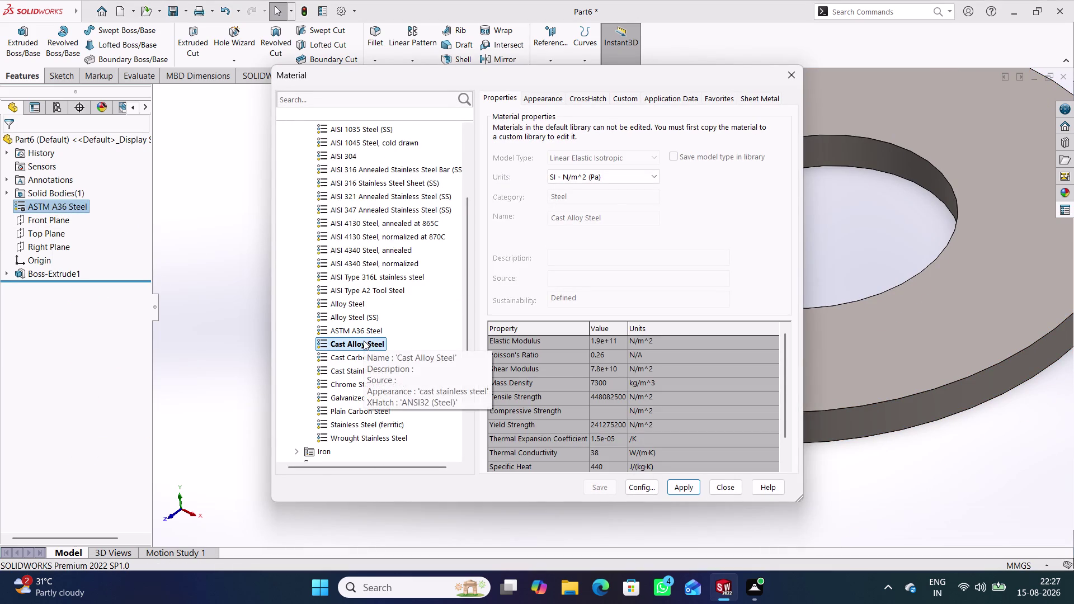
click(685, 489)
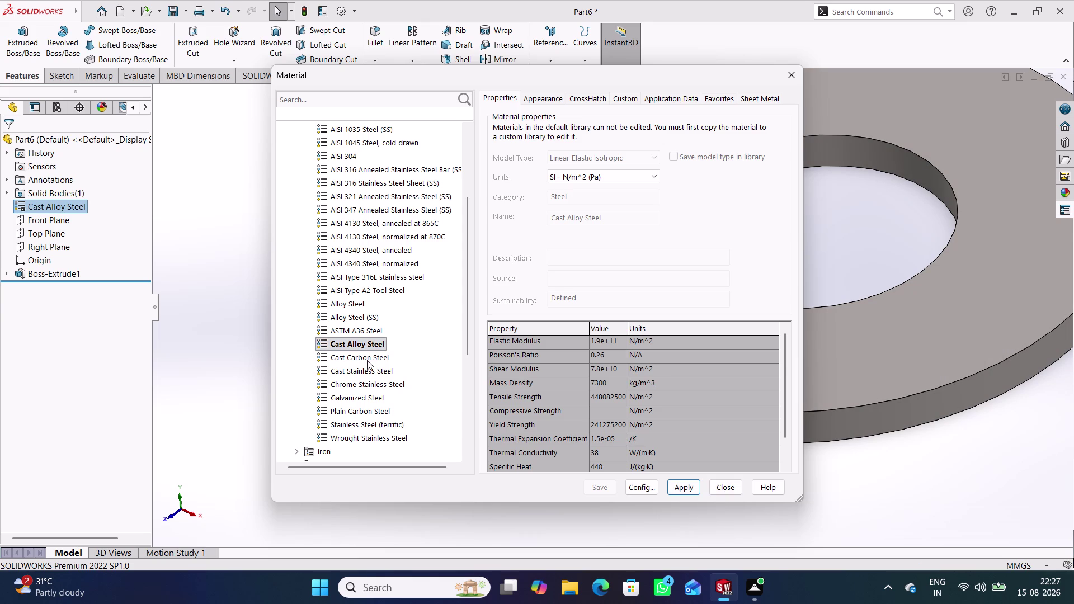
click(367, 360)
click(684, 489)
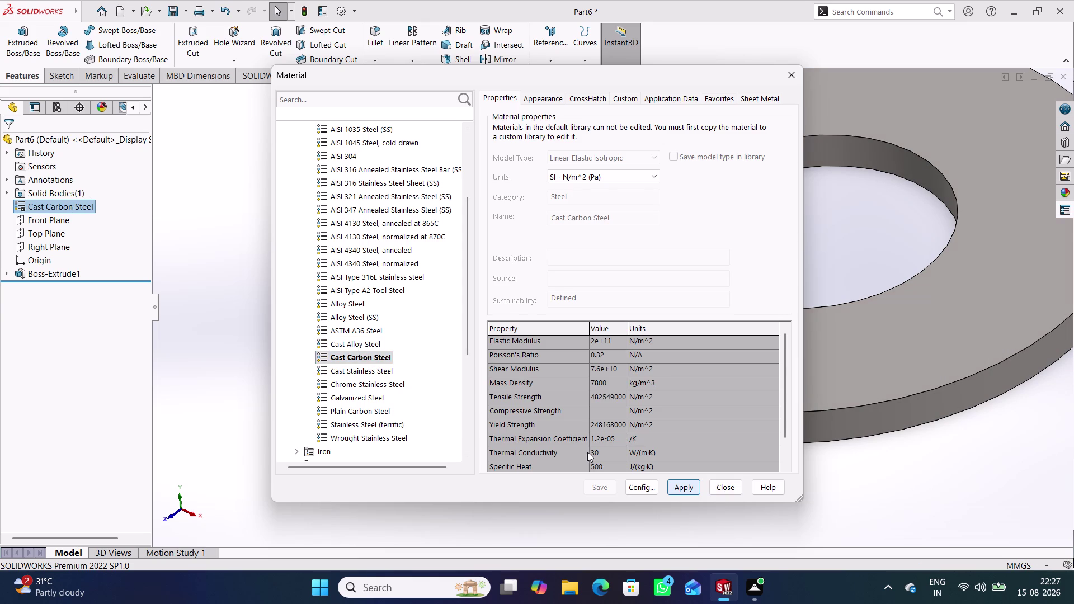
click(343, 386)
click(673, 487)
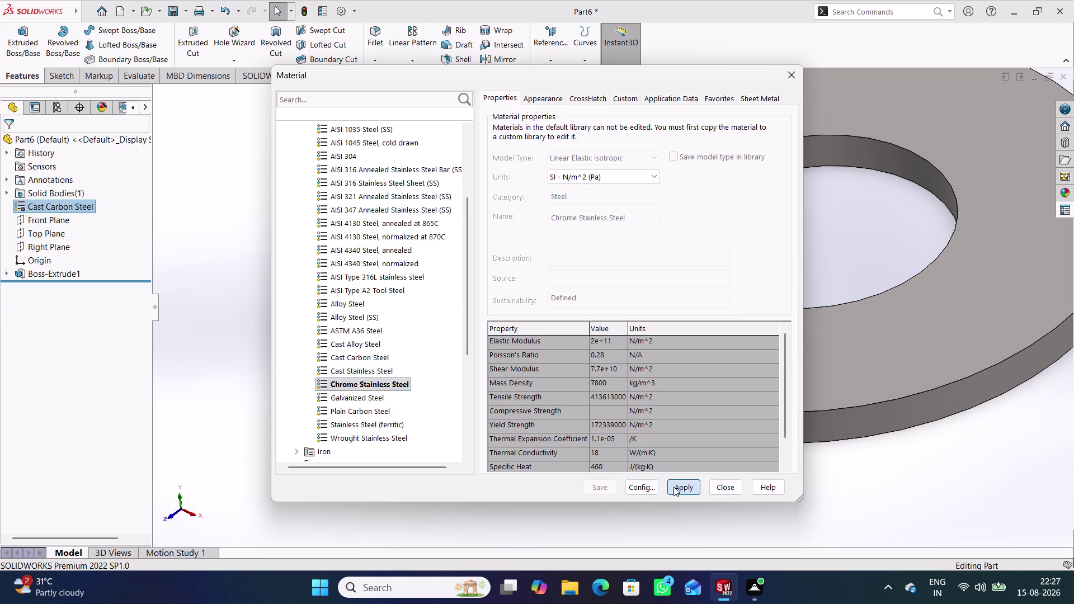
Apply Galvanized Steel, close the editor, and start saving the washer.
click(377, 394)
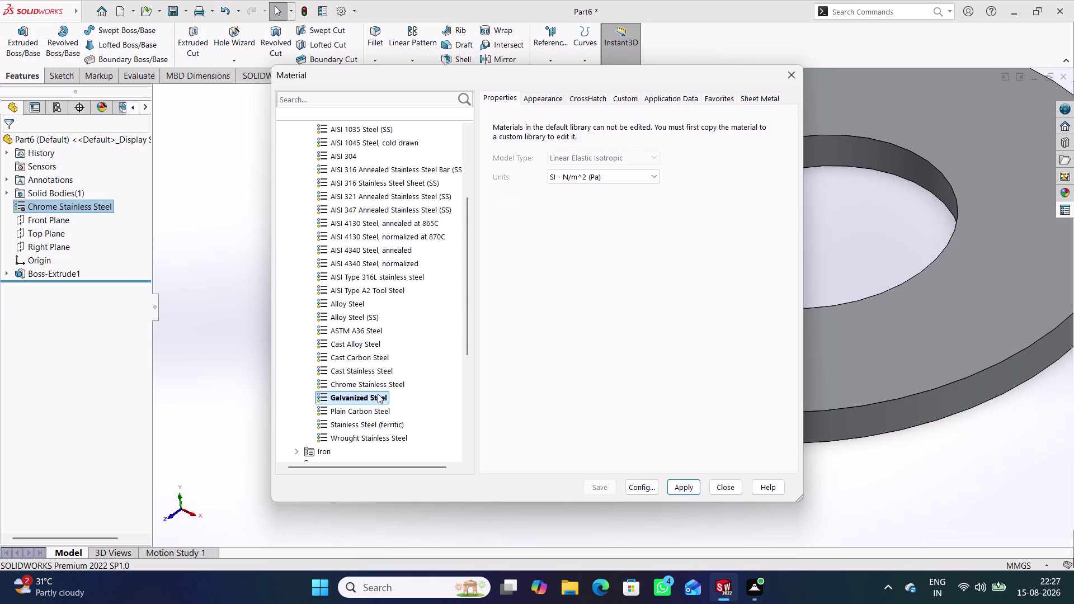
click(687, 490)
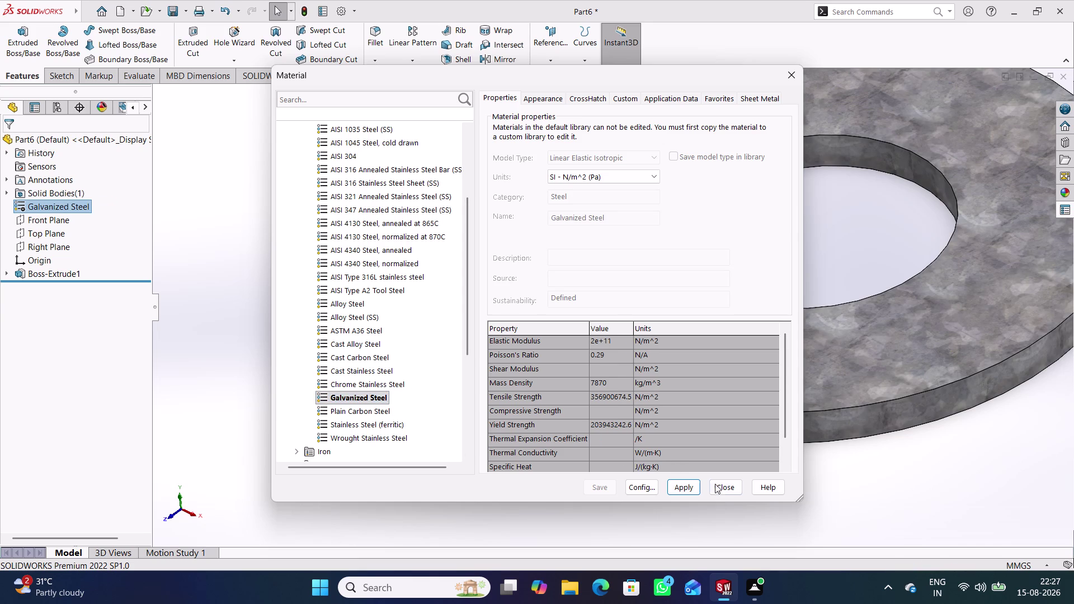
click(726, 492)
middle_drag(612, 411, 609, 380)
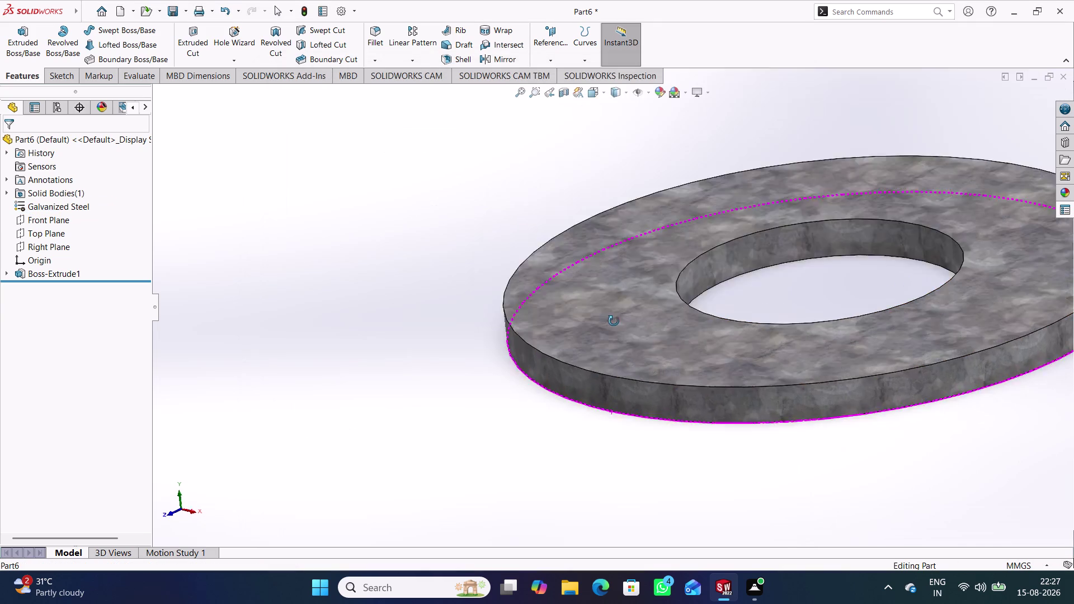
middle_drag(609, 380, 532, 454)
key(ctrl+s)
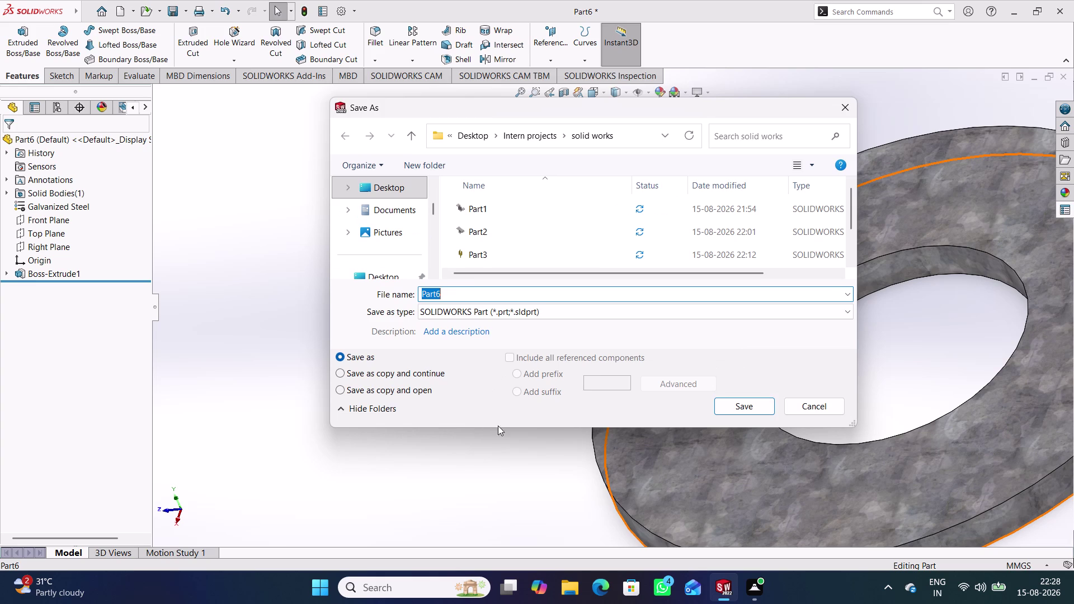
Save the galvanized washer part, Part6.
click(738, 409)
middle_drag(714, 408, 632, 366)
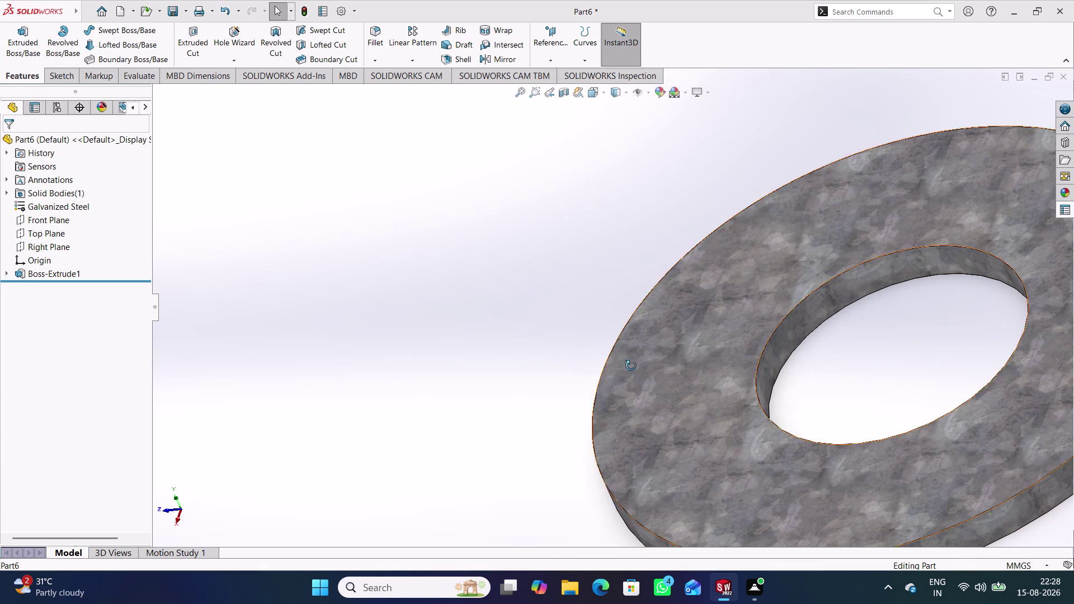
middle_drag(631, 366, 637, 368)
Create a new part document, Part7, and select its Top Plane.
key(ctrl+n)
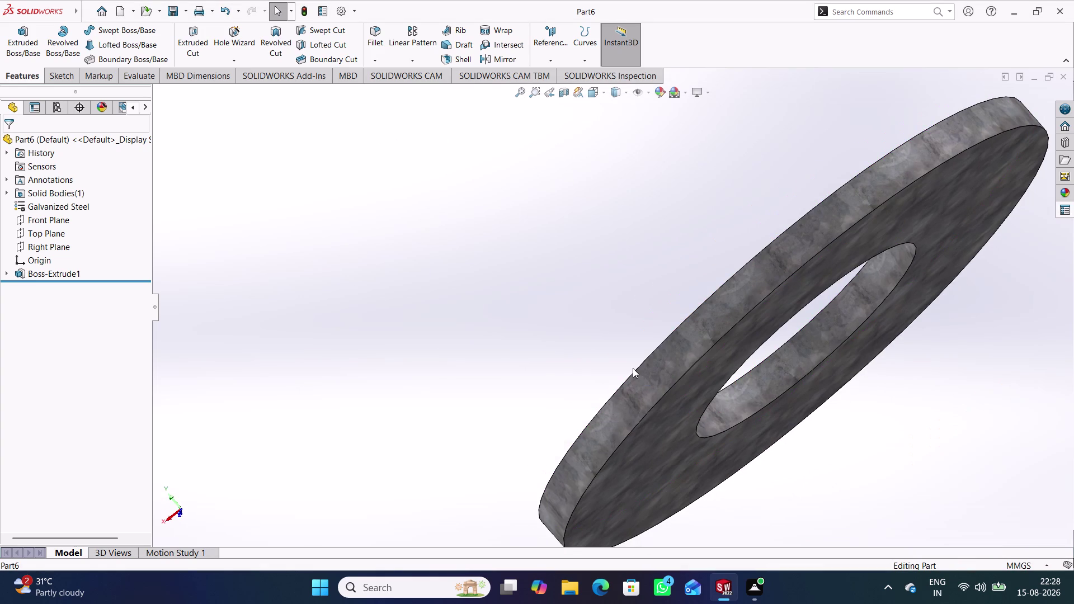
key(Return)
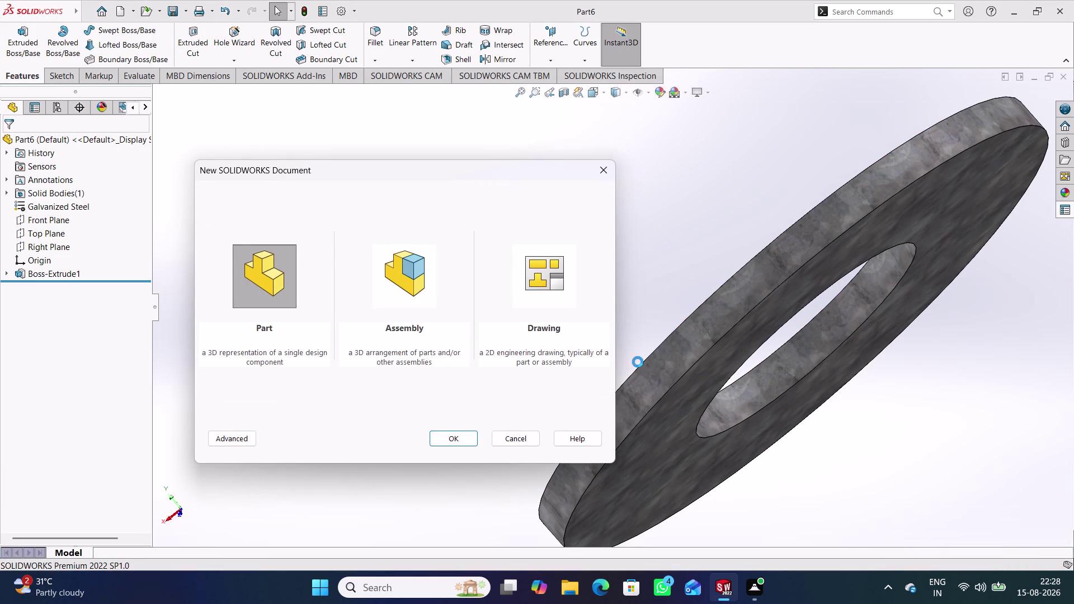
middle_drag(701, 260, 766, 339)
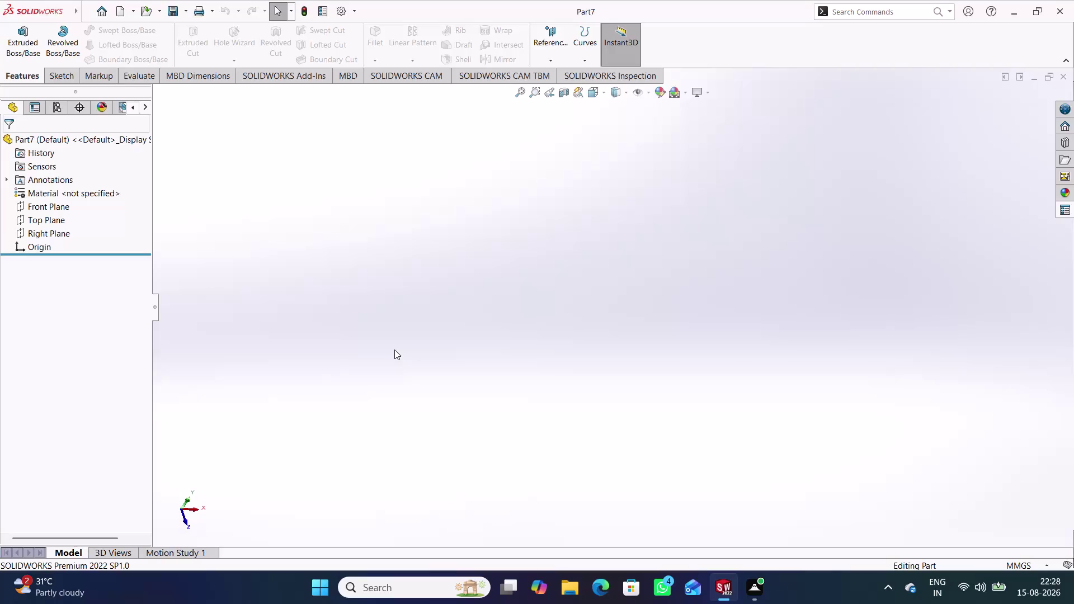
click(57, 220)
Sketch a six-sided polygon centred on the origin on the Top Plane.
click(68, 206)
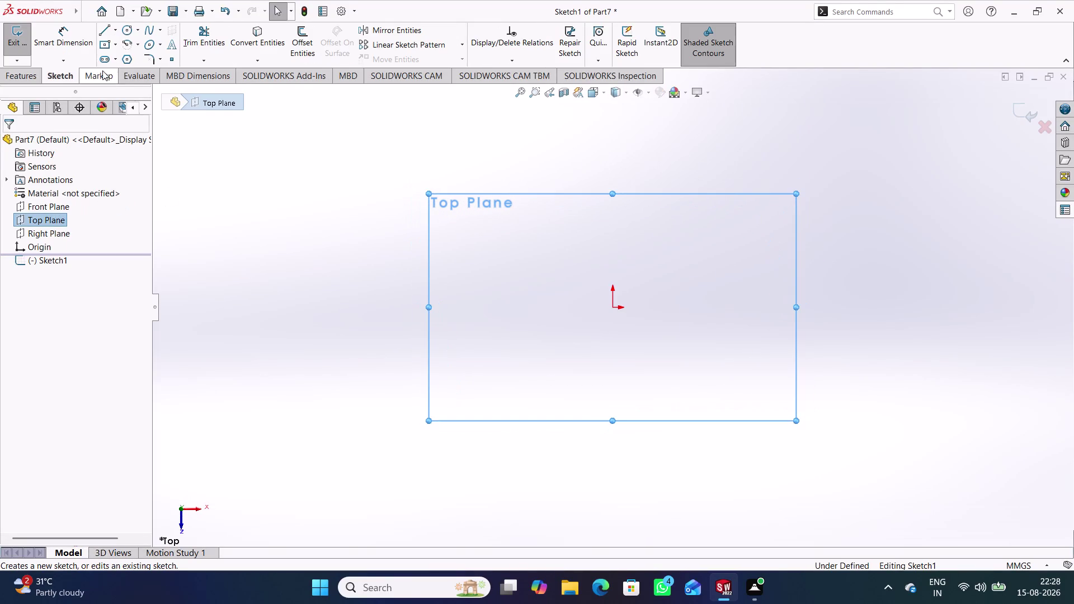
click(129, 58)
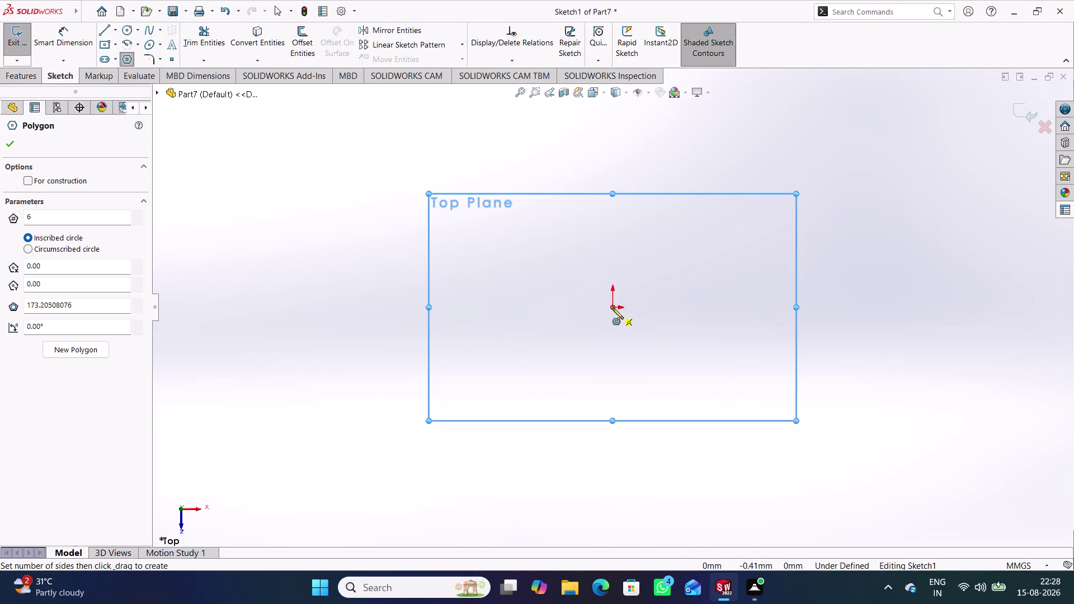
click(612, 309)
click(670, 306)
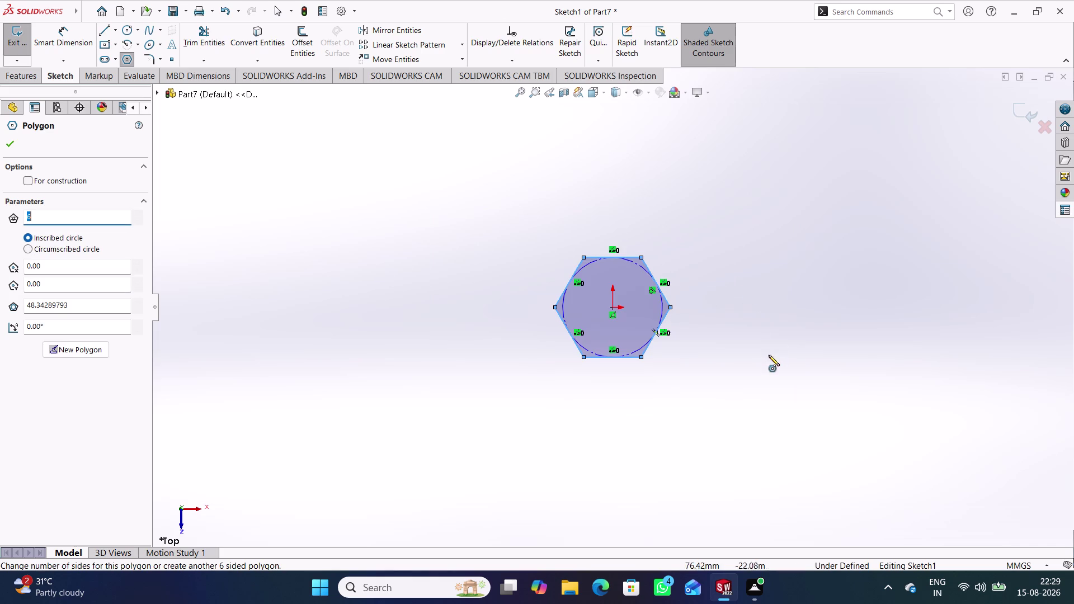
right_drag(769, 367, 740, 230)
Dimension the hexagon to 104 mm across its flats.
click(643, 258)
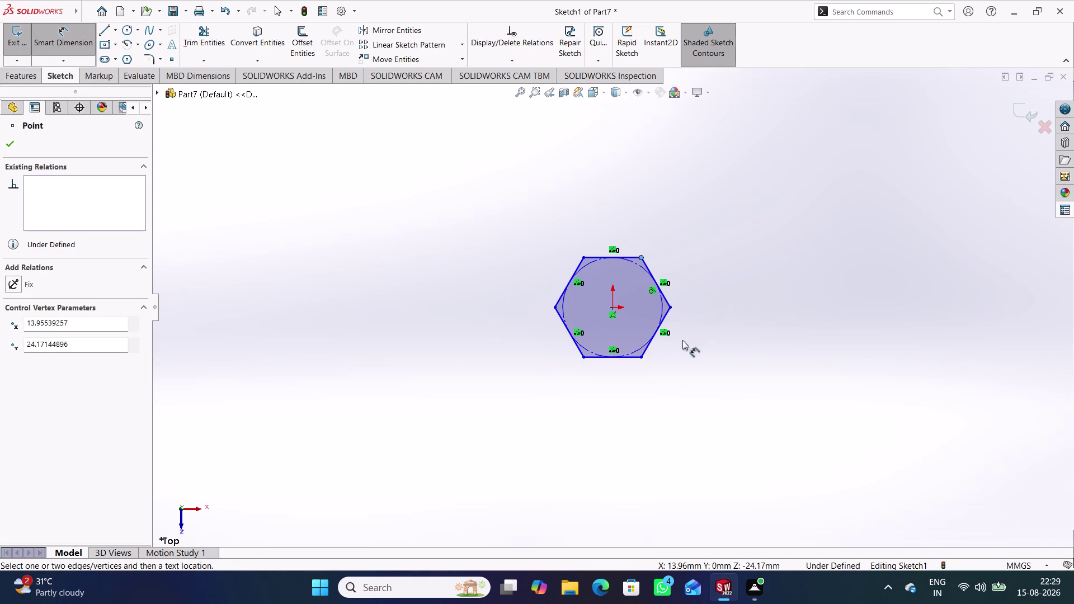
click(641, 357)
click(699, 310)
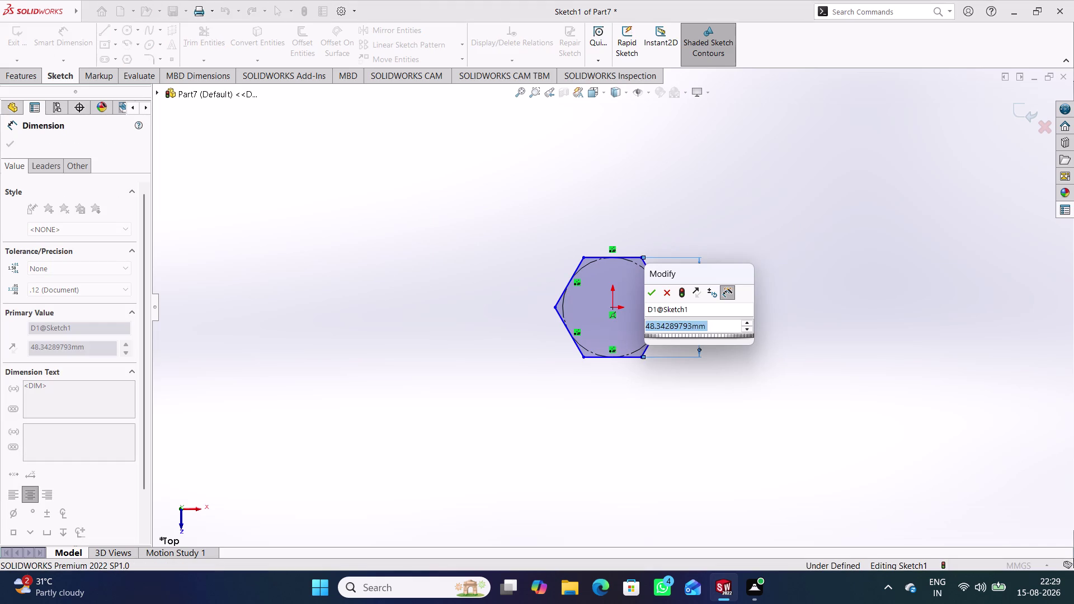
text(104)
key(Return)
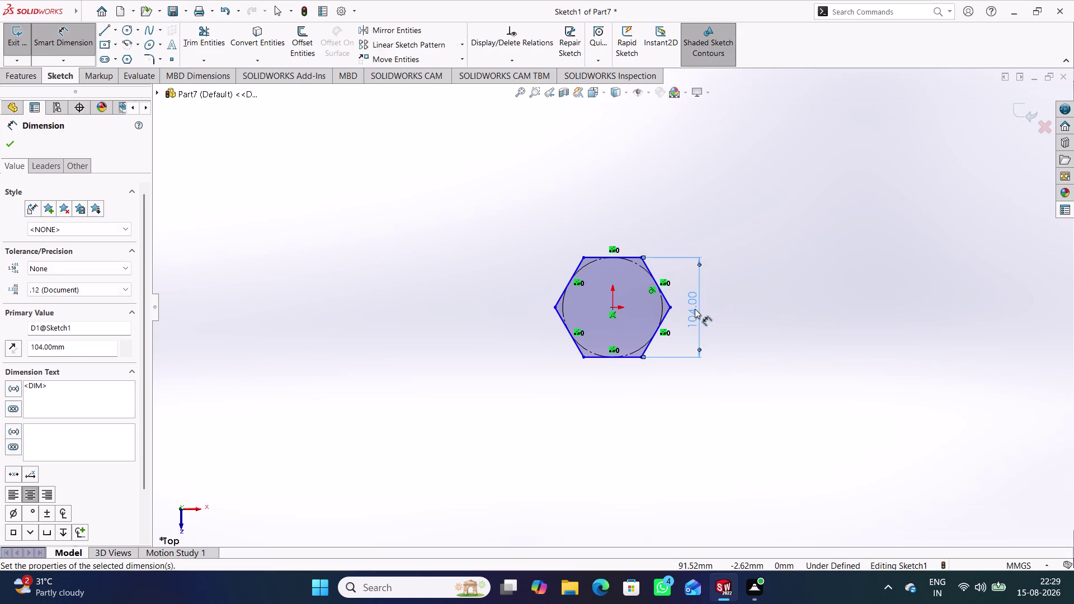
click(737, 302)
right_drag(785, 353, 775, 231)
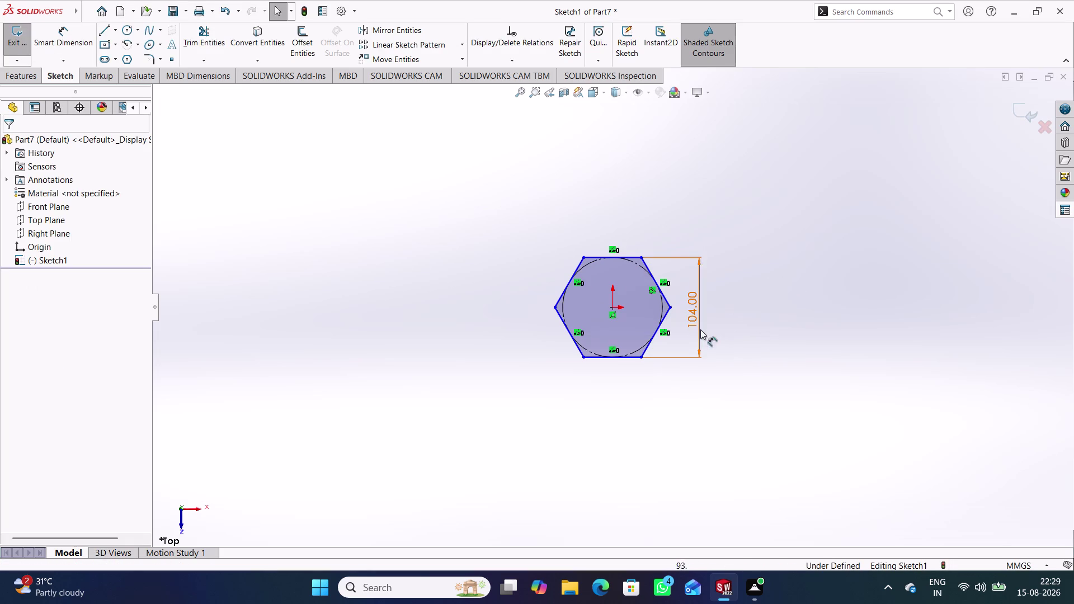
Add a Horizontal relation between a hexagon corner and the origin, then exit the sketch.
click(671, 310)
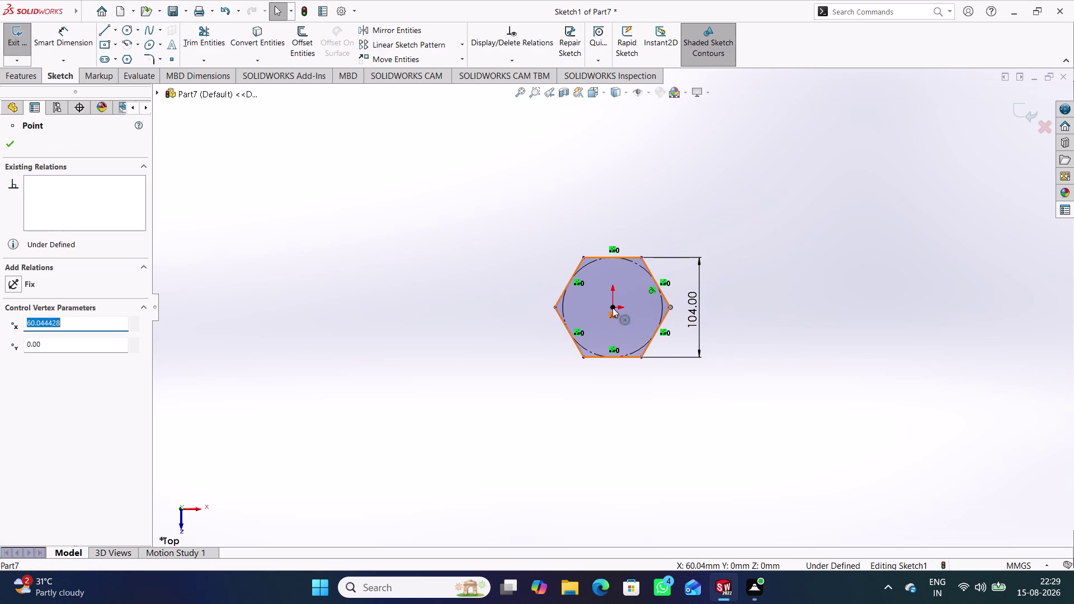
click(613, 308)
click(47, 342)
click(414, 367)
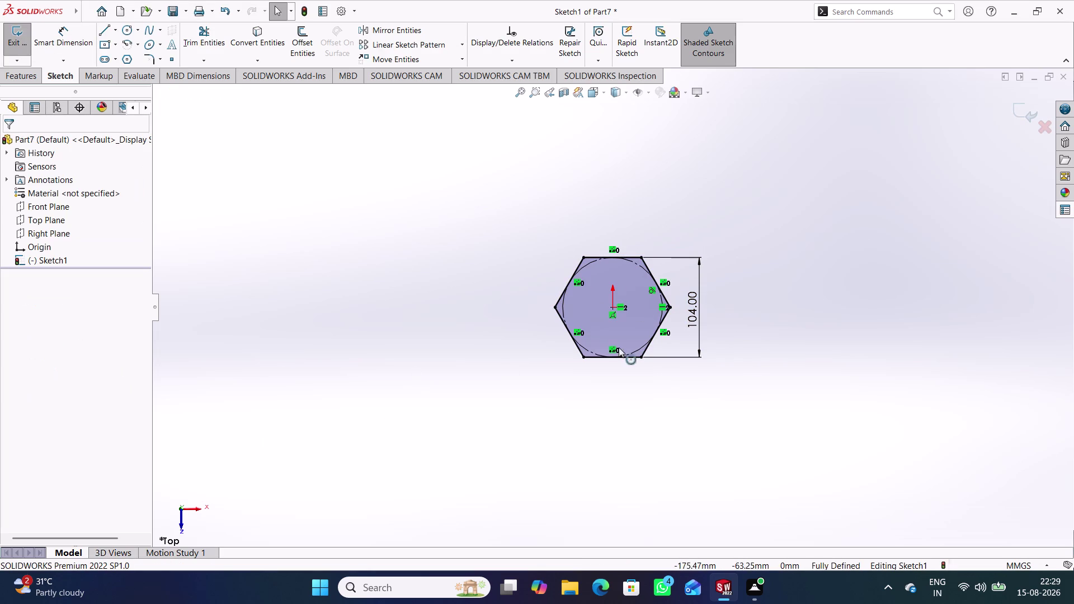
click(1017, 114)
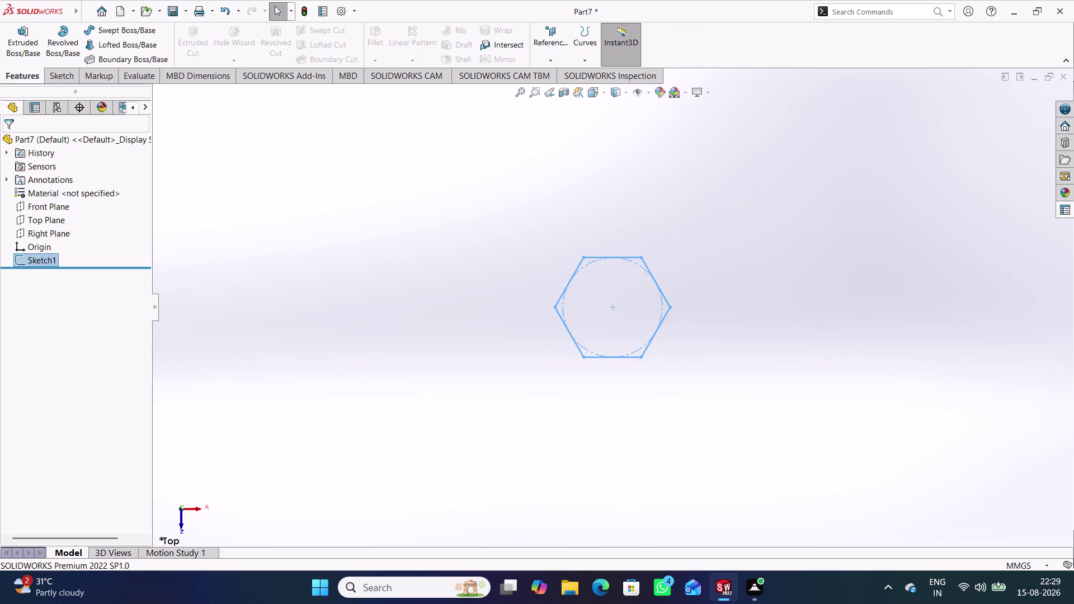
Extrude the hexagon sketch into a 45 mm boss.
click(17, 44)
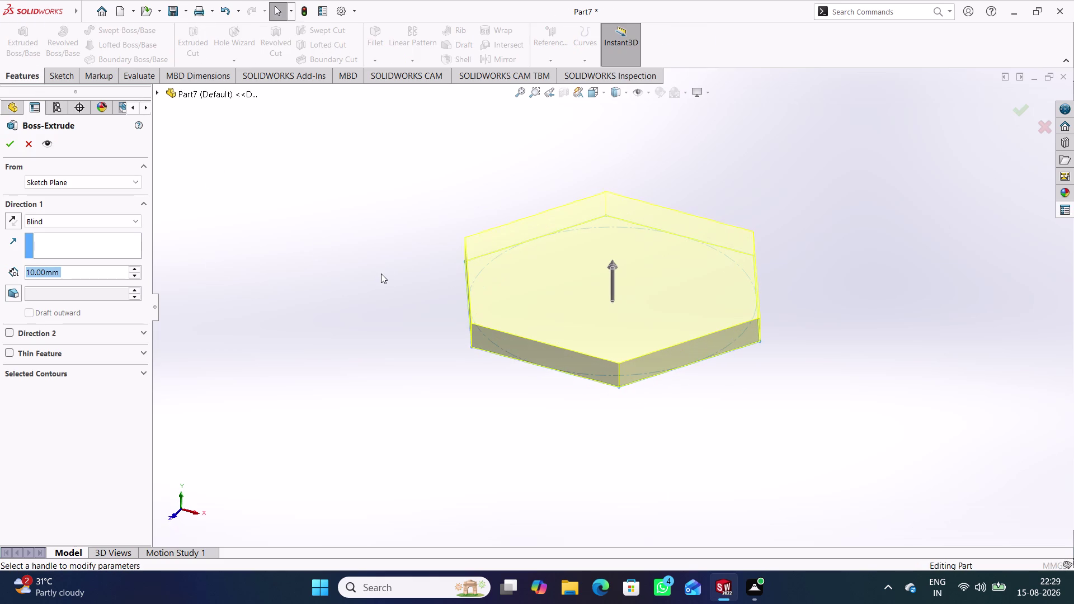
click(18, 218)
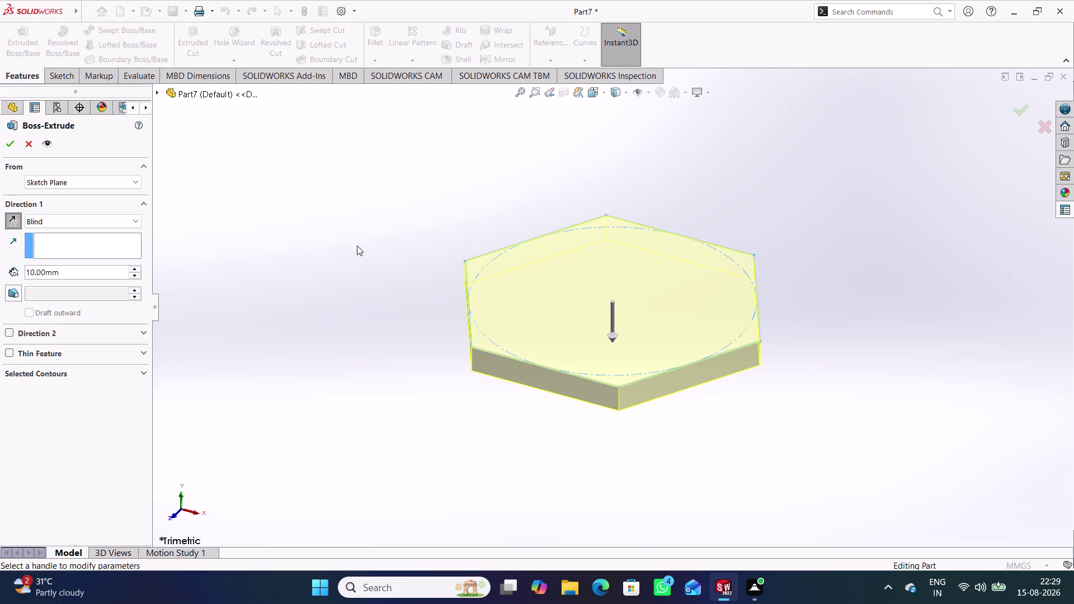
text(45)
key(Return)
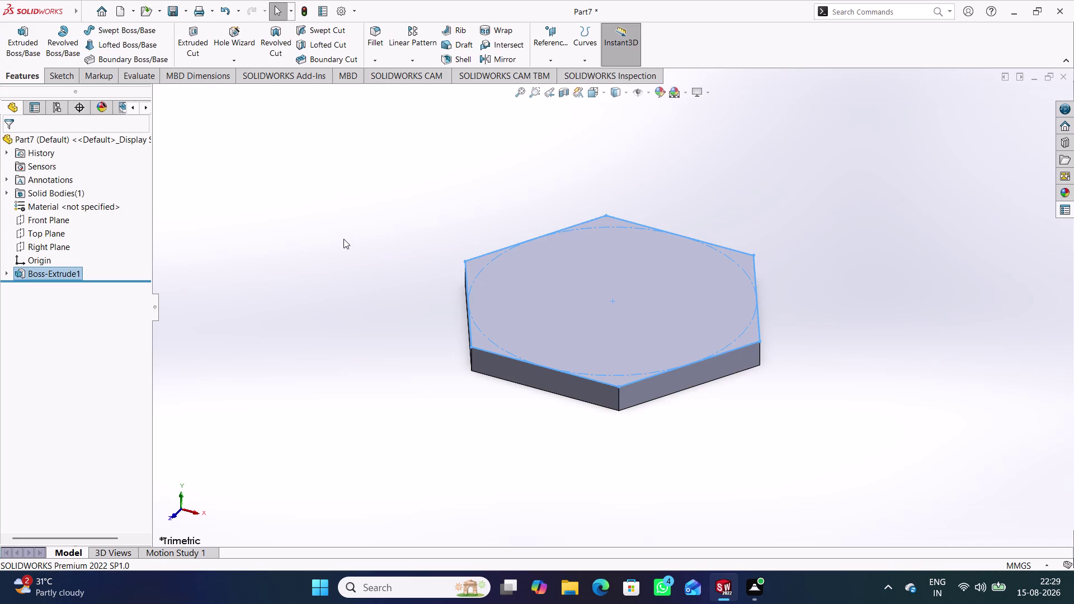
drag(350, 242, 354, 247)
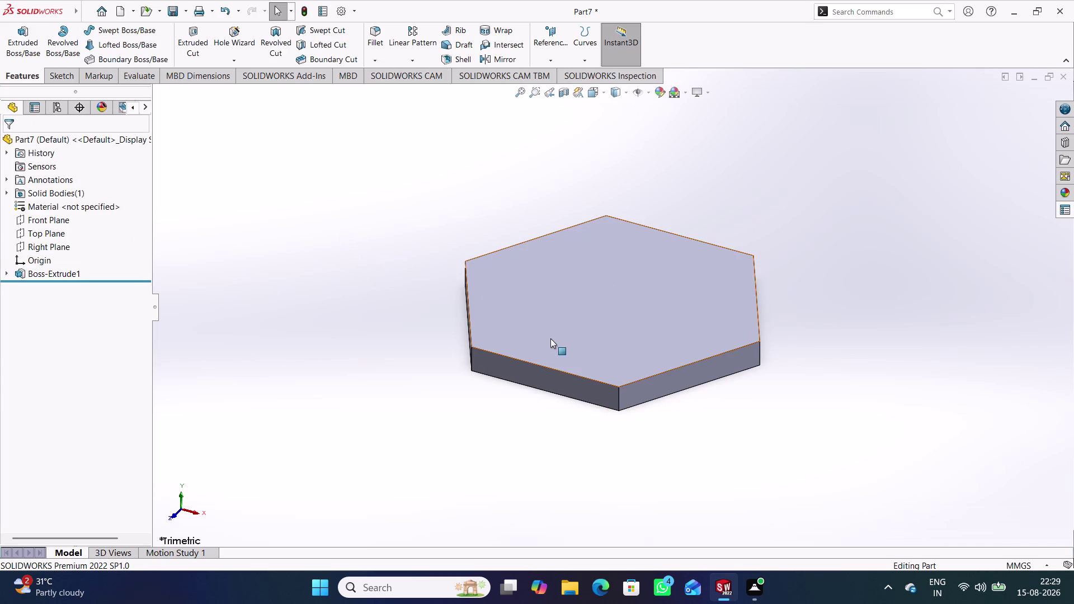
Set the extrusion's displayed depth dimension to 45 mm.
click(552, 339)
double_click(552, 339)
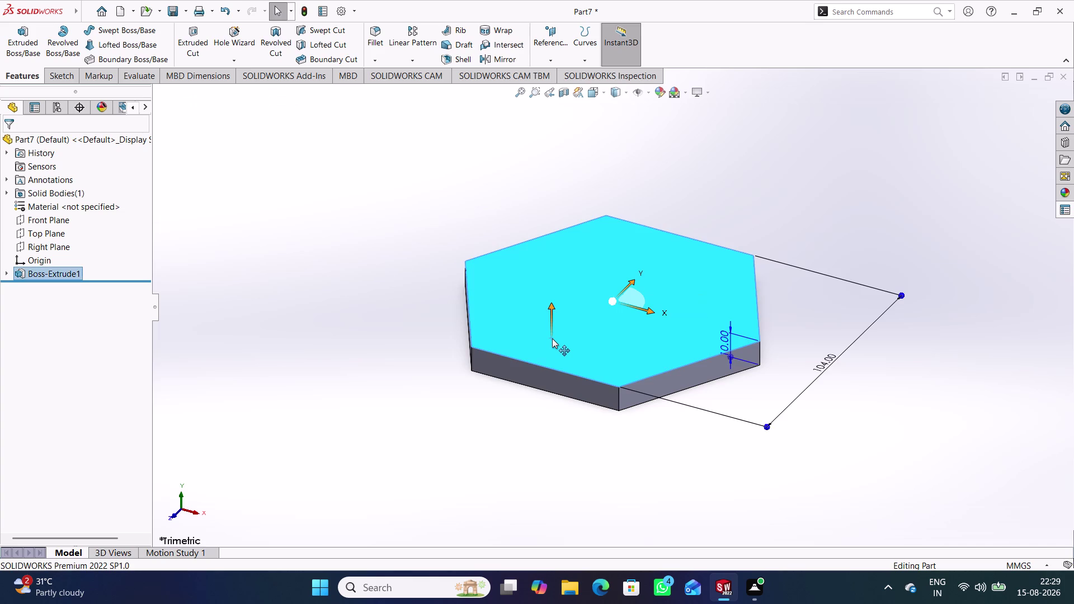
click(476, 399)
double_click(721, 363)
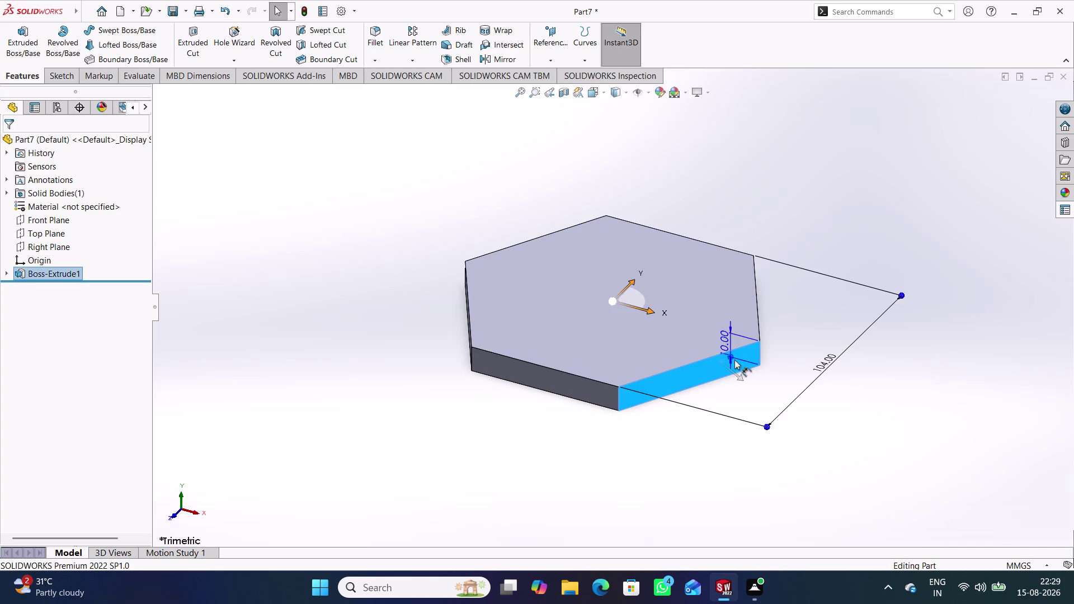
double_click(729, 337)
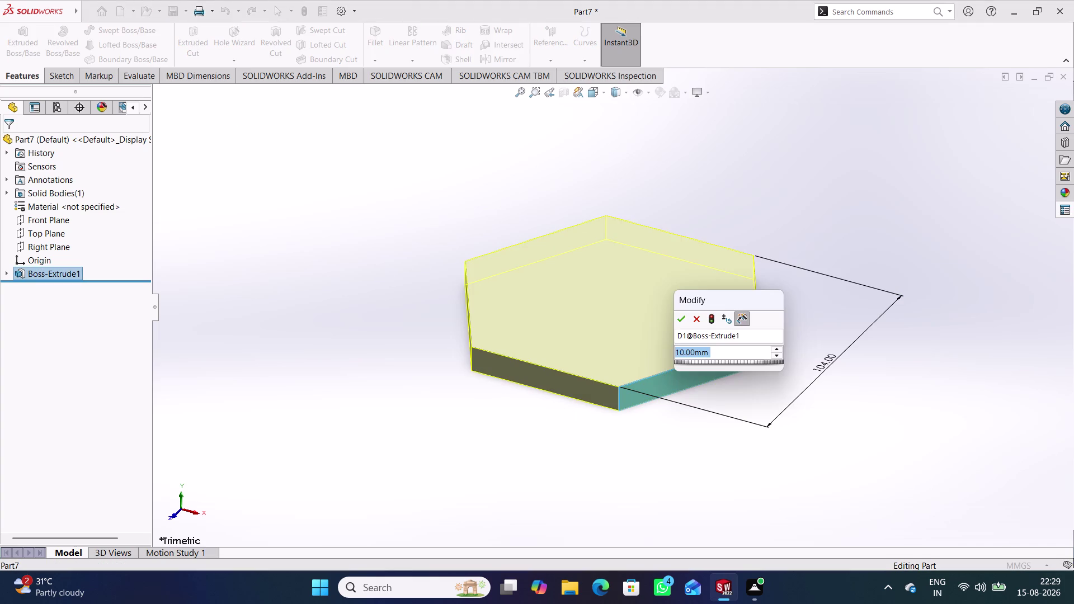
text(45)
key(Return)
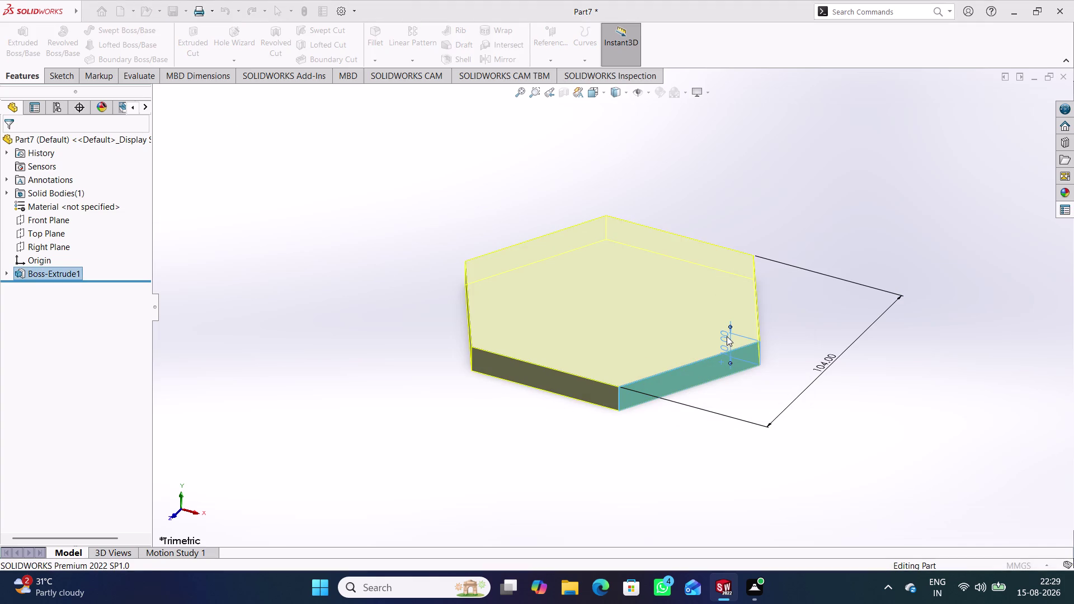
click(839, 245)
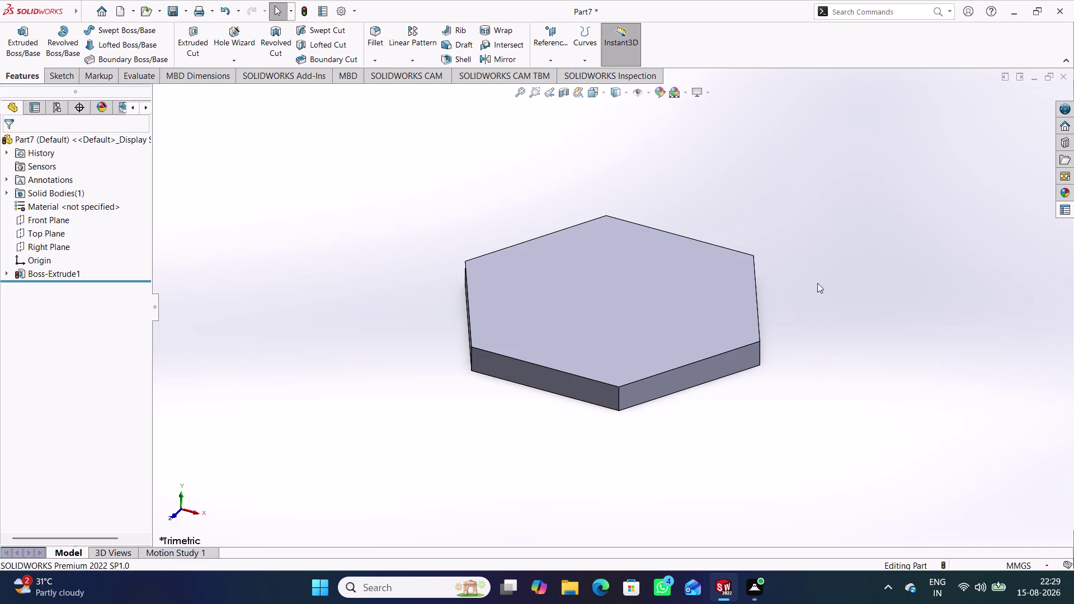
Edit Boss-Extrude1, accept the 45 mm Blind depth, and inspect the prism.
double_click(688, 382)
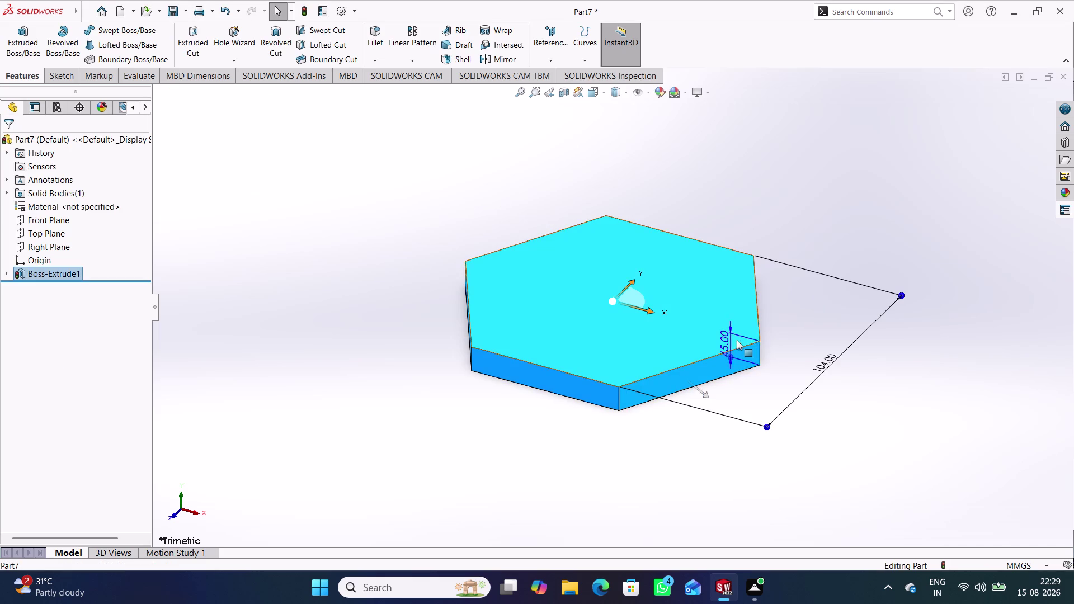
click(215, 255)
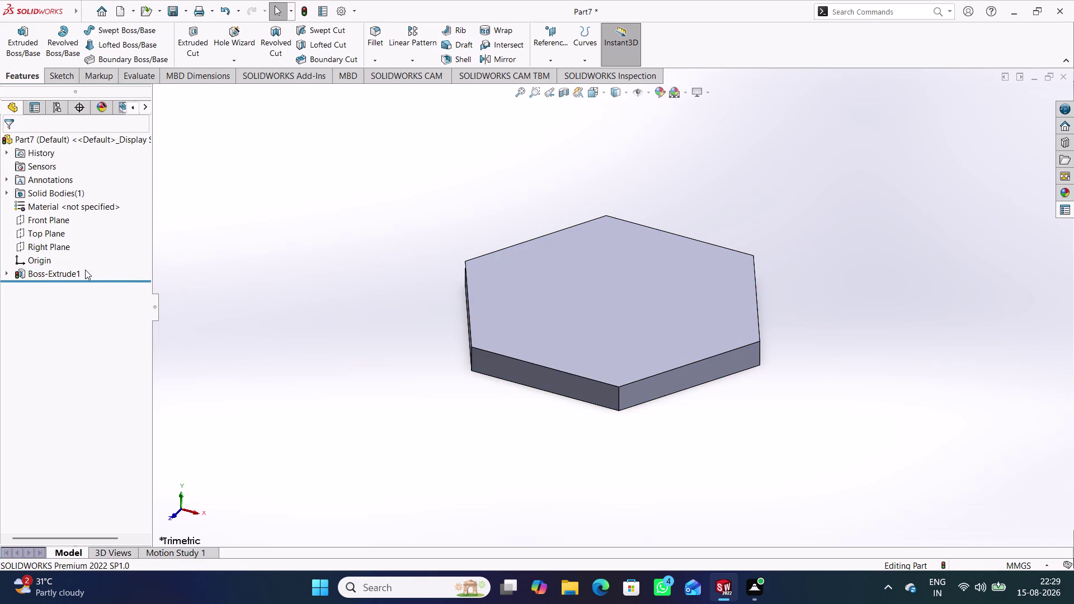
click(73, 271)
click(86, 239)
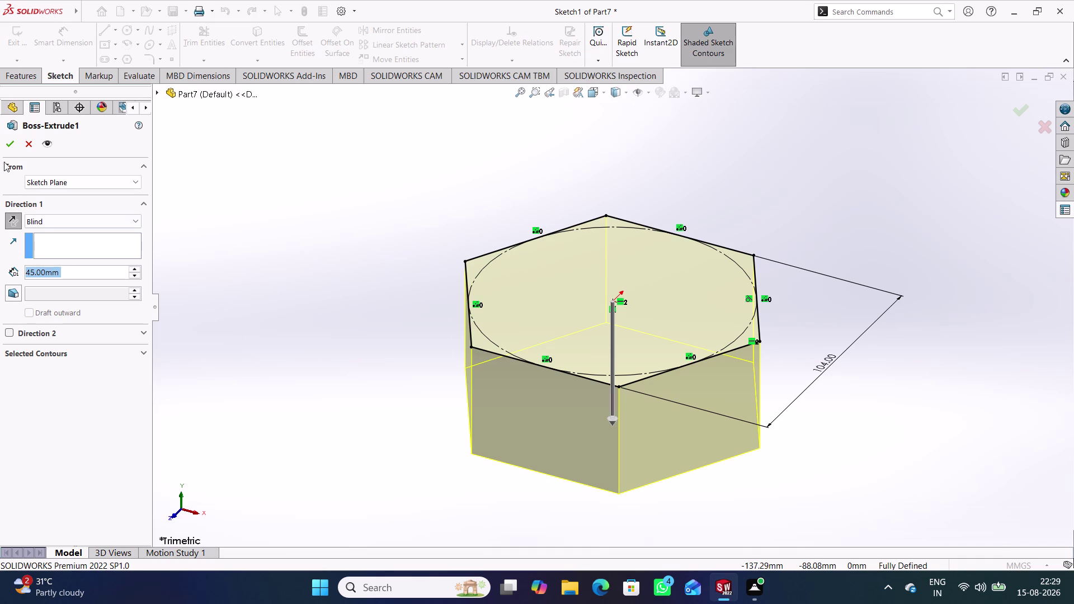
click(11, 145)
click(364, 385)
middle_drag(364, 385, 366, 301)
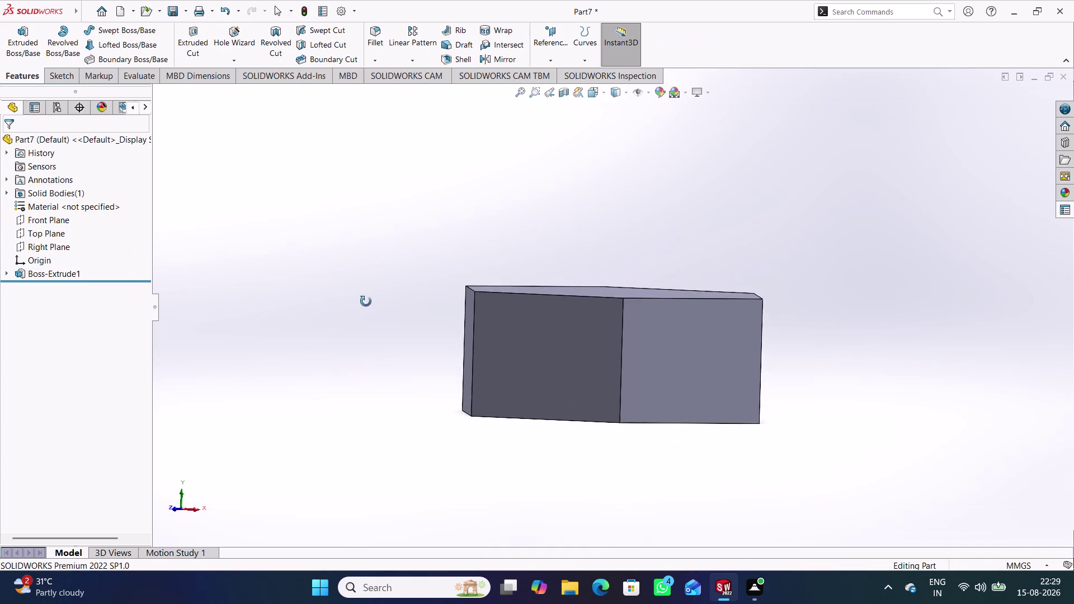
middle_drag(366, 302, 363, 373)
click(409, 389)
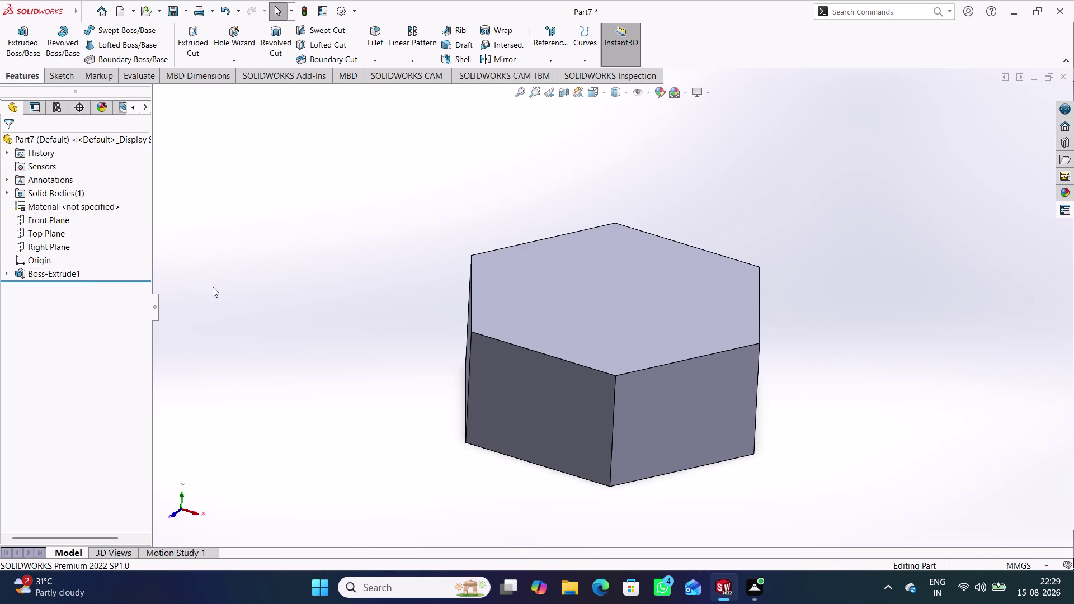
Start a sketch on the Front Plane and draw a triangle with lines near the top corner.
click(58, 217)
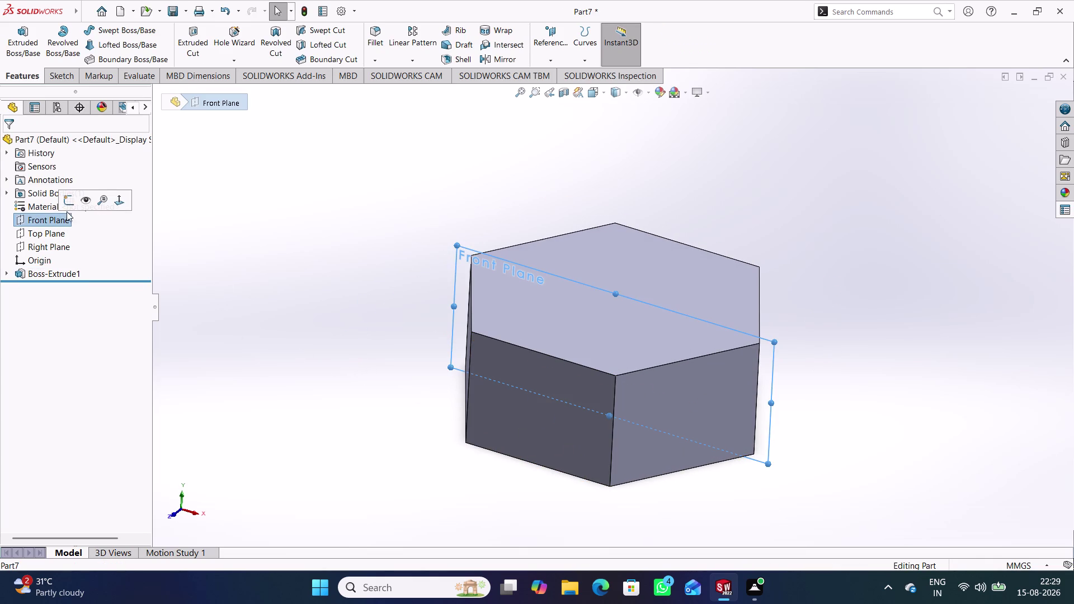
click(69, 200)
click(473, 434)
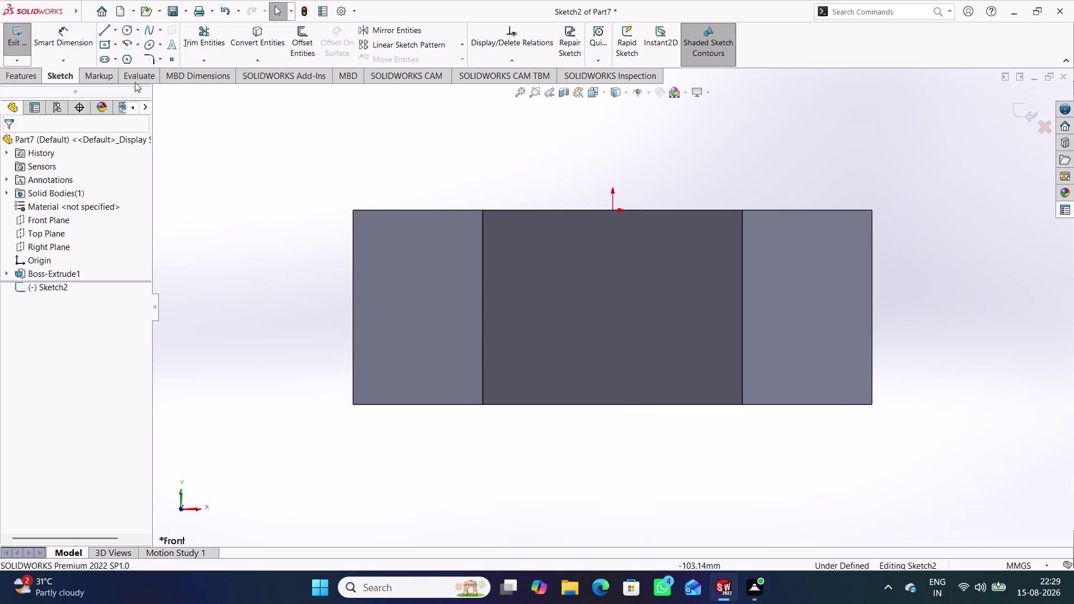
click(103, 29)
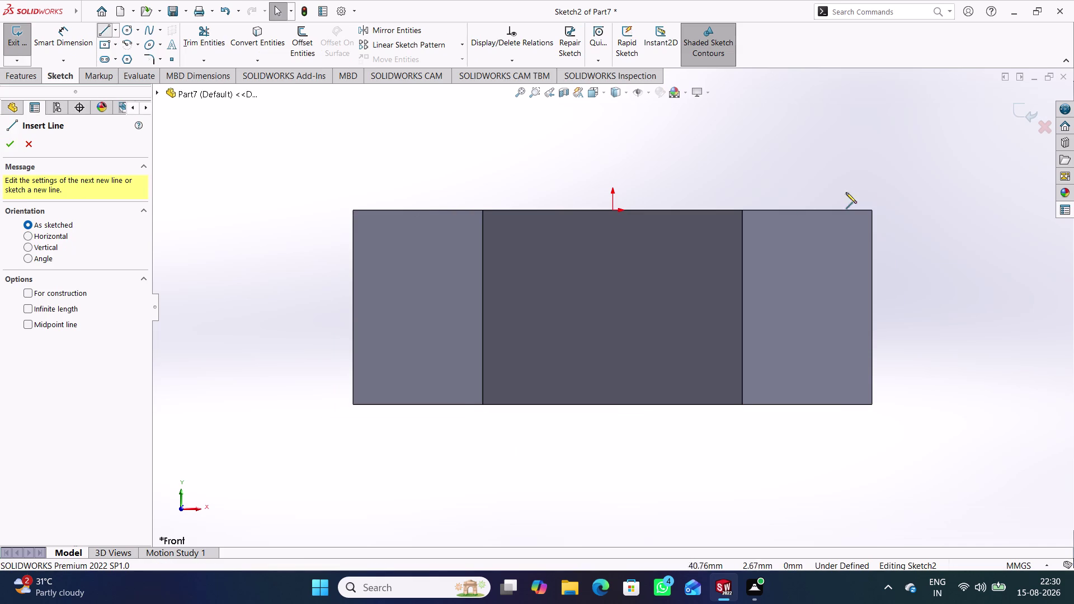
click(946, 207)
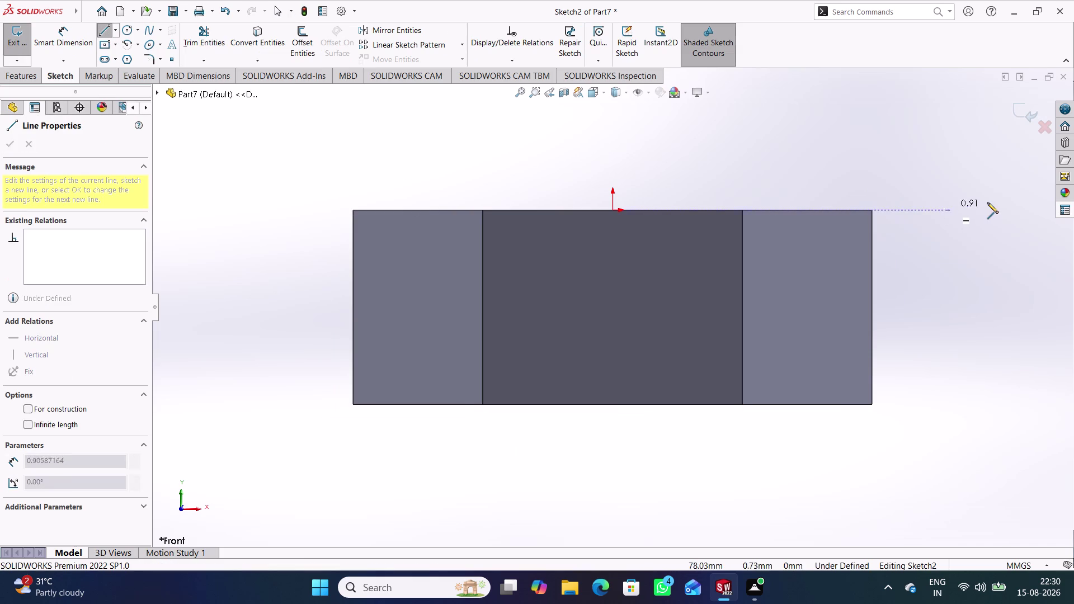
click(998, 209)
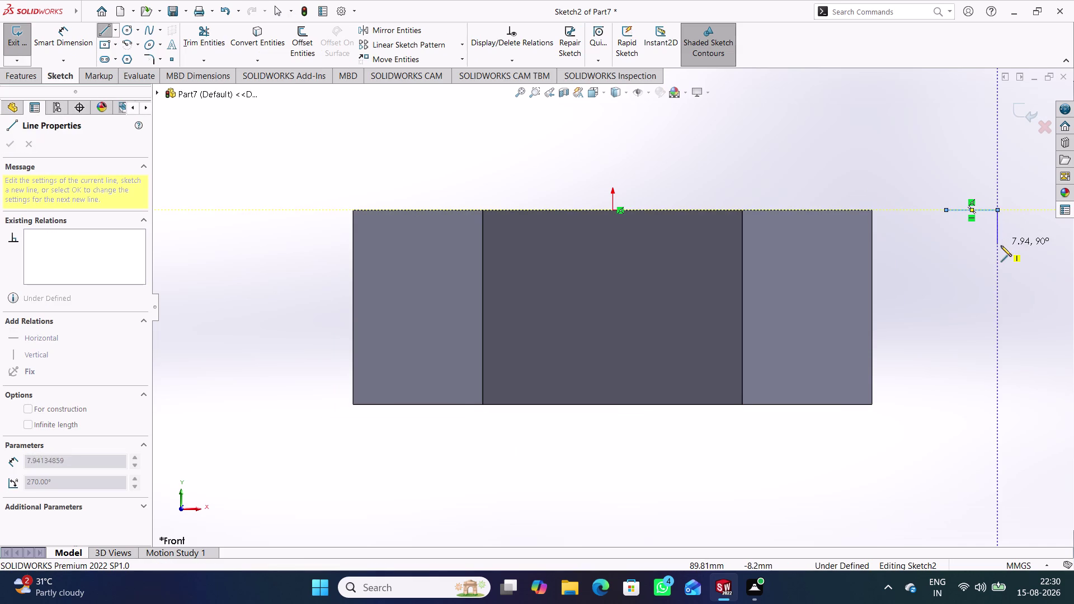
click(1001, 246)
click(950, 211)
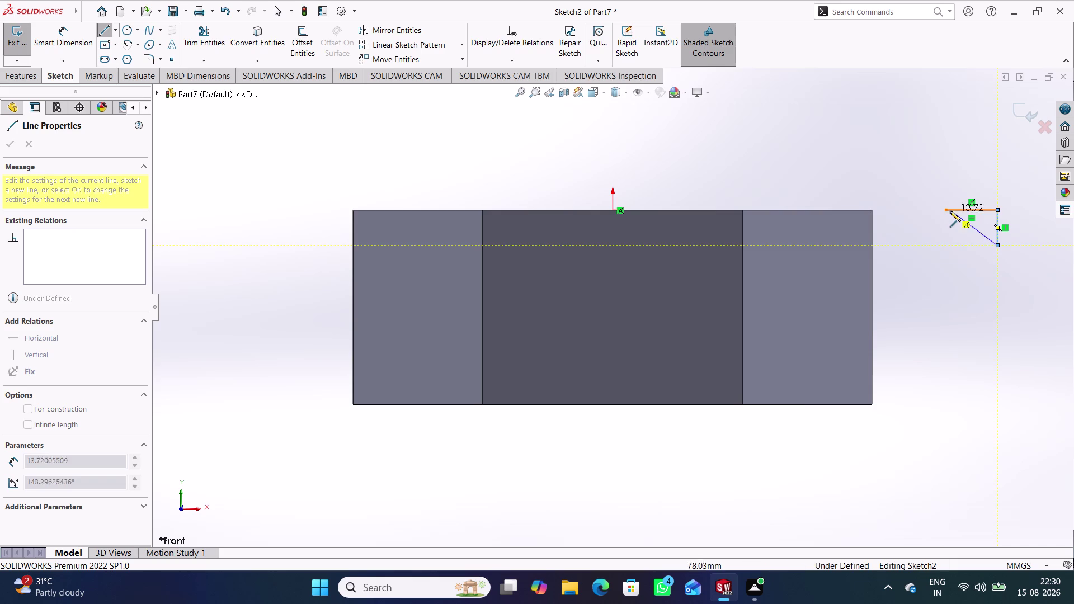
right_click(908, 184)
click(937, 191)
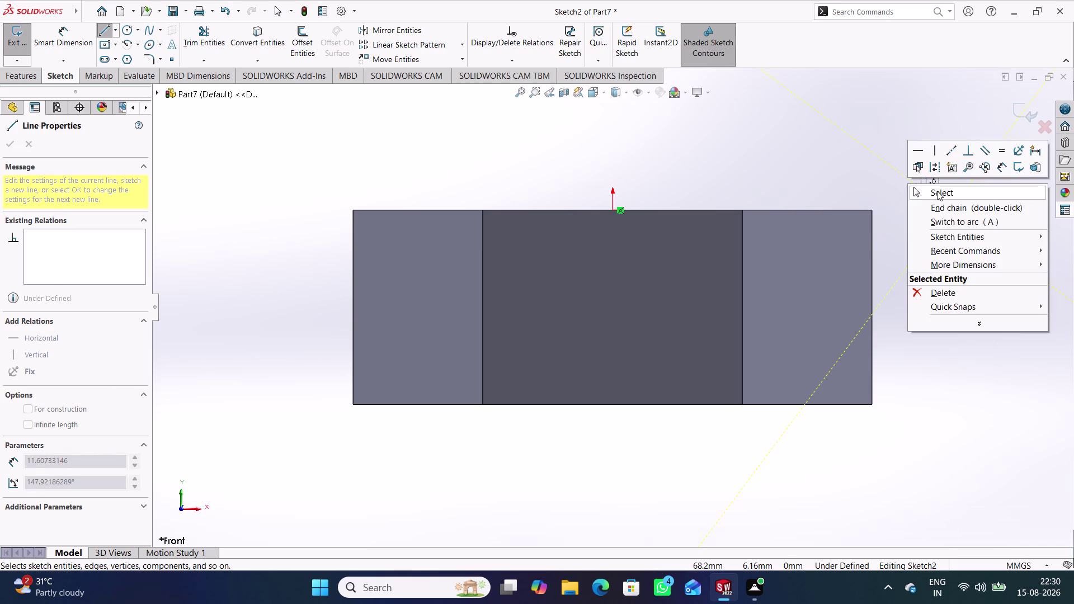
click(940, 309)
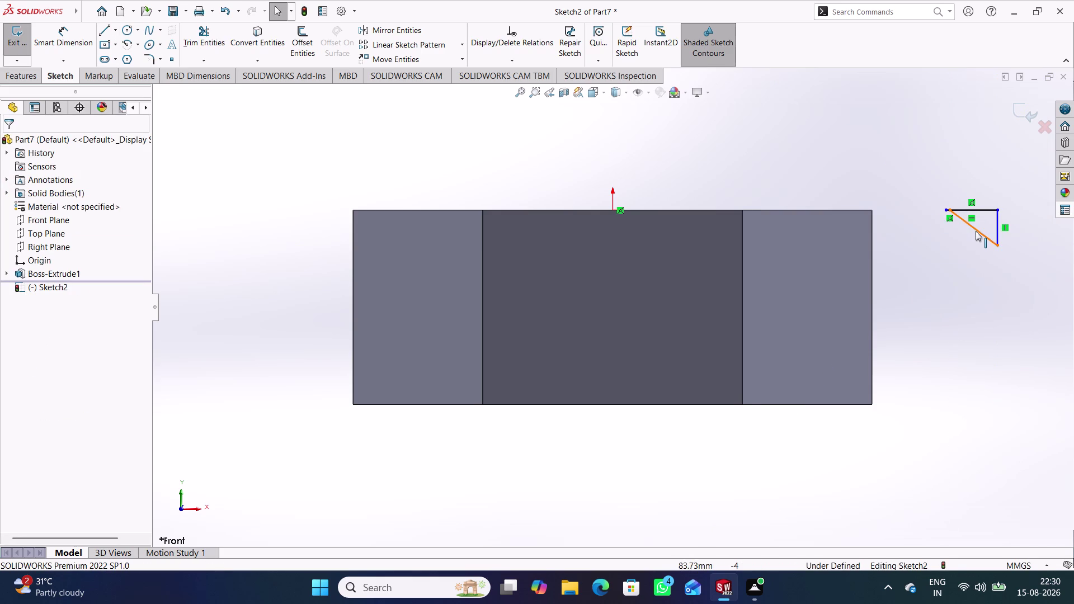
Adjust the triangle's endpoints to close it and move it toward the nut.
drag(976, 231, 957, 246)
click(944, 267)
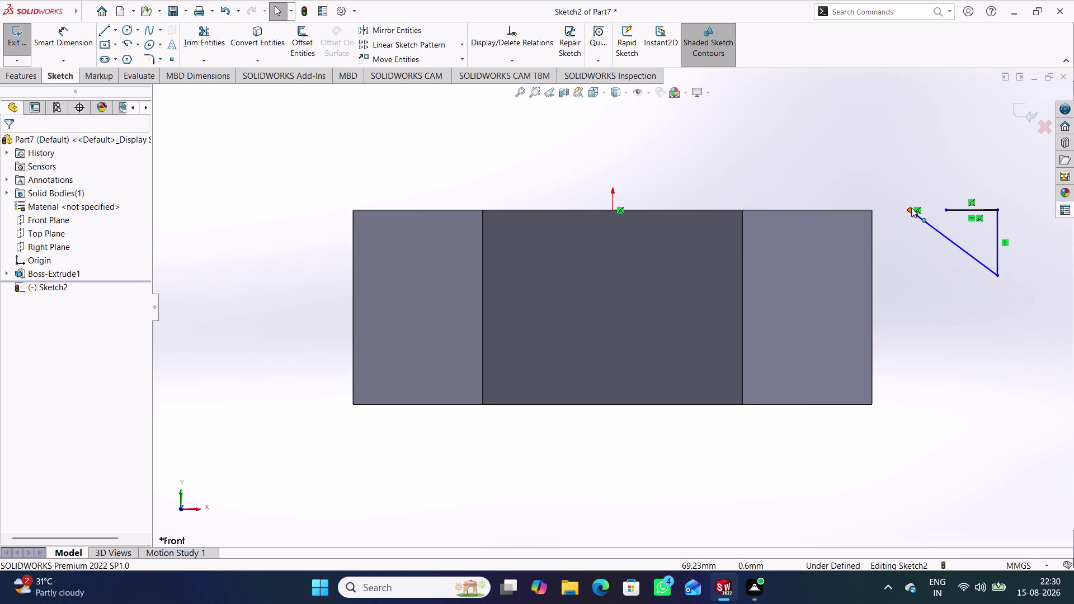
drag(912, 208, 944, 209)
click(917, 241)
drag(946, 209, 934, 214)
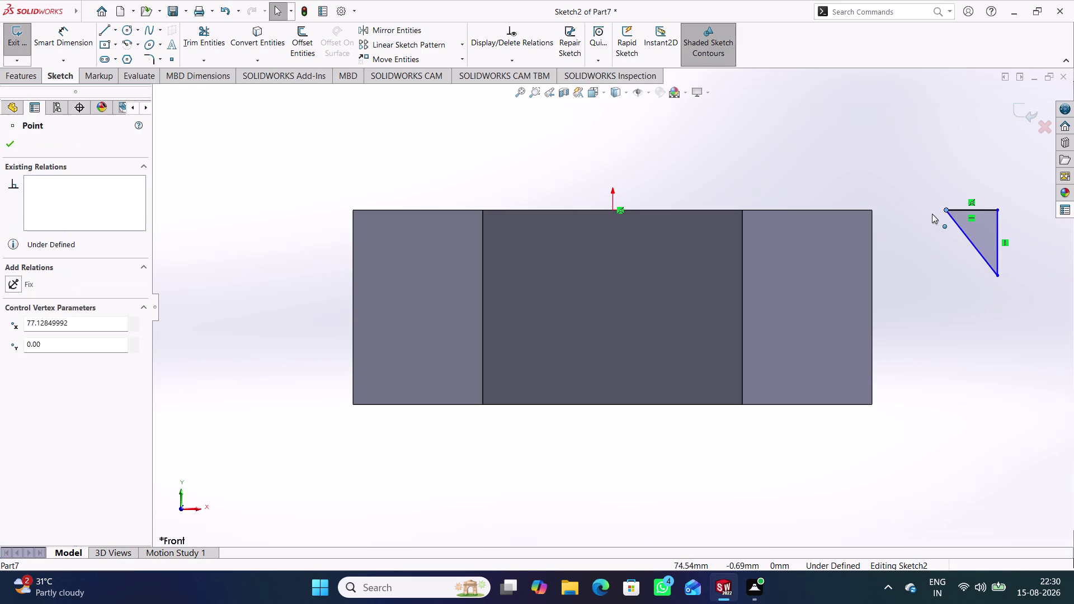
drag(934, 213, 929, 216)
click(931, 236)
right_drag(956, 334, 911, 199)
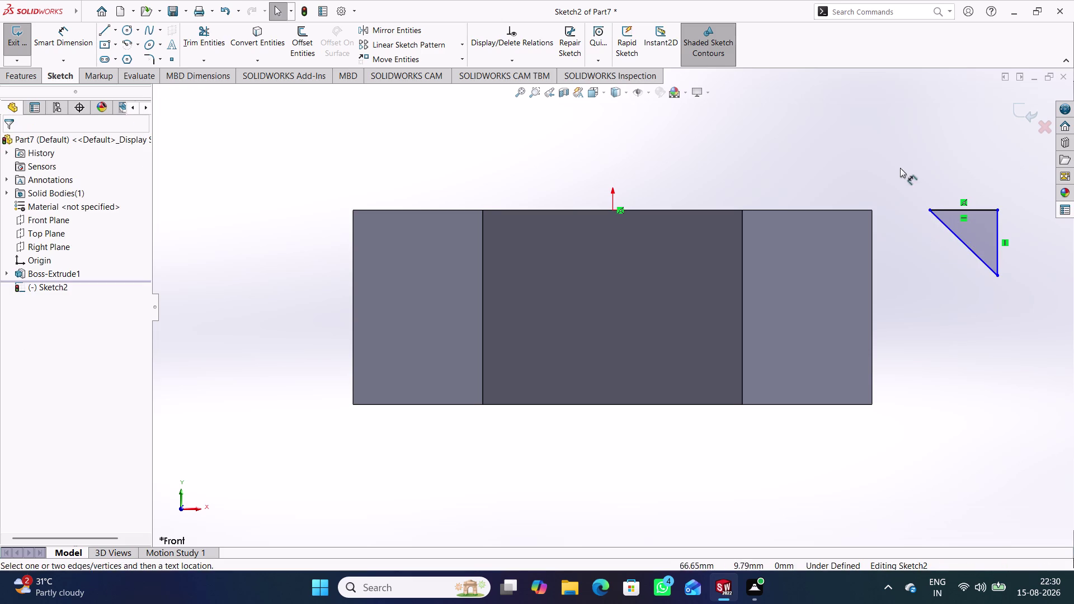
Dimension the triangle's vertical and top legs to 10 mm each.
click(998, 231)
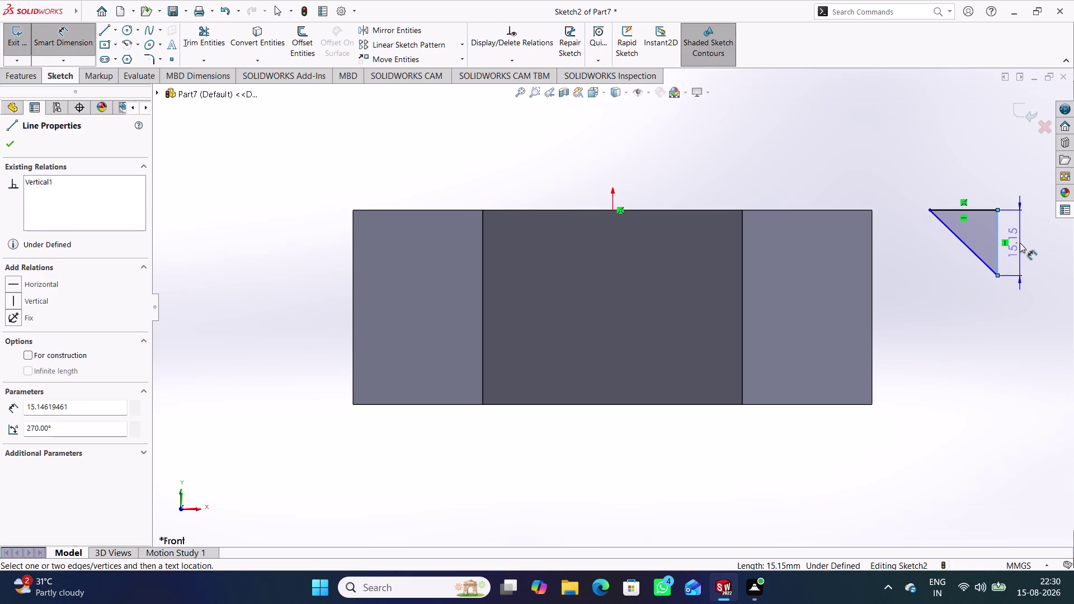
click(1020, 243)
text(10)
key(Return)
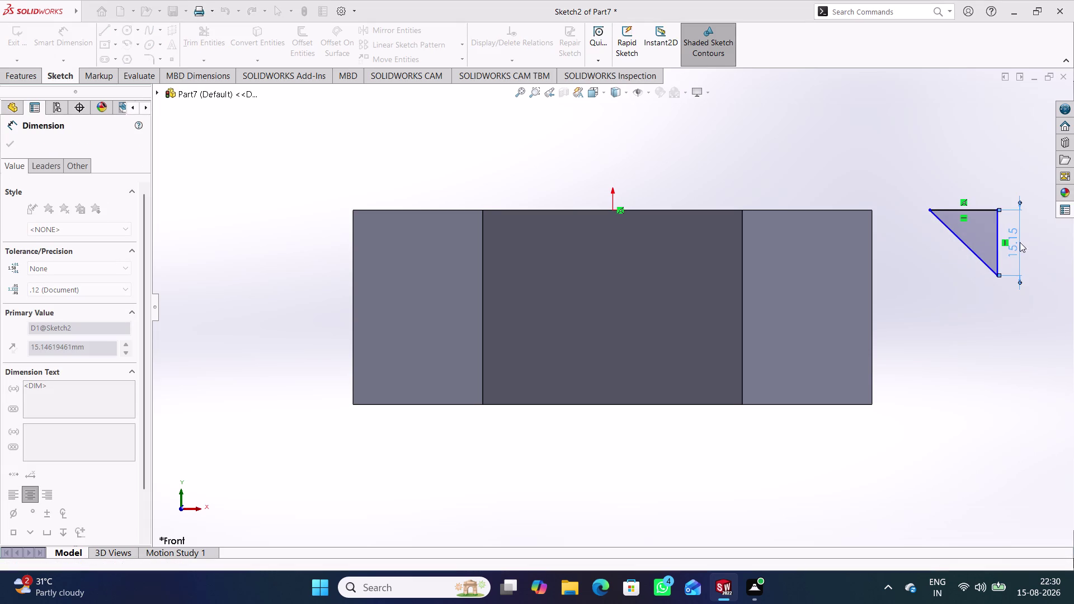
click(980, 210)
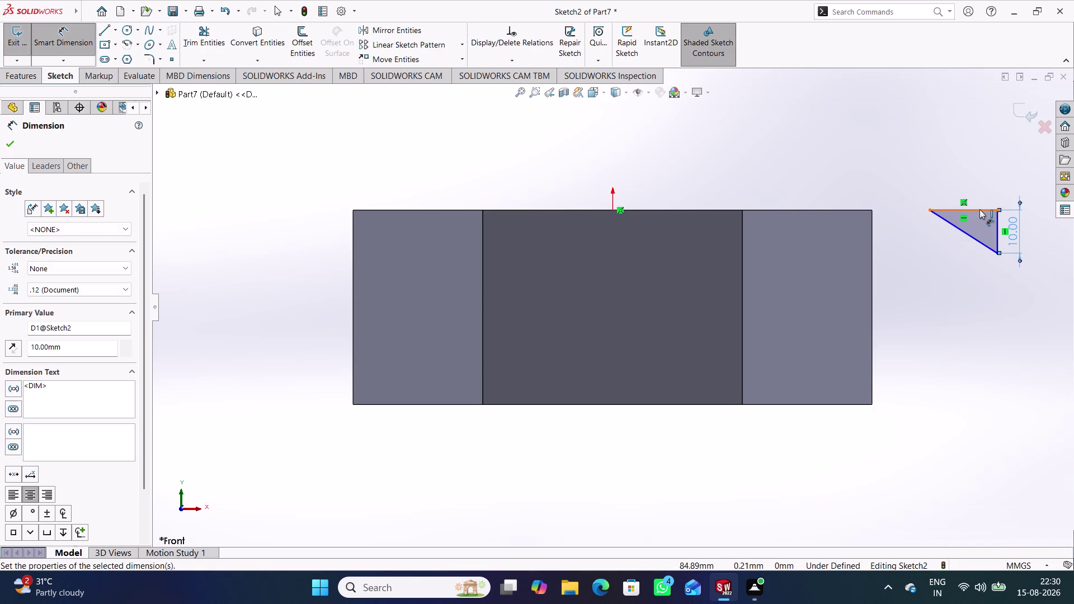
click(963, 187)
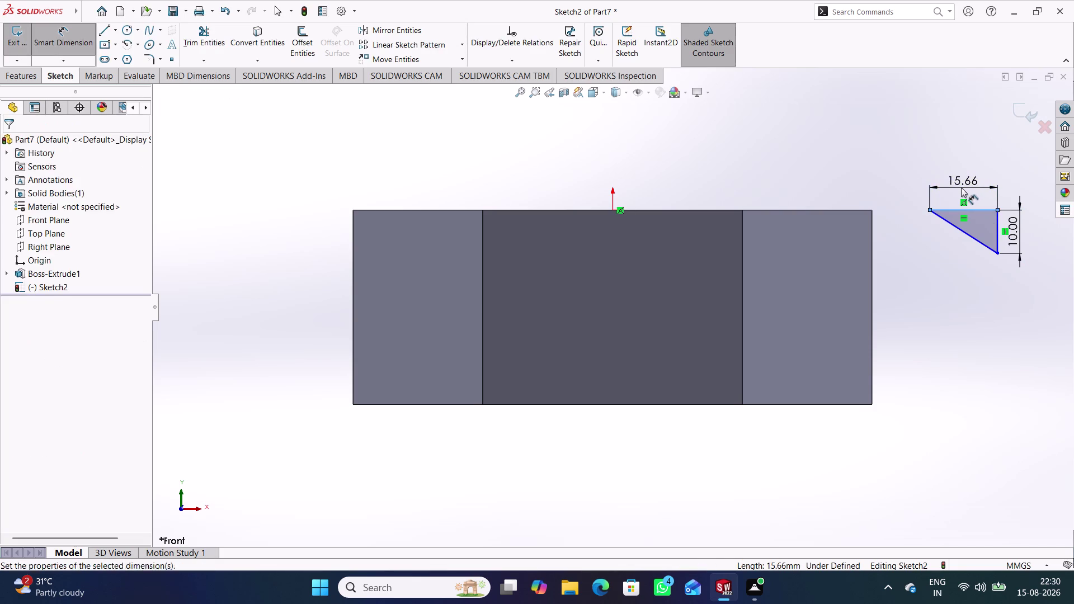
text(10)
key(Return)
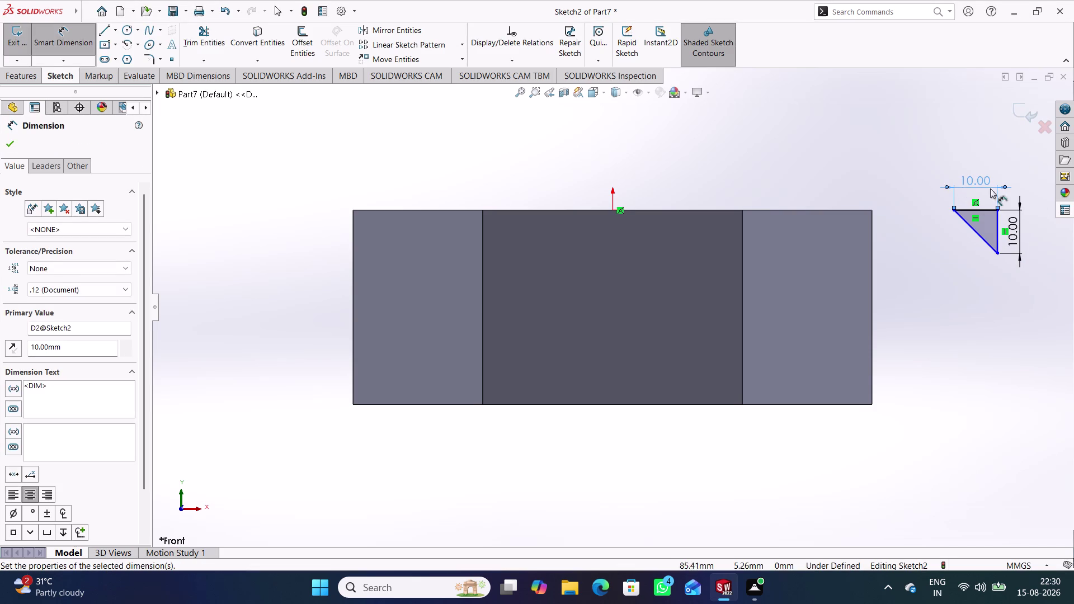
click(940, 238)
Make the triangle's top-right corner coincident with the nut's top-right corner.
right_drag(953, 347, 926, 183)
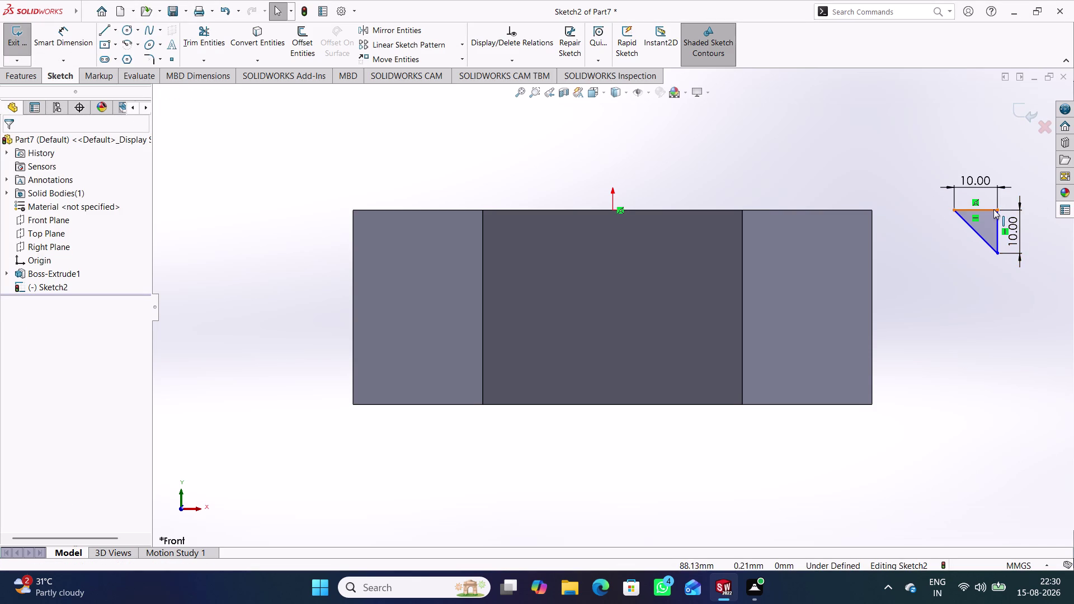
click(998, 209)
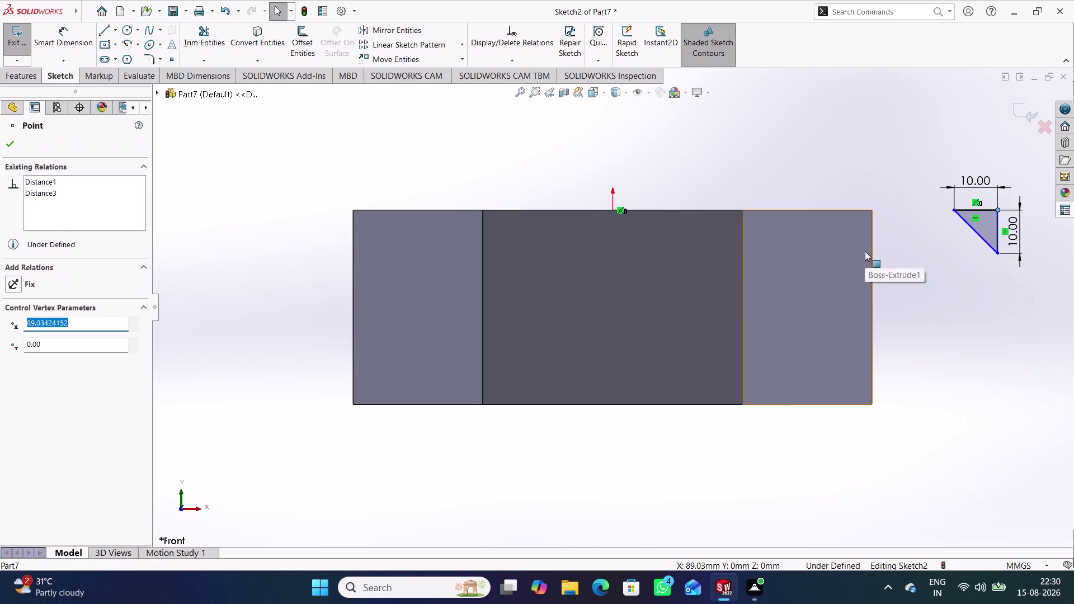
click(874, 209)
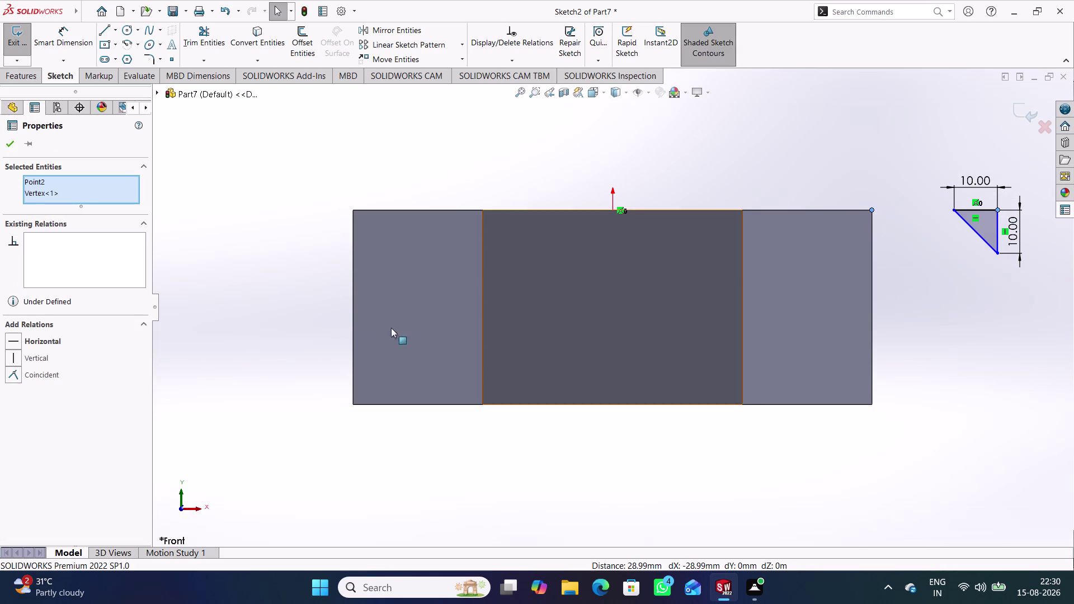
click(47, 373)
click(261, 216)
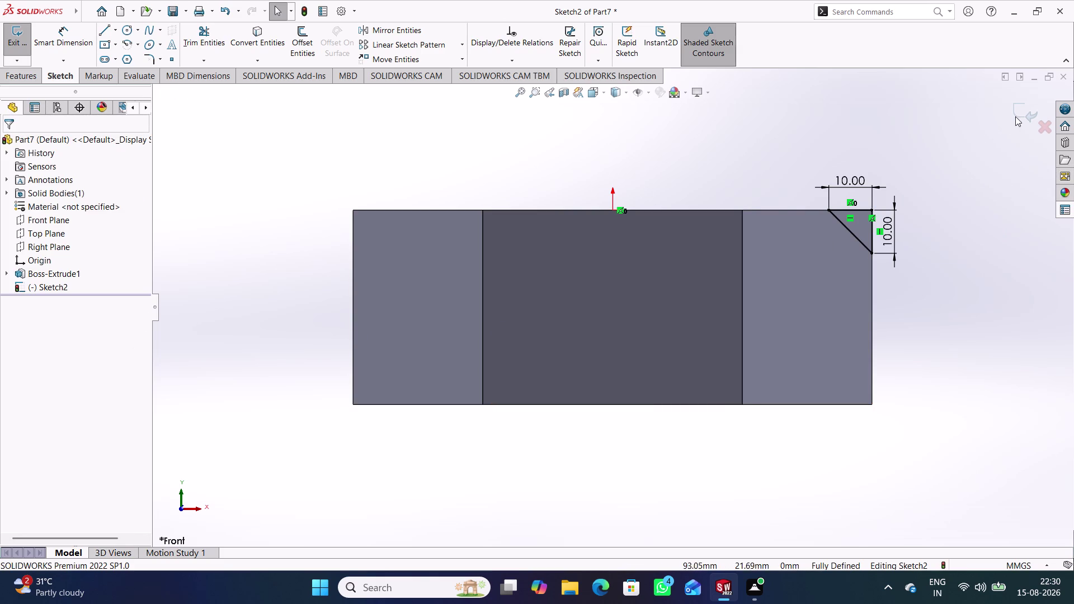
click(649, 94)
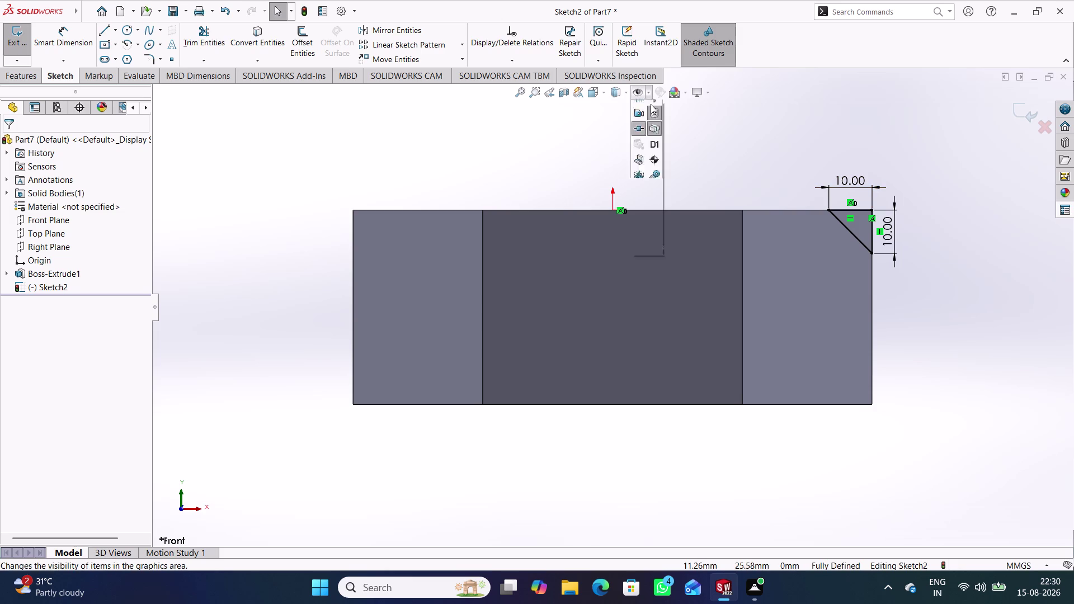
Adjust the view's visibility options while orbiting the nut.
click(653, 121)
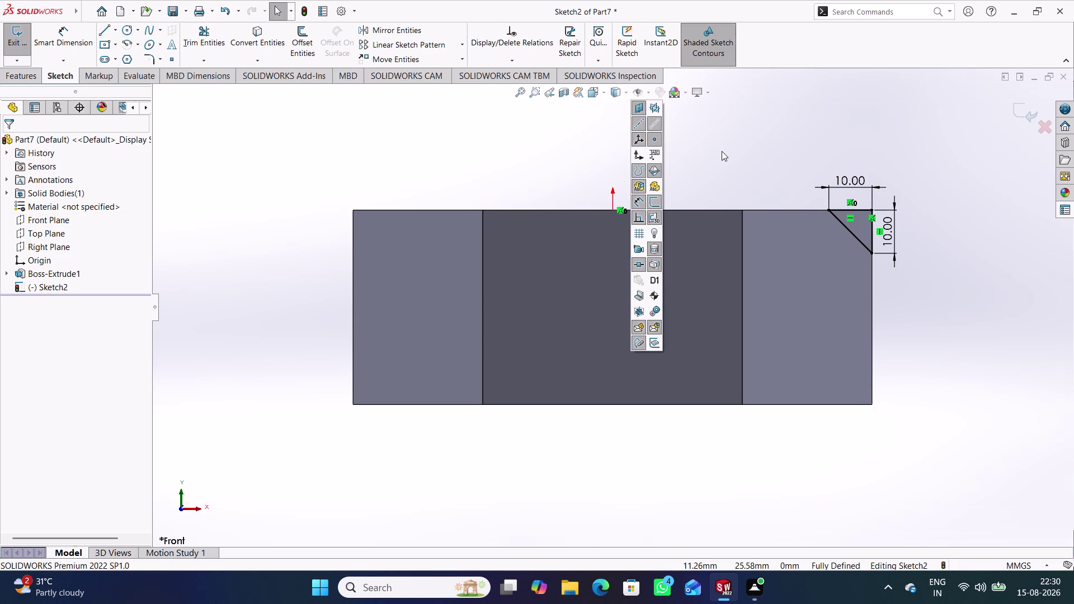
click(722, 151)
middle_drag(661, 155, 661, 200)
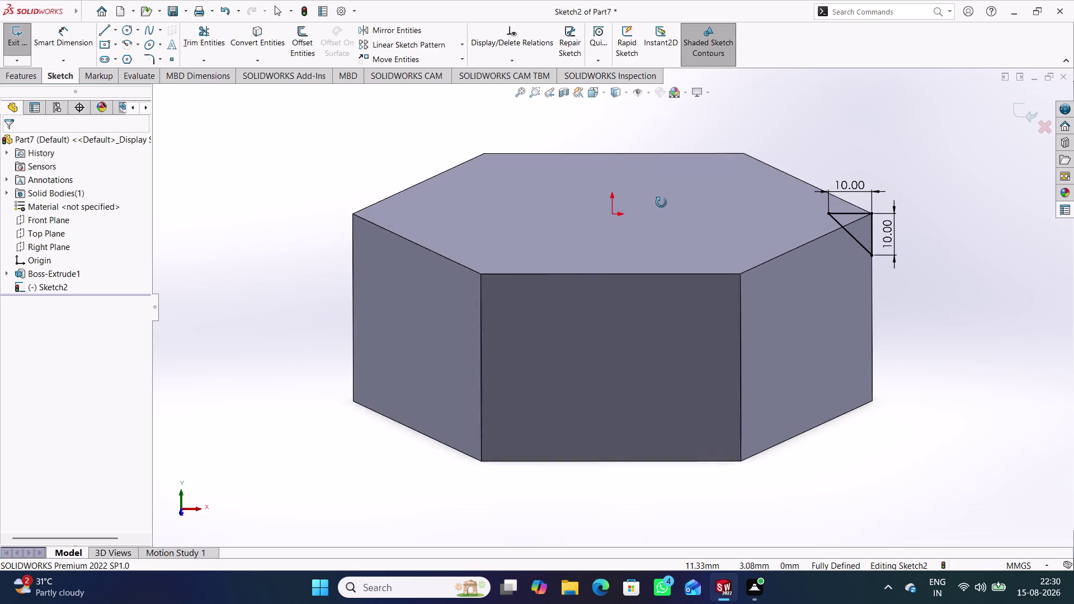
middle_drag(662, 201, 661, 203)
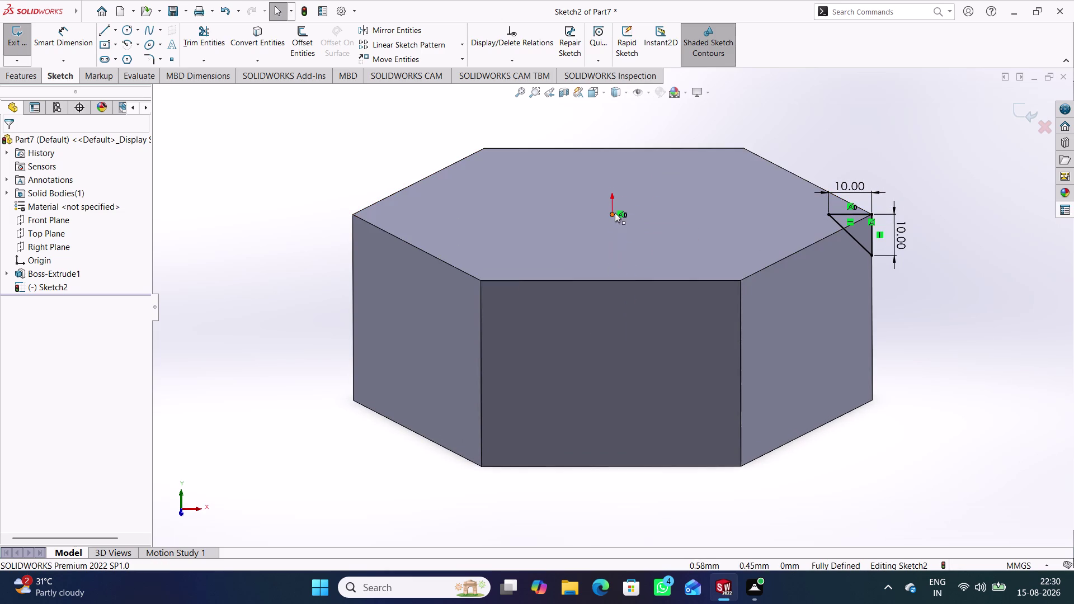
click(647, 96)
click(656, 125)
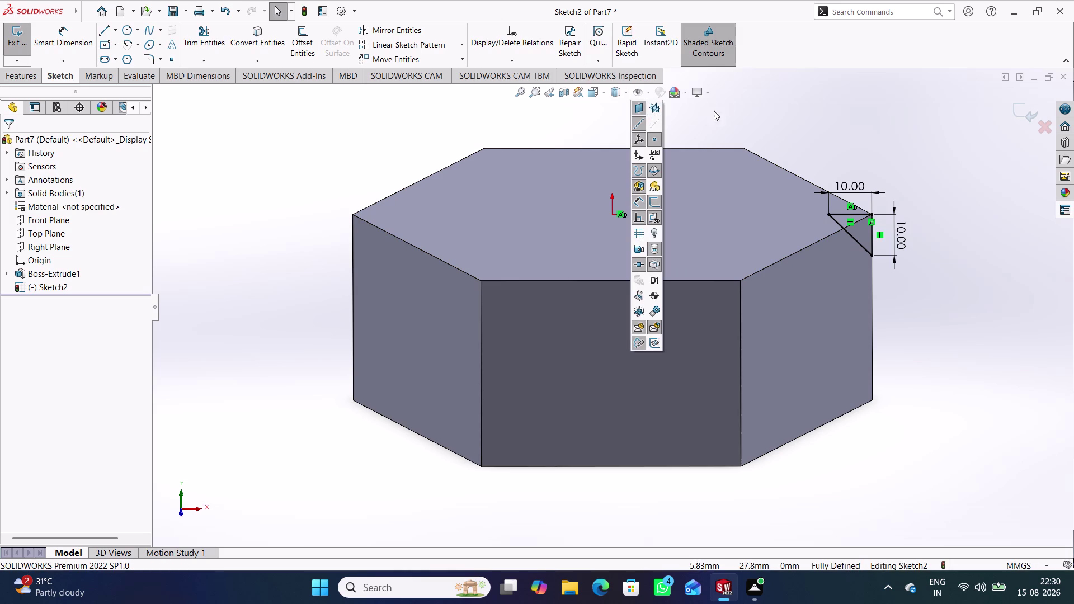
click(656, 125)
click(698, 111)
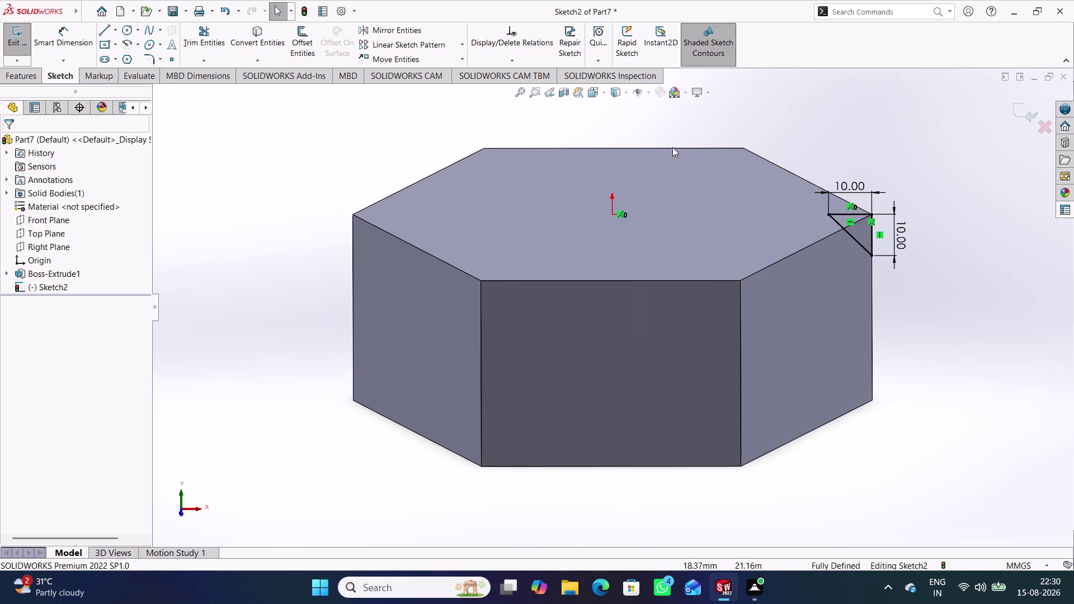
Draw a vertical centerline through the origin in Front view, then exit the sketch.
click(115, 35)
click(120, 54)
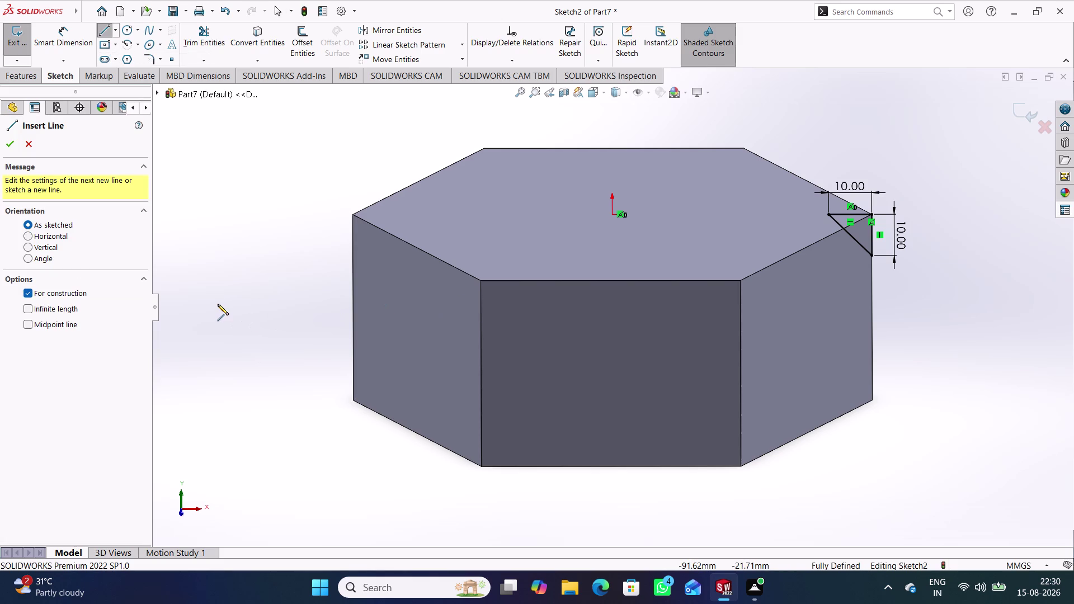
key(ctrl+1)
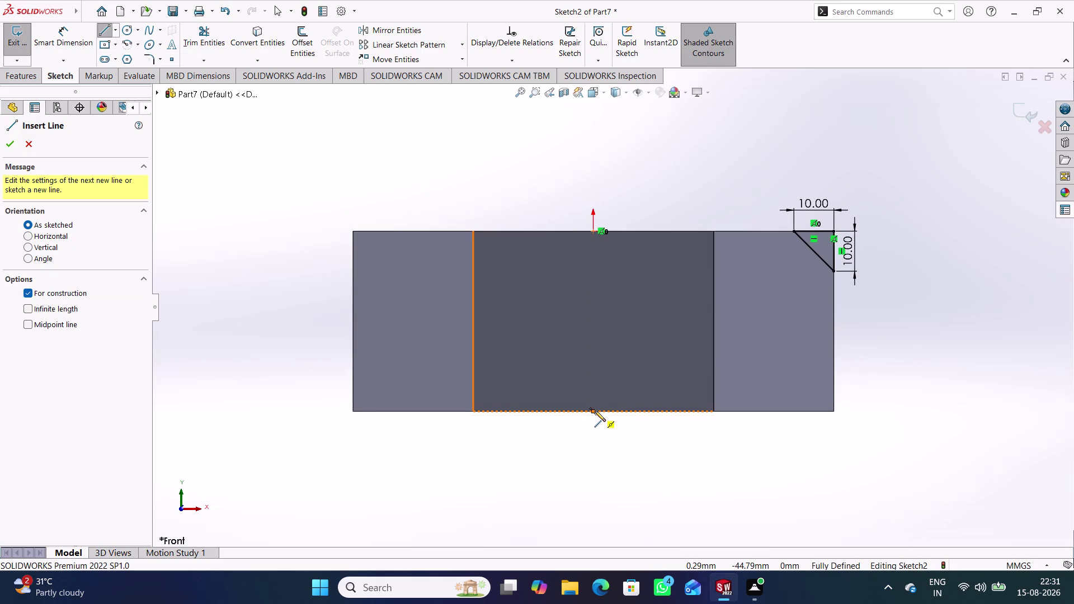
click(592, 231)
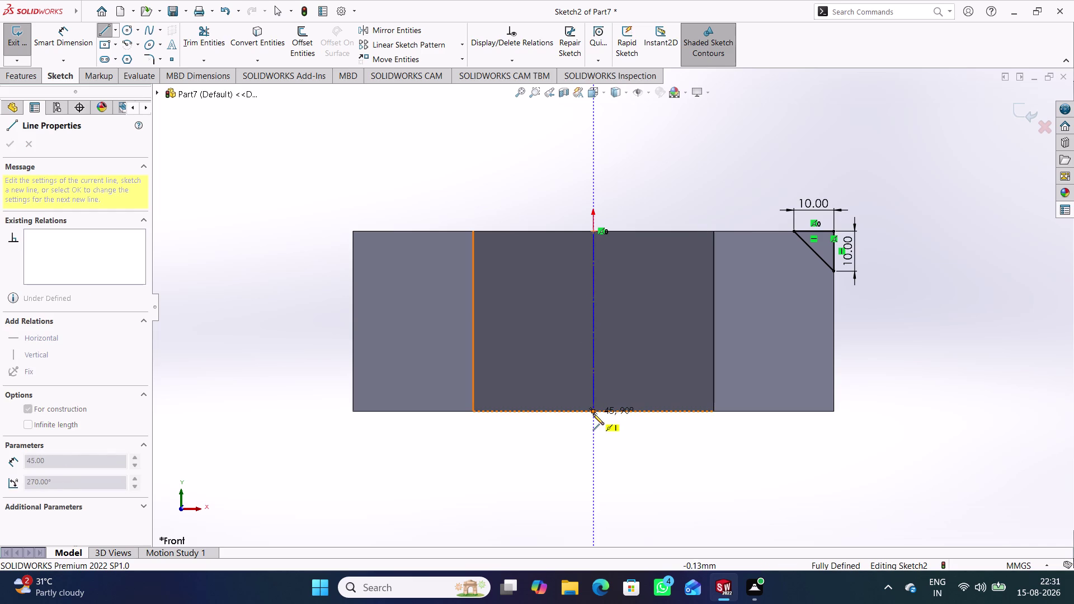
click(594, 414)
right_click(762, 154)
click(799, 159)
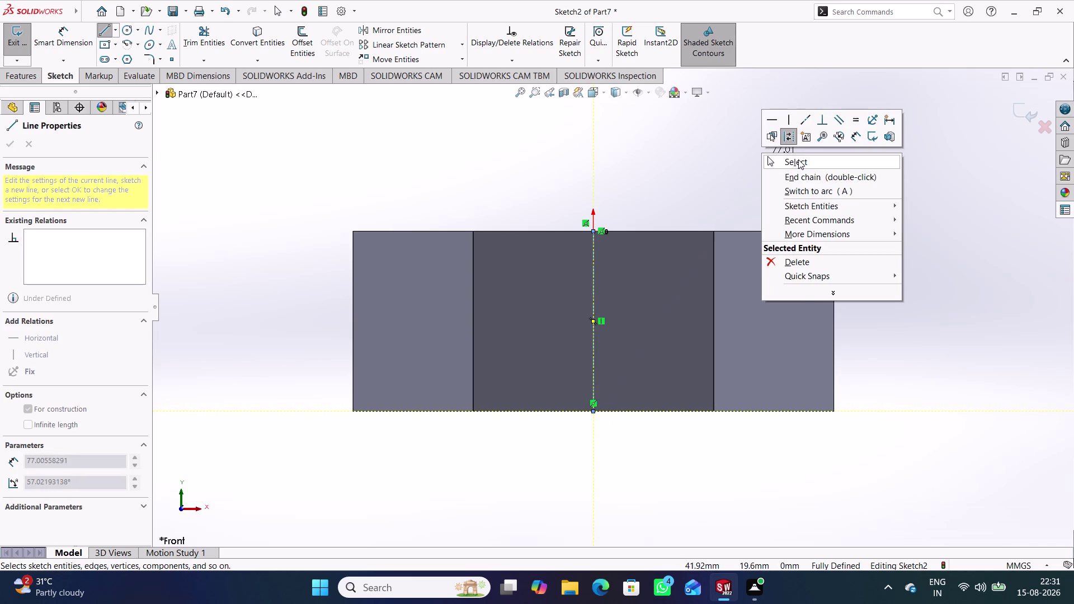
click(879, 180)
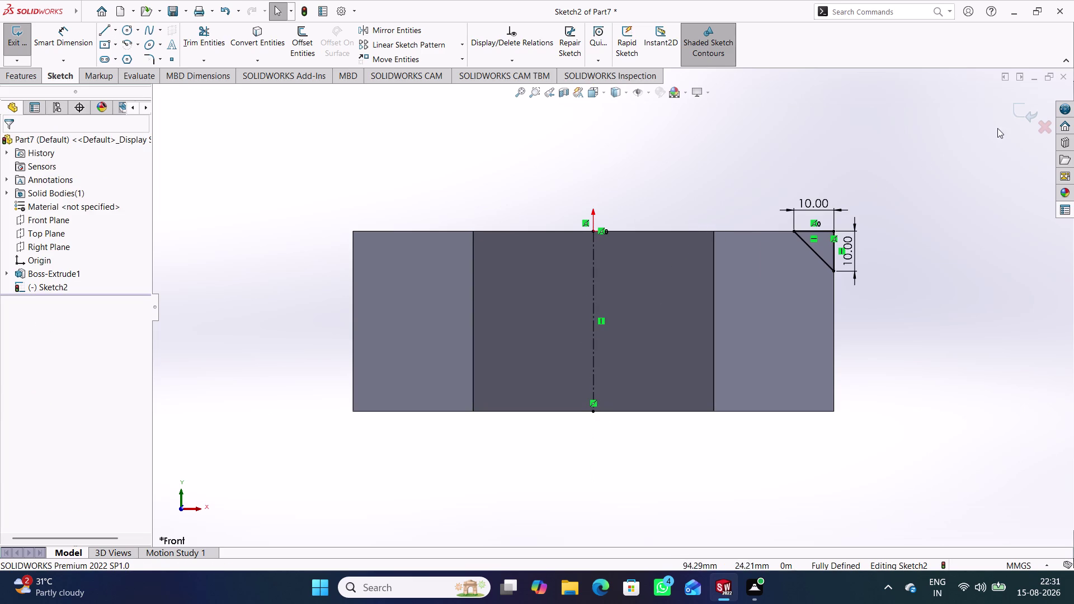
click(1020, 112)
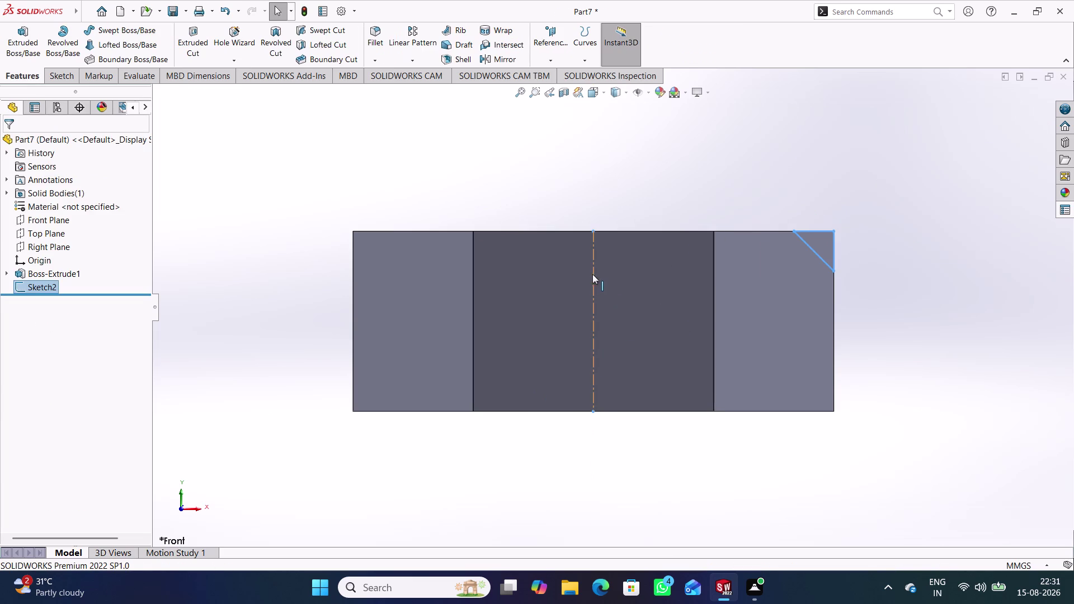
Revolve-cut the triangle sketch 360° around the centerline to chamfer the top edges.
click(594, 274)
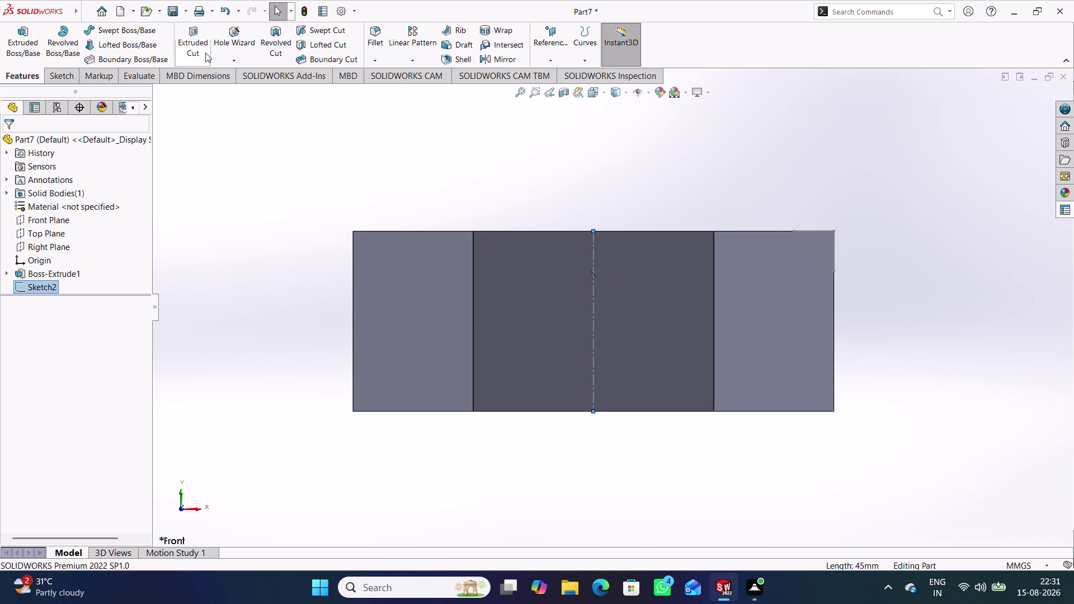
click(274, 39)
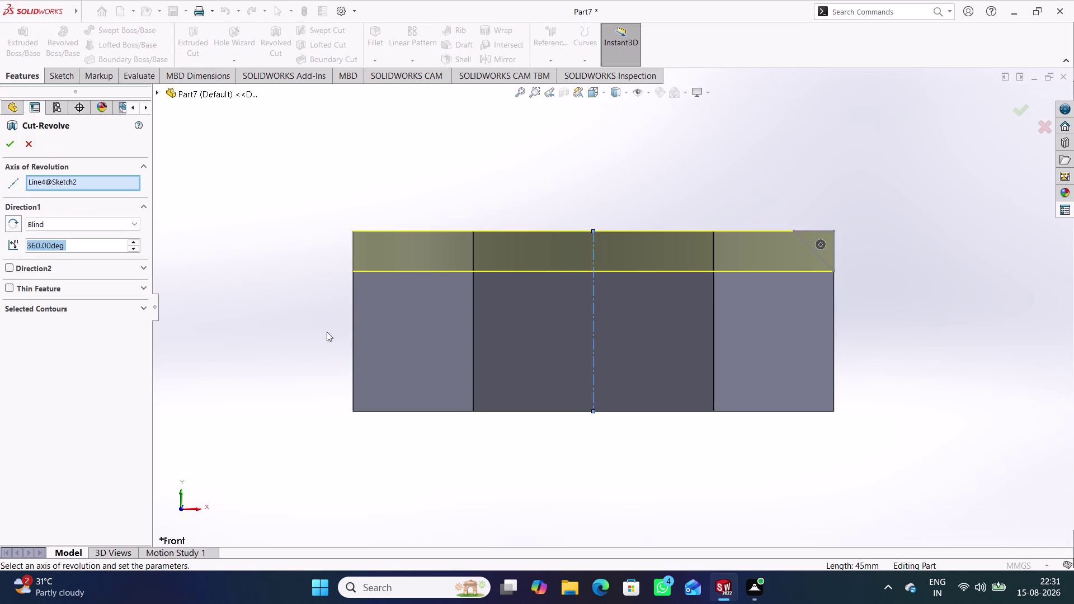
click(5, 140)
middle_drag(591, 193, 587, 223)
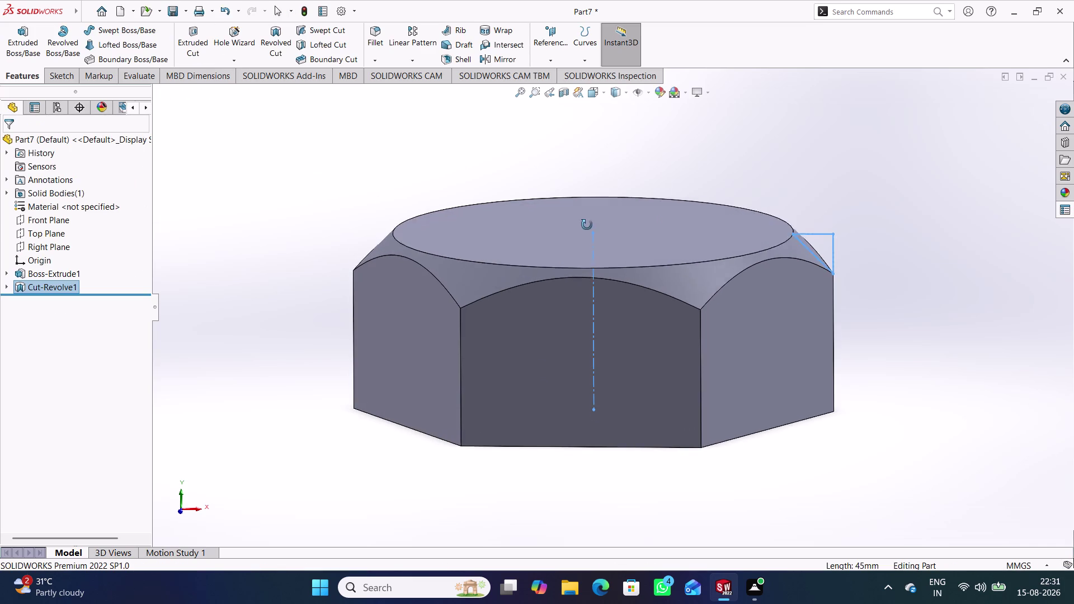
middle_drag(587, 224, 587, 224)
Hide all sketches, including the leftover centerline, in the view.
click(795, 205)
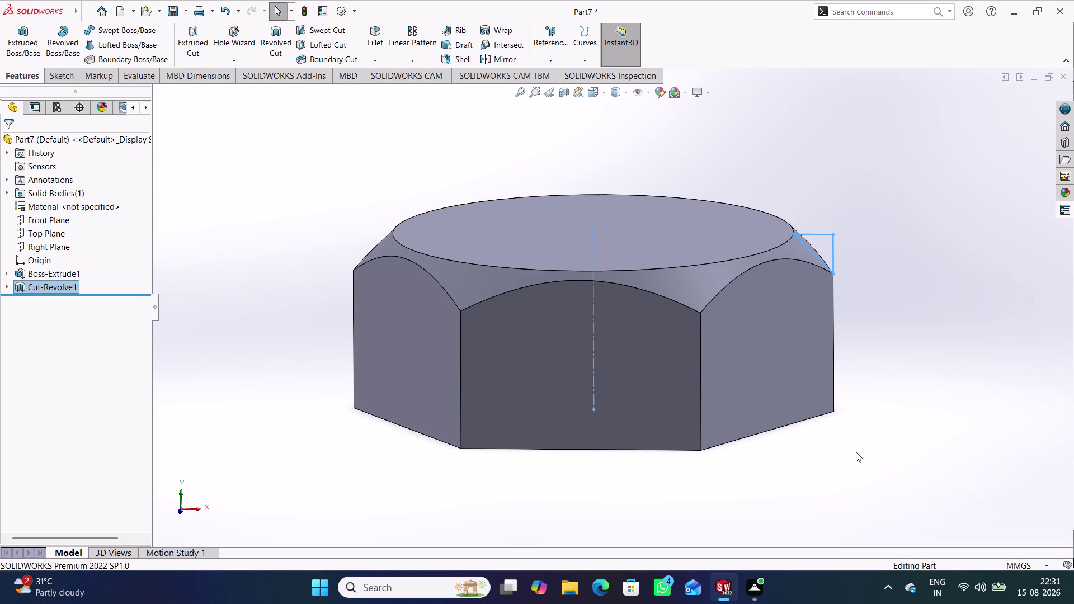
click(856, 453)
right_click(593, 238)
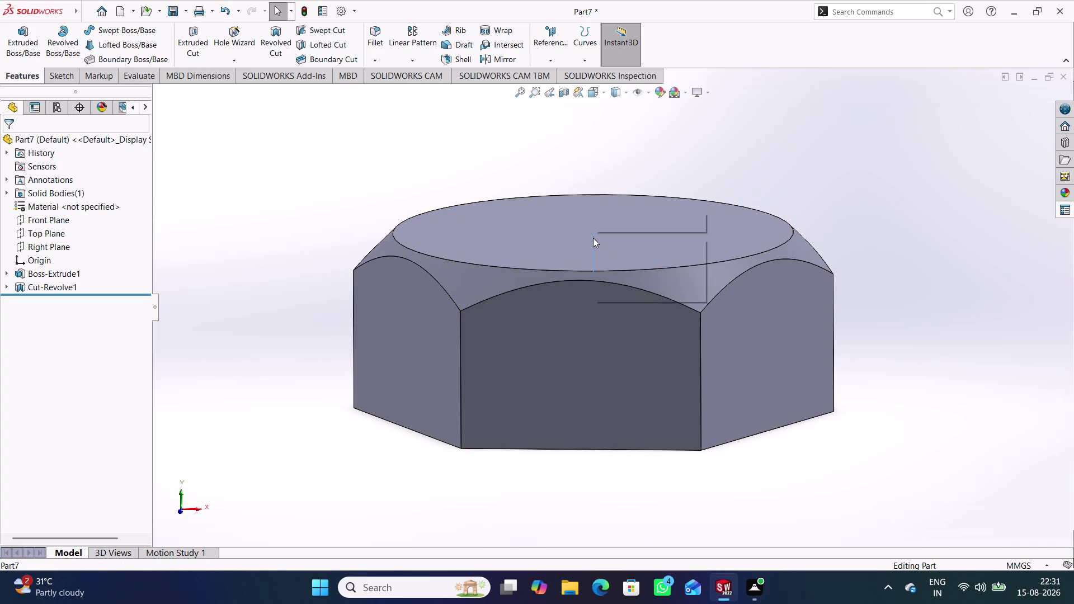
click(698, 173)
click(649, 93)
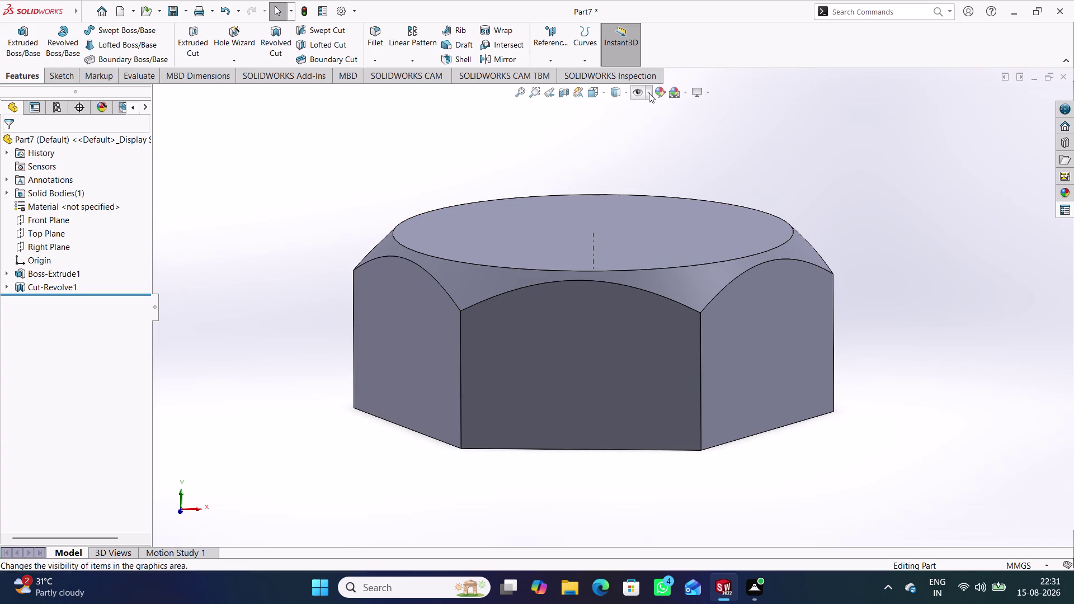
click(653, 121)
click(801, 132)
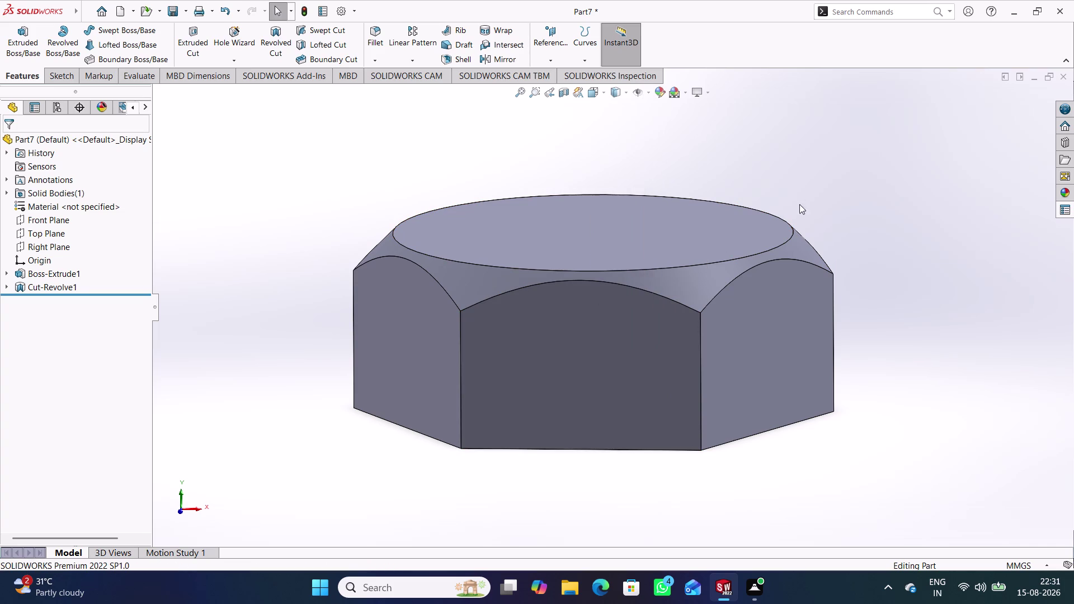
right_click(67, 203)
Apply Zinc Alloy 7; AG40B; Zn-4Al-0.015Mg from the Zinc Alloys library to the part.
click(102, 204)
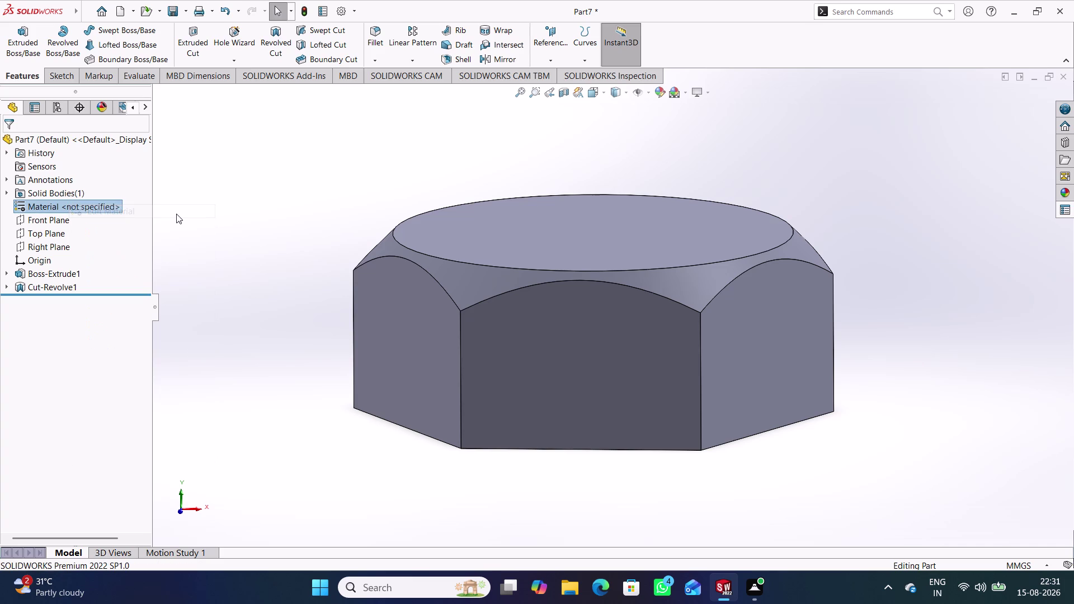
scroll(down, 3)
scroll(down, 3)
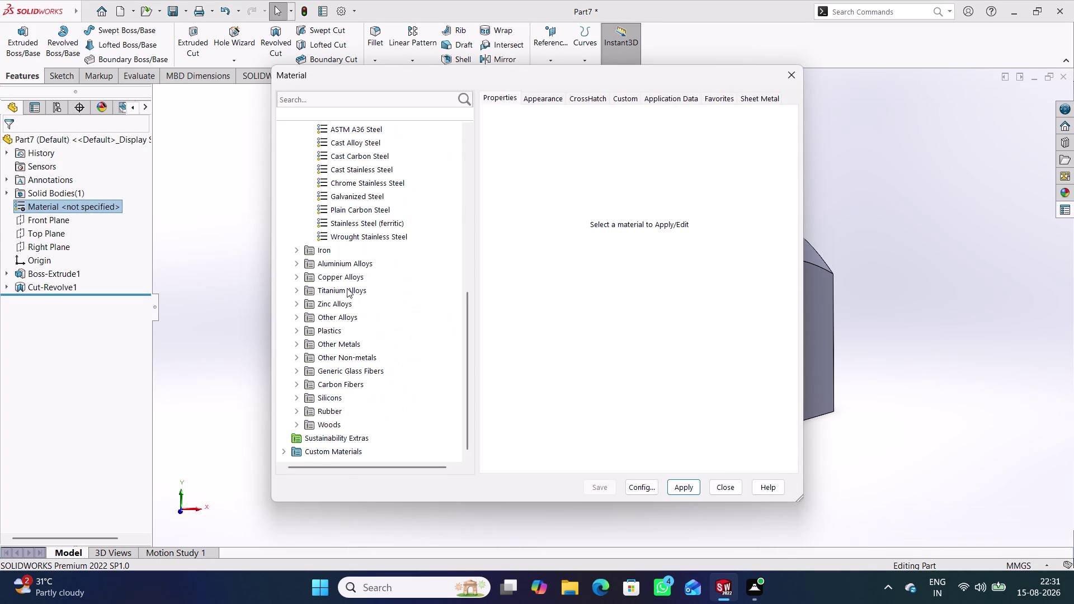
click(341, 305)
double_click(344, 301)
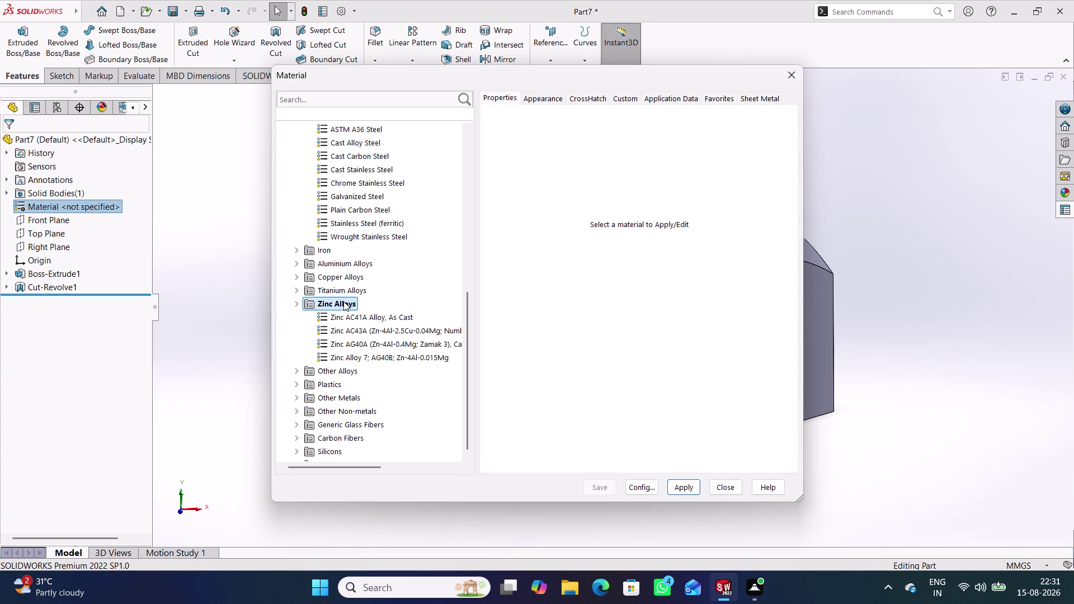
click(377, 352)
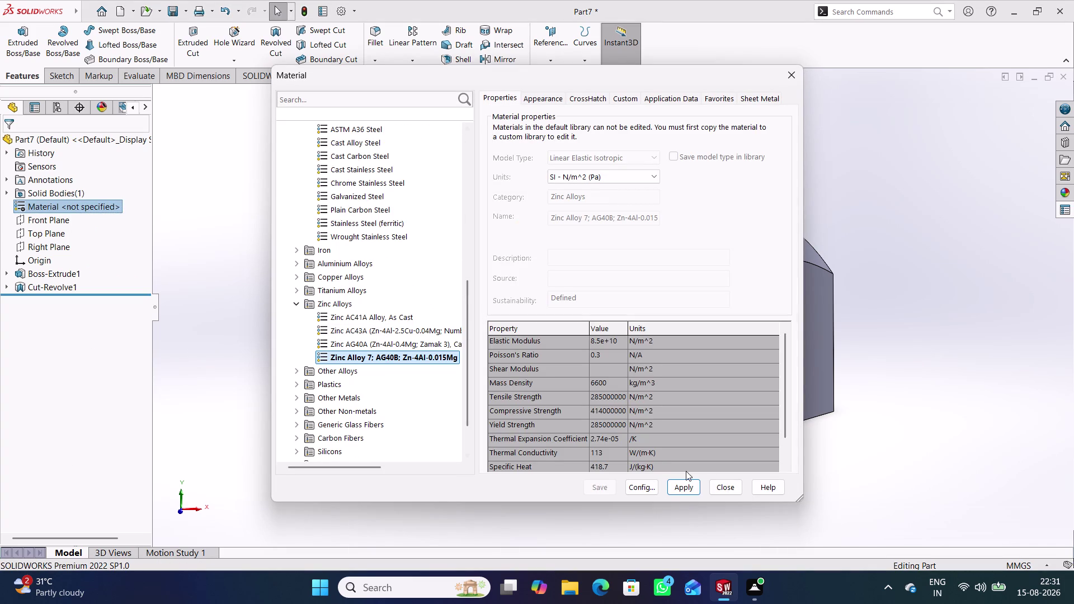
click(688, 484)
click(722, 487)
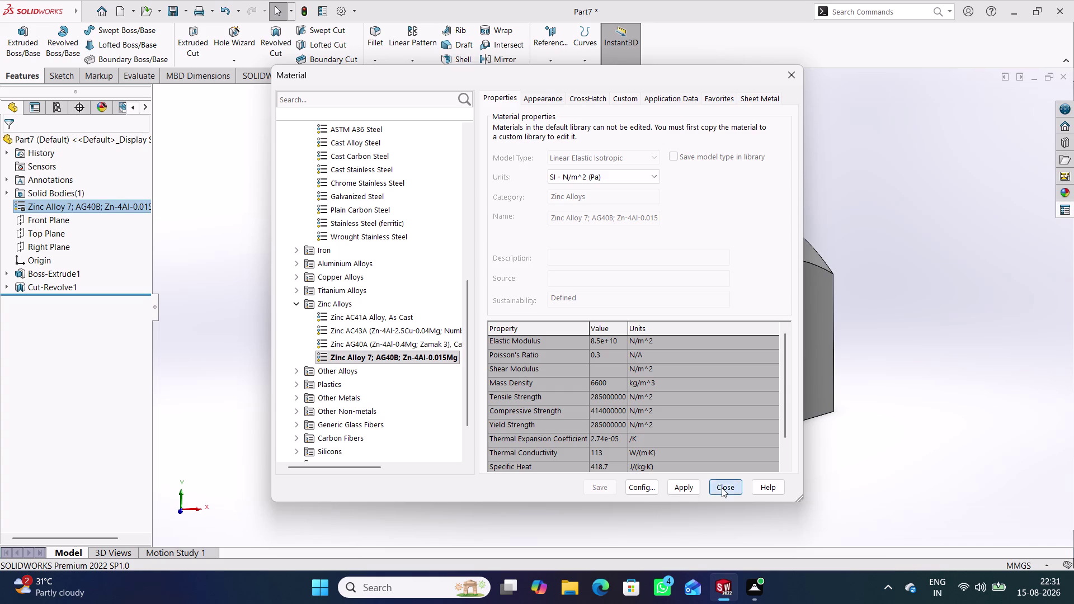
middle_drag(653, 422, 716, 341)
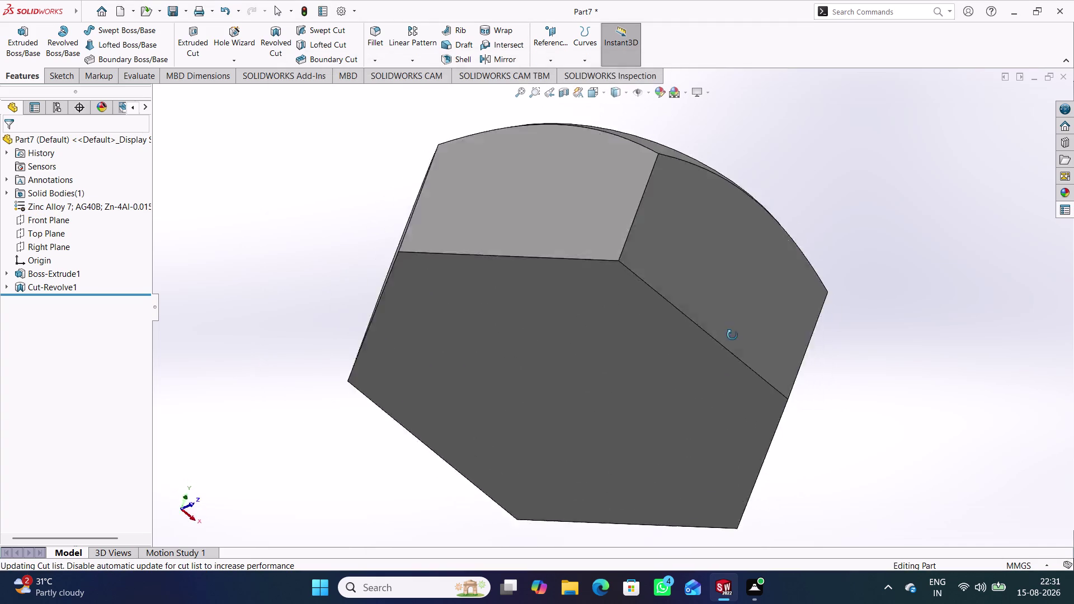
middle_drag(716, 342, 746, 485)
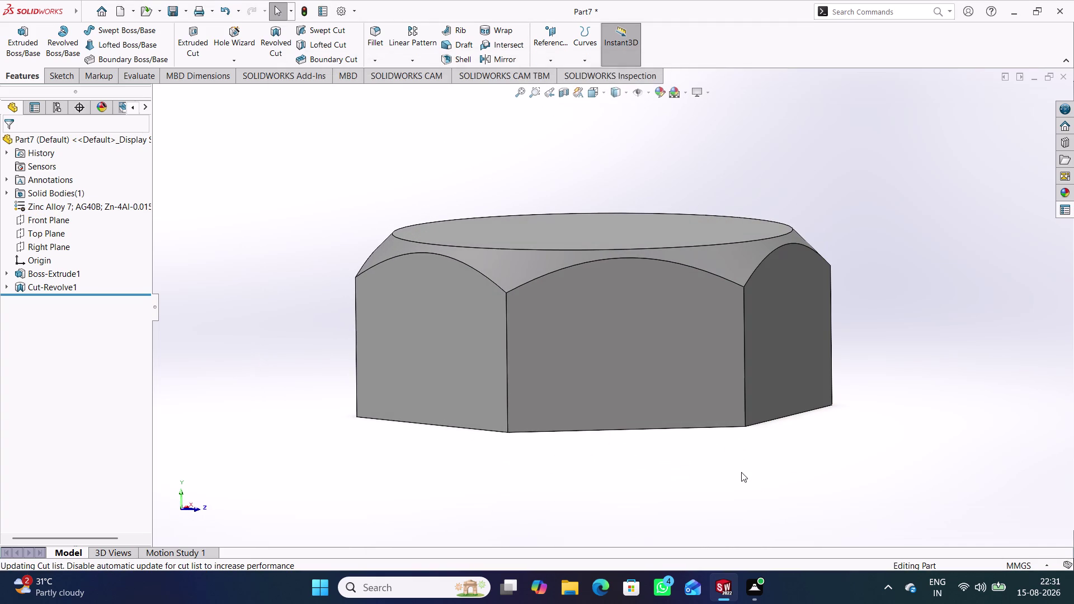
click(603, 217)
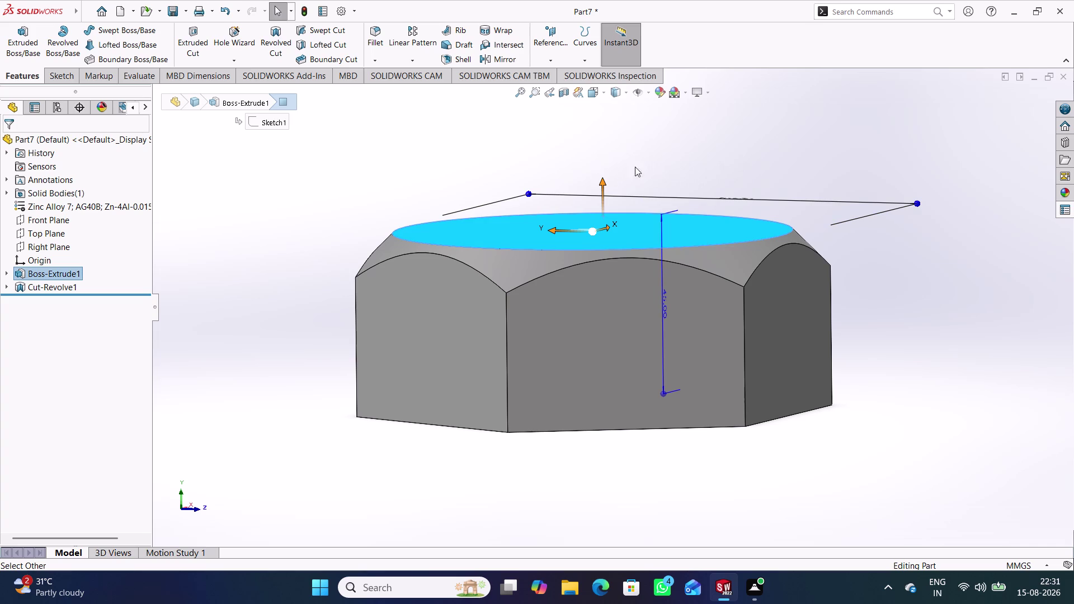
Start a sketch on the nut's top face and draw a circle centred on the origin.
right_click(672, 172)
click(699, 159)
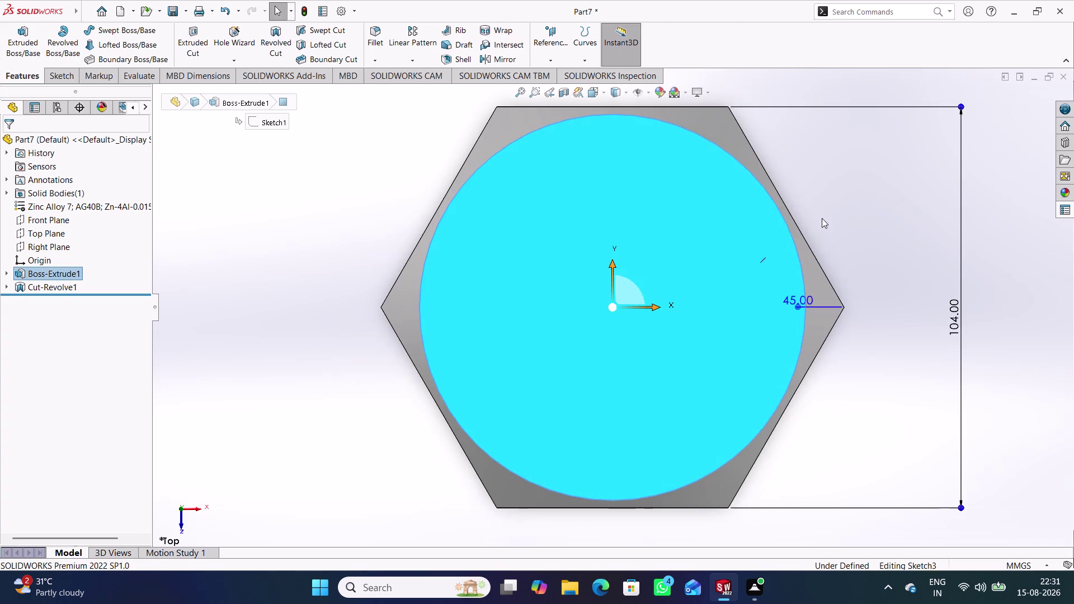
click(903, 222)
click(128, 30)
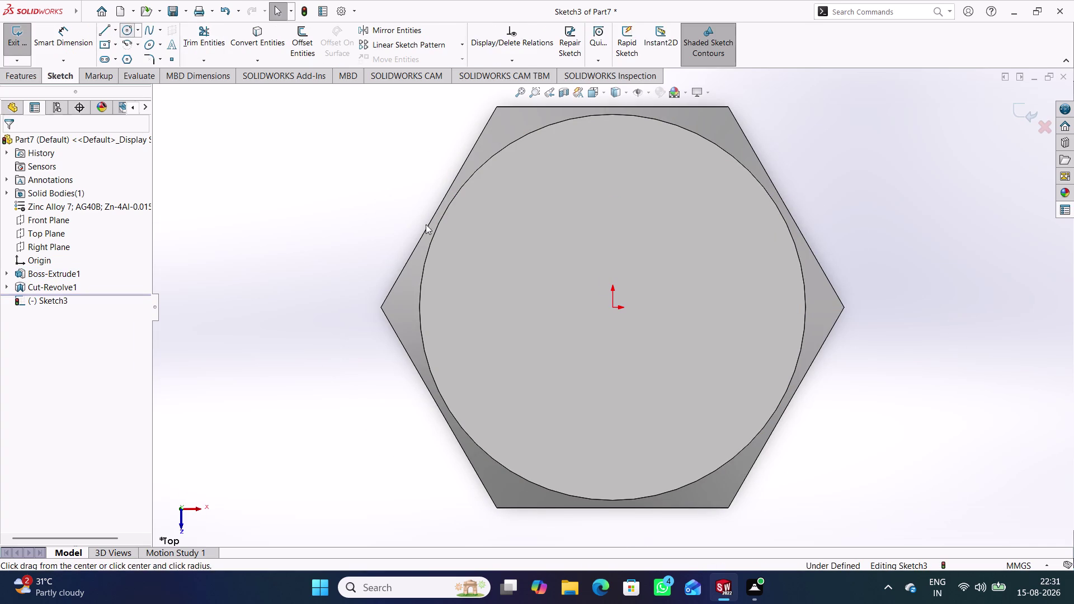
click(614, 307)
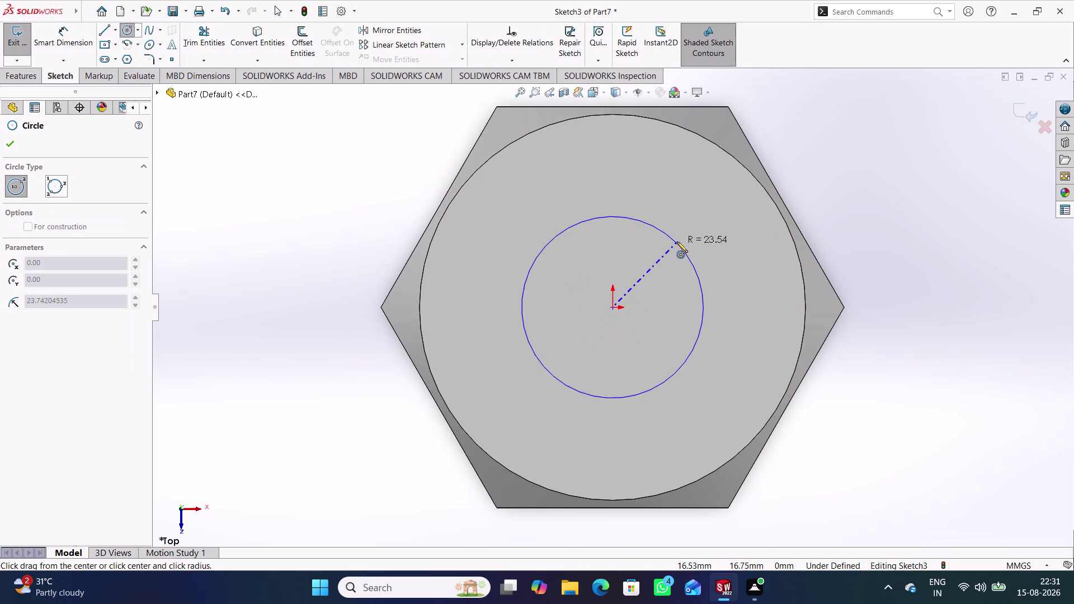
click(677, 242)
Dimension the circle to 50 mm diameter and exit the sketch.
right_drag(915, 457, 891, 328)
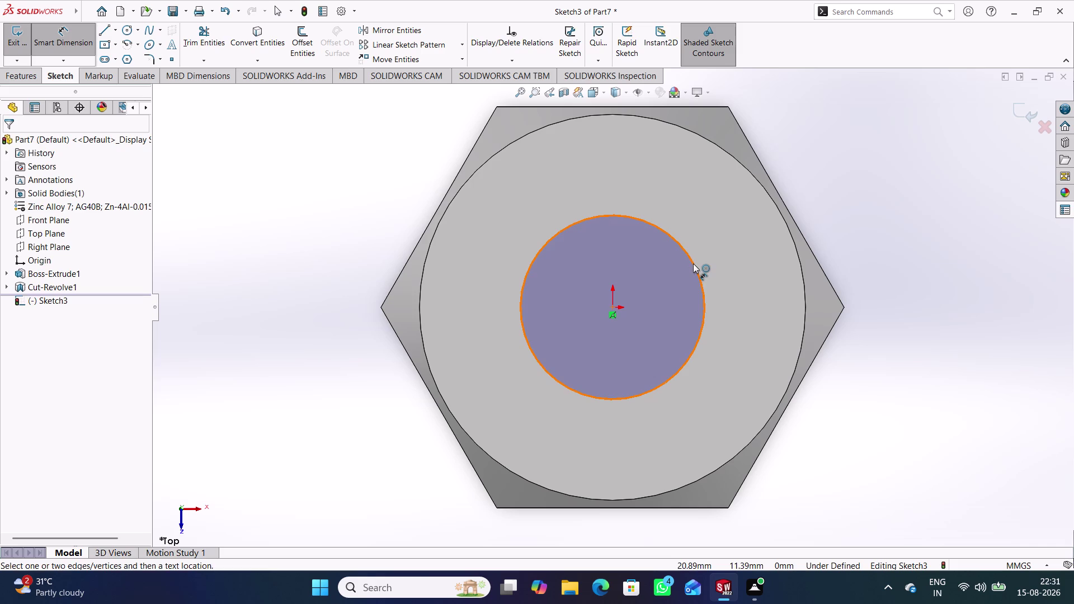
click(693, 263)
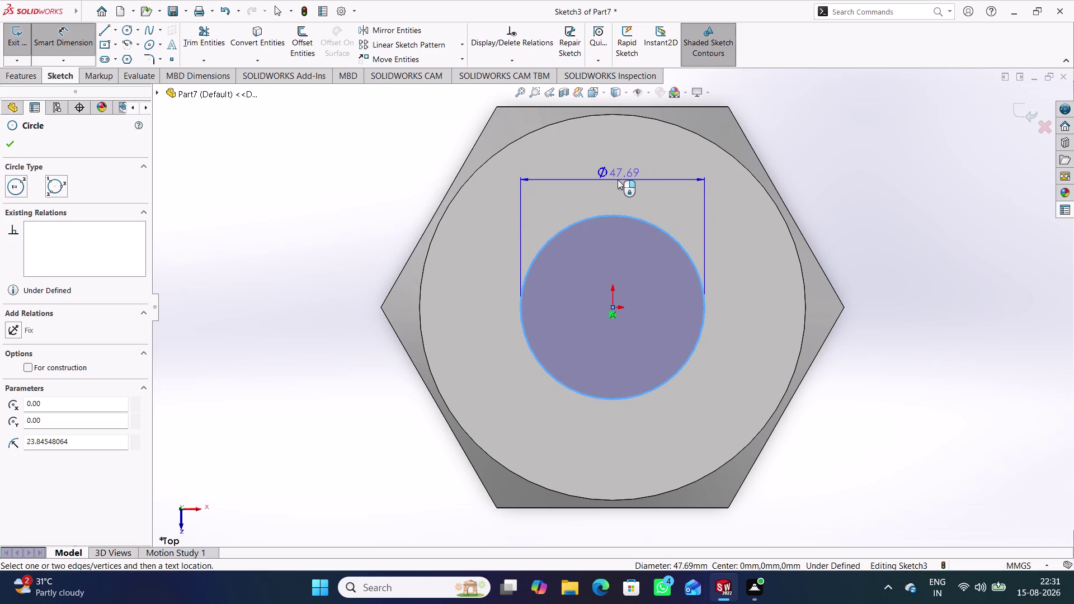
click(618, 180)
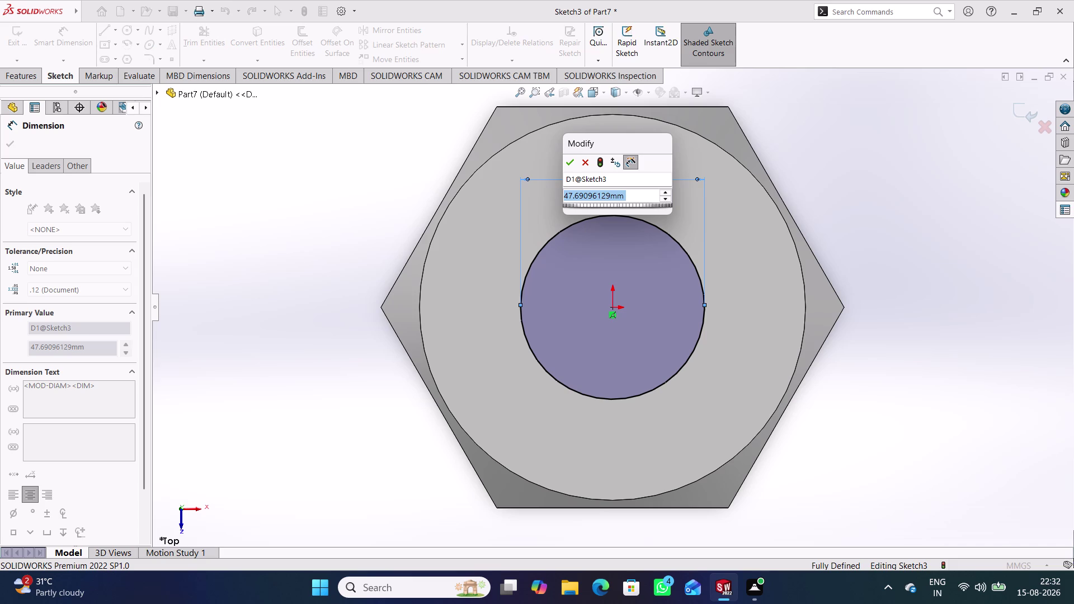
text(50)
key(Return)
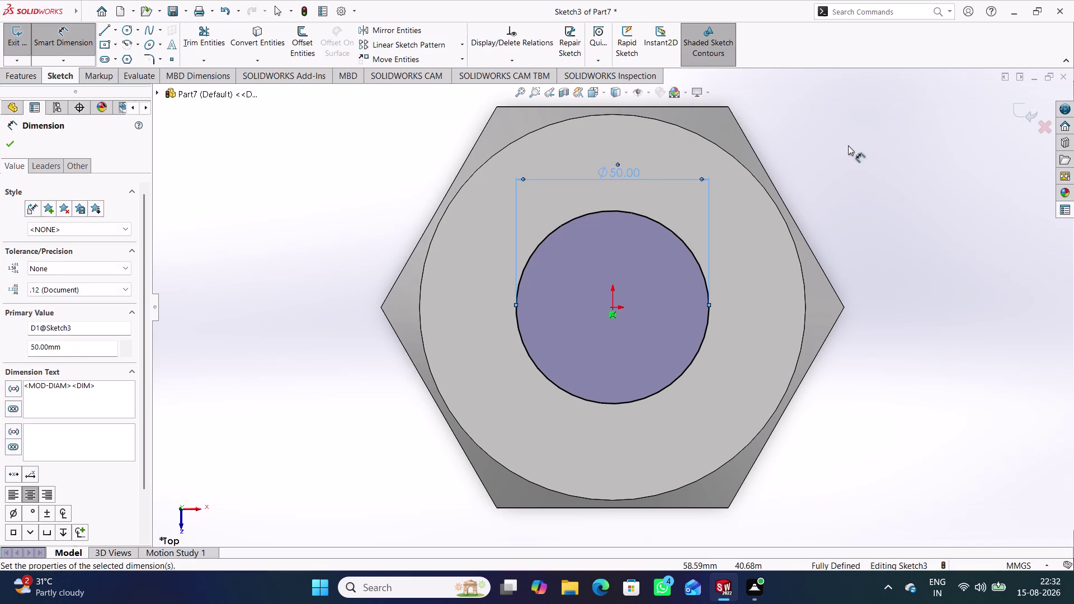
click(872, 155)
click(1025, 110)
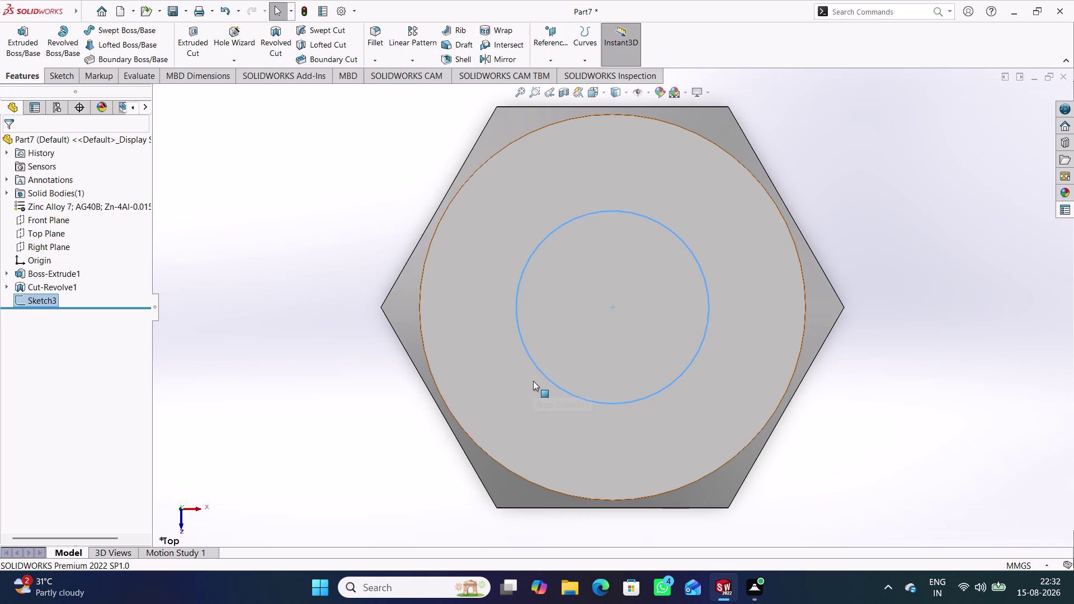
Boss-extrude the 50 mm circle 490 mm blind to form the bolt shank.
key(ctrl+7)
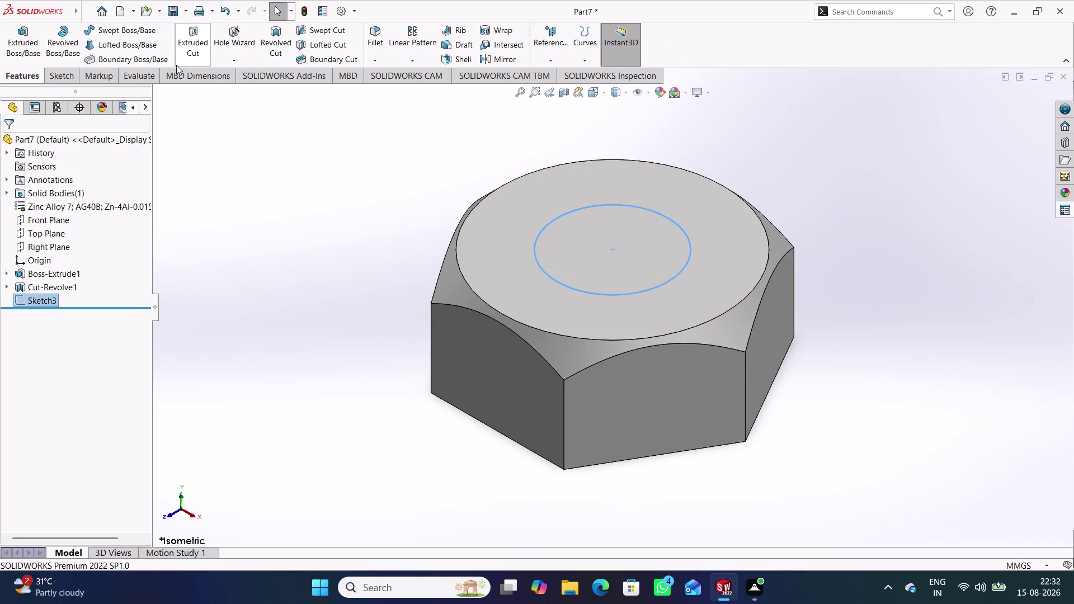
click(28, 52)
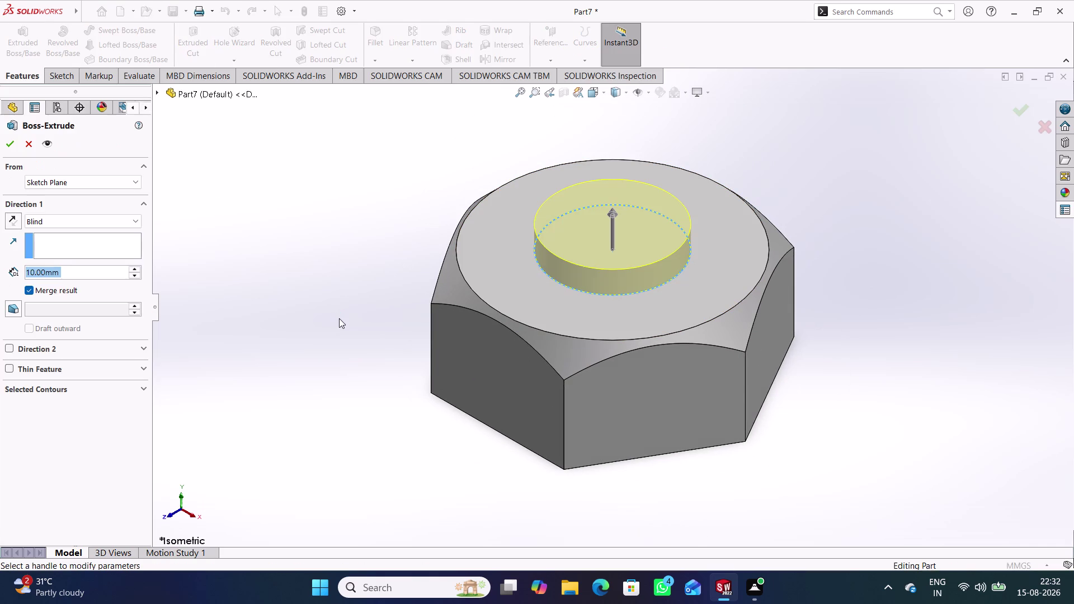
click(12, 224)
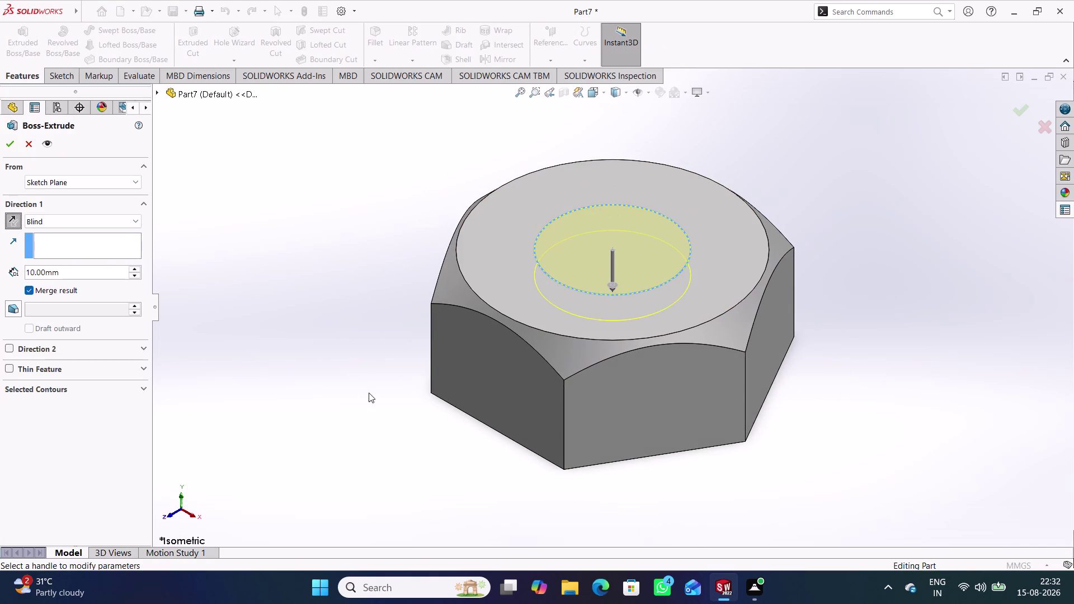
drag(100, 271, 8, 269)
text(490)
key(Return)
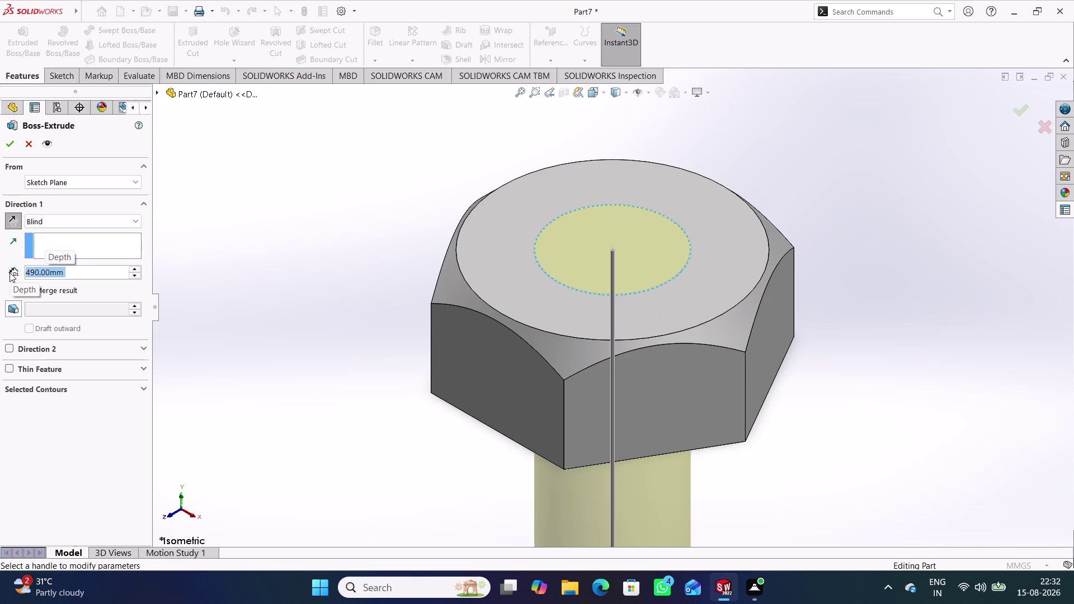
click(262, 235)
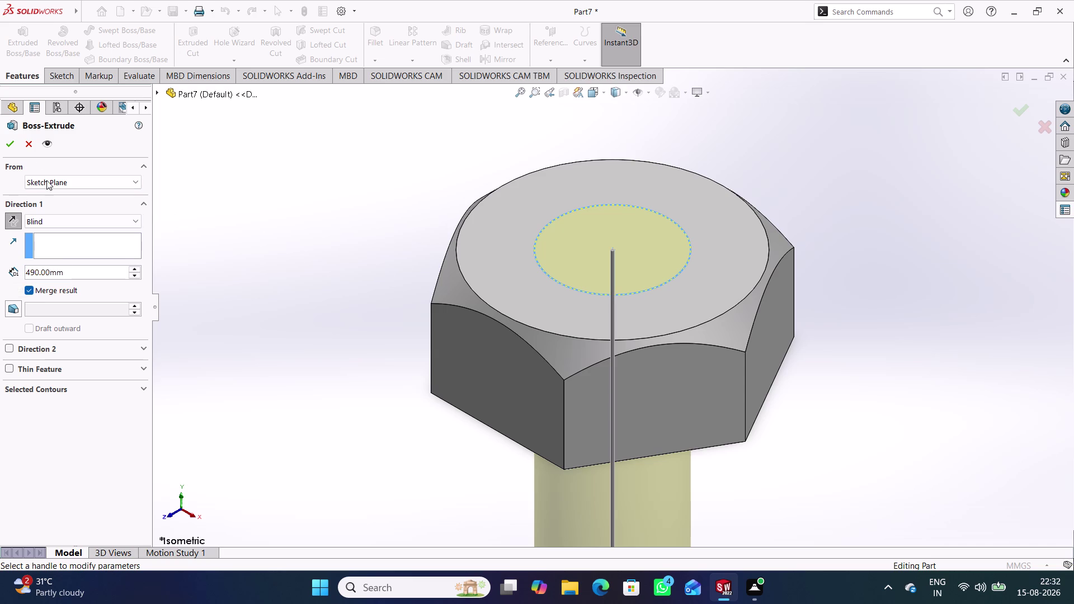
click(11, 137)
click(314, 364)
middle_click(412, 481)
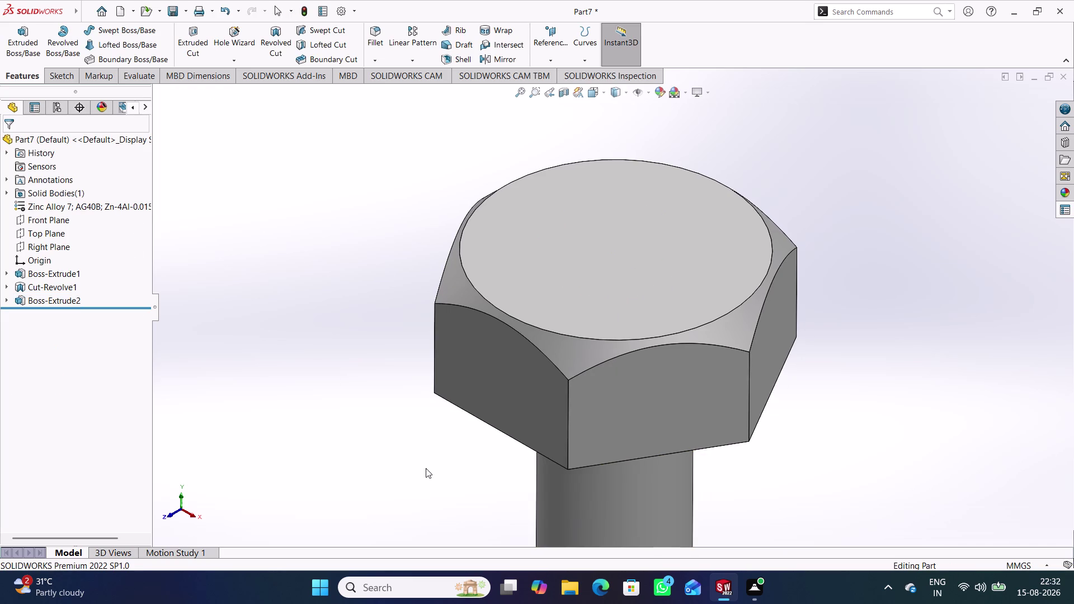
Zoom and pan to bring the bolt shank's bottom end into view.
middle_drag(426, 457, 417, 319)
scroll(up, 3)
scroll(up, 3)
scroll(up, 3)
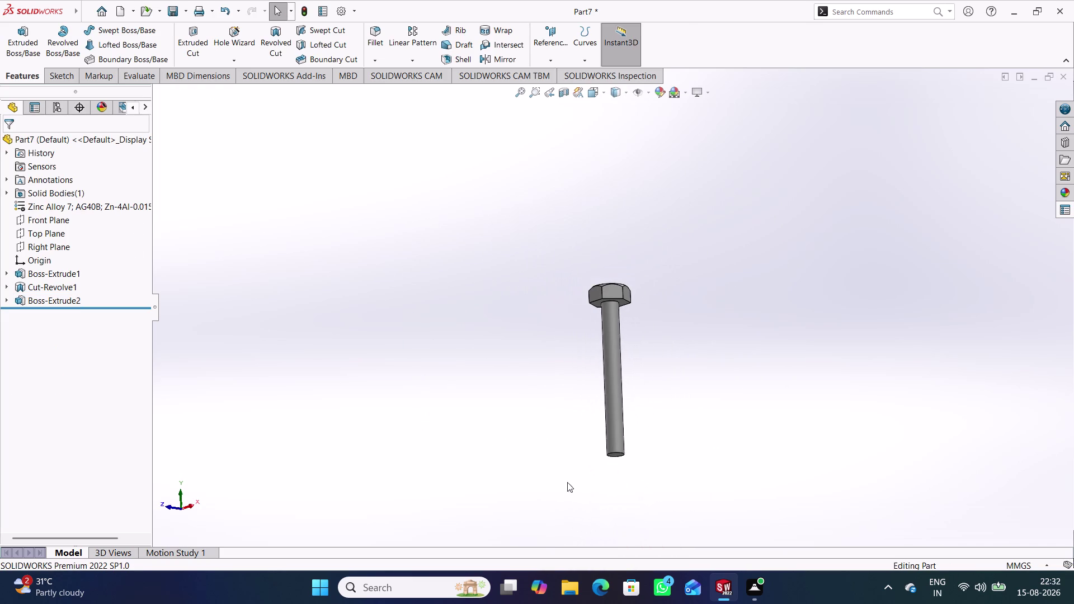
scroll(down, 3)
scroll(down, 3)
middle_drag(648, 406, 651, 437)
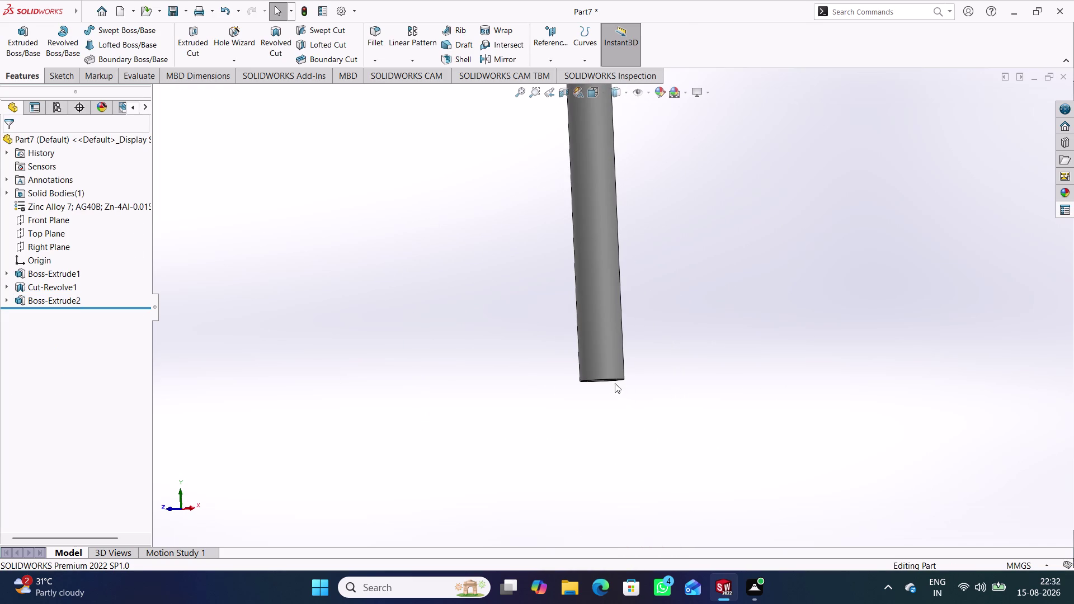
Chamfer the shank's bottom edge 4 mm at 45° and inspect the result.
click(615, 379)
click(728, 351)
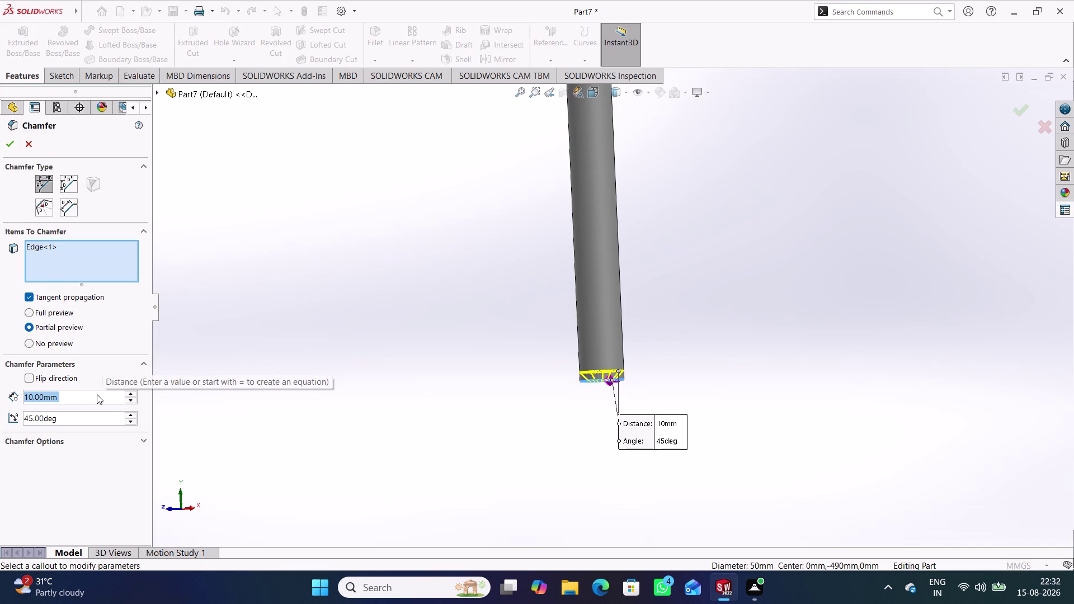
key(4)
key(Return)
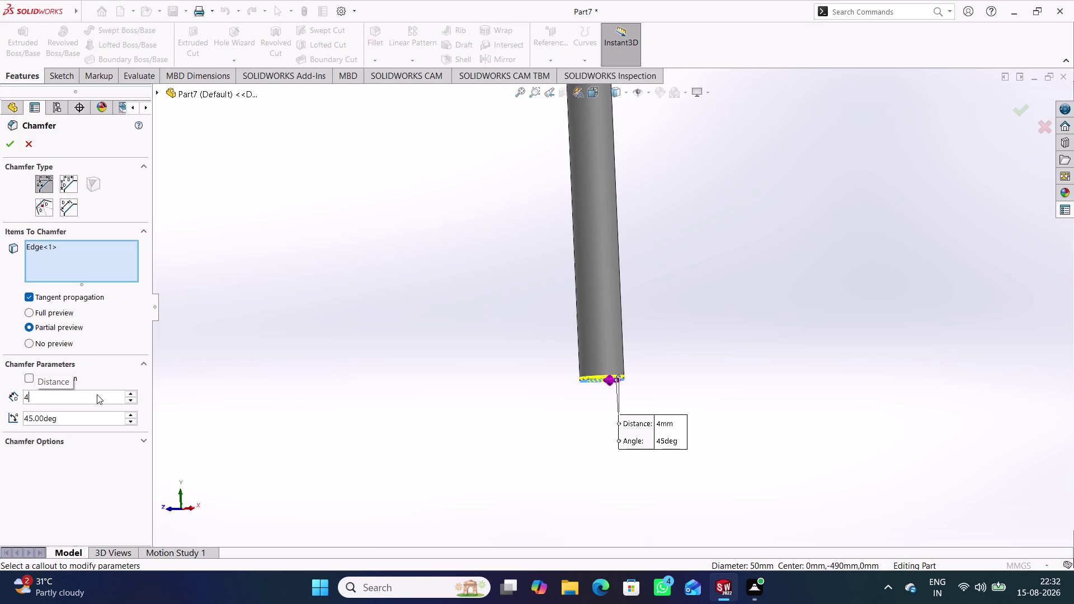
click(9, 148)
click(460, 335)
middle_drag(492, 329, 503, 388)
scroll(down, 3)
scroll(up, 3)
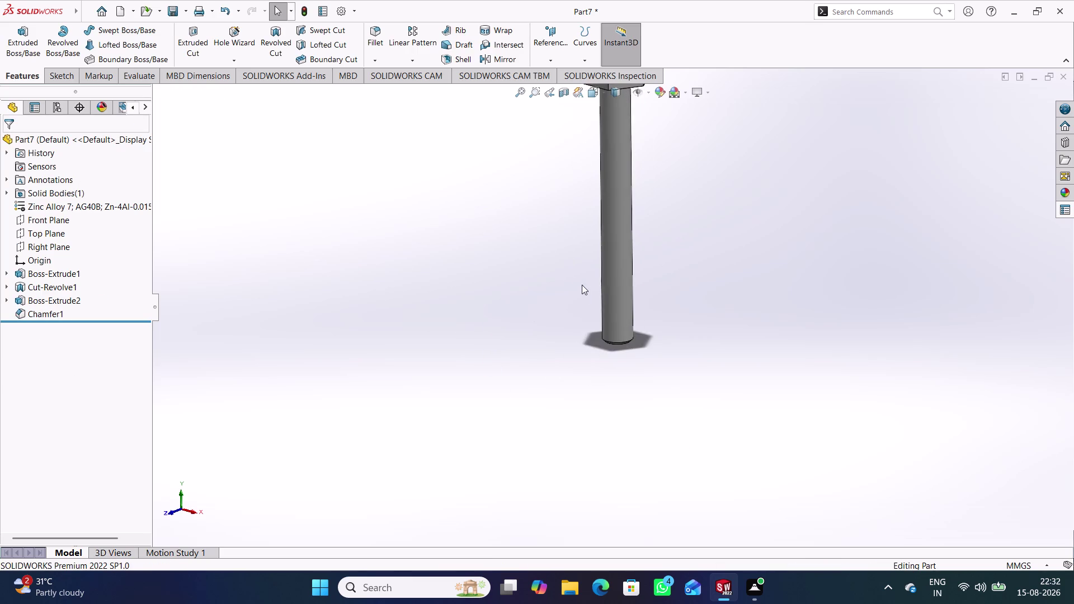
Orbit to inspect the bolt head, then bring up Save As with Ctrl+S.
scroll(up, 3)
scroll(down, 3)
scroll(down, 3)
middle_drag(626, 230, 659, 238)
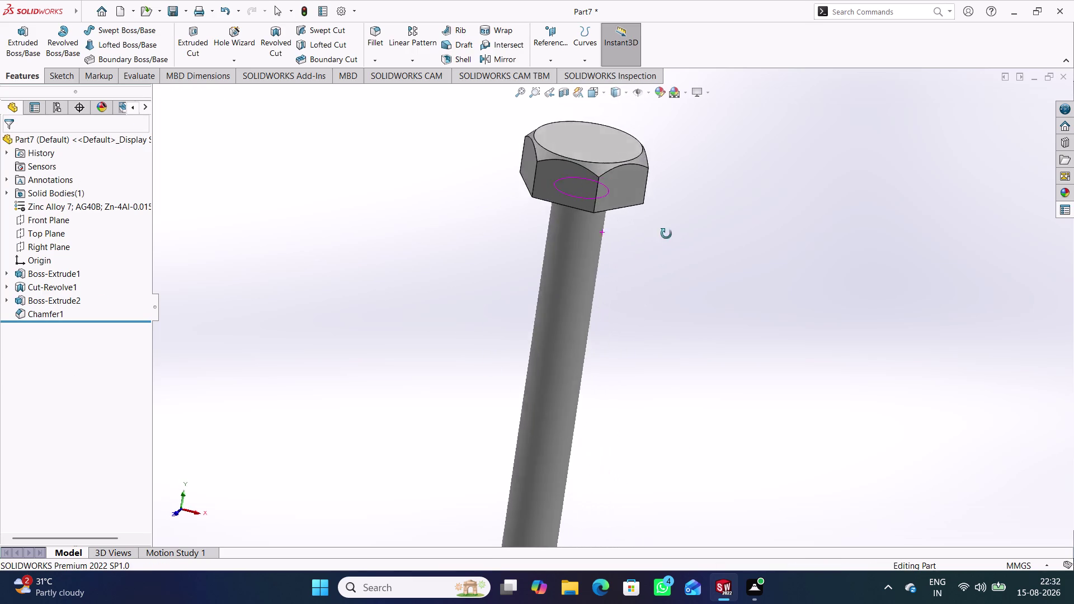
middle_drag(658, 238, 675, 188)
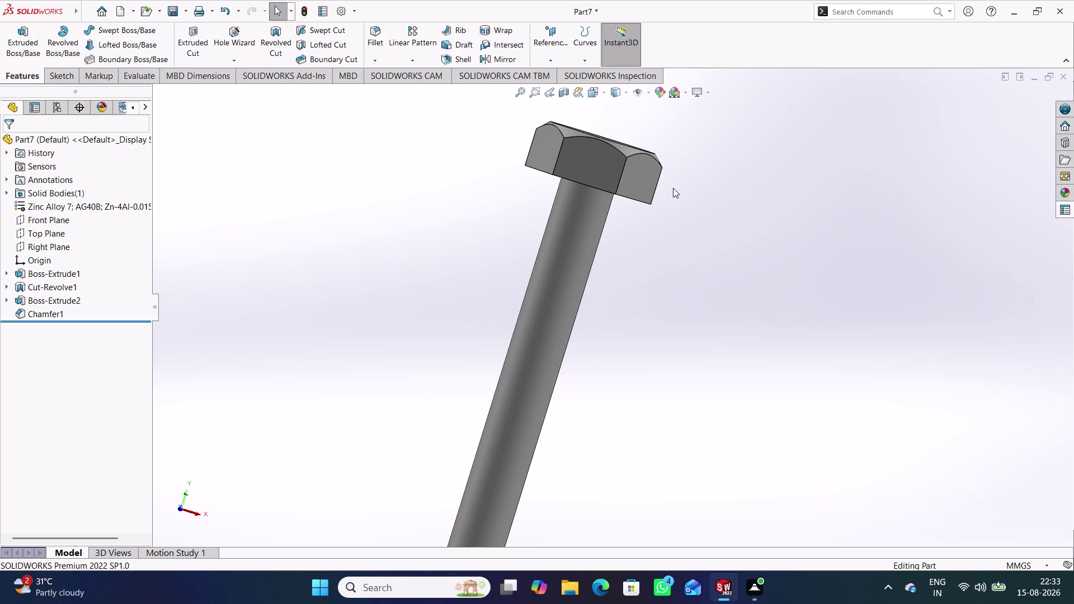
key(ctrl+s)
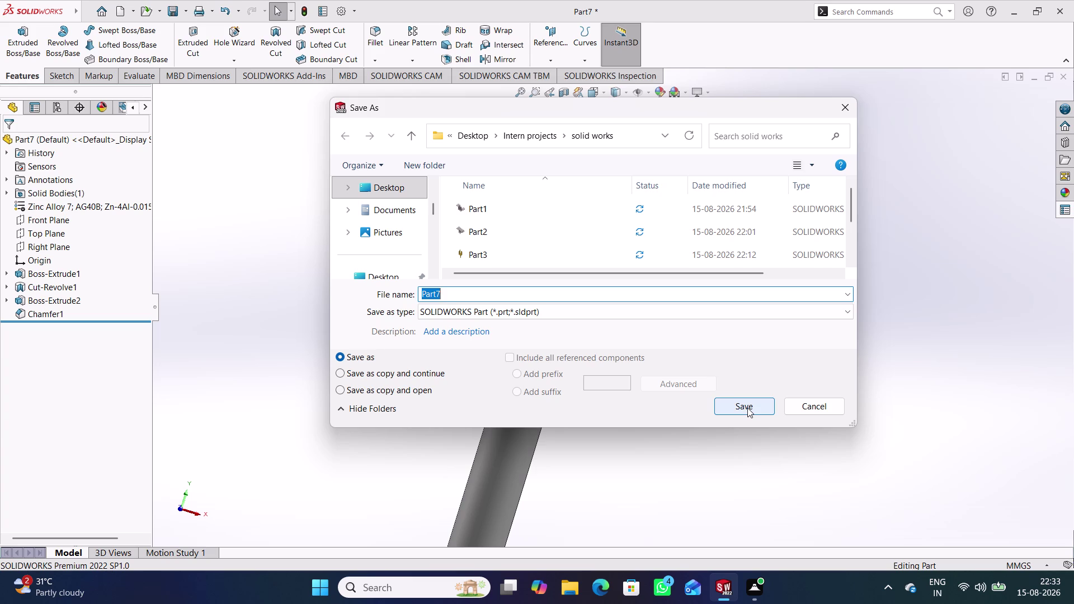
Save the bolt as Part7 and create blank part Part8 past the low-memory warning.
click(748, 408)
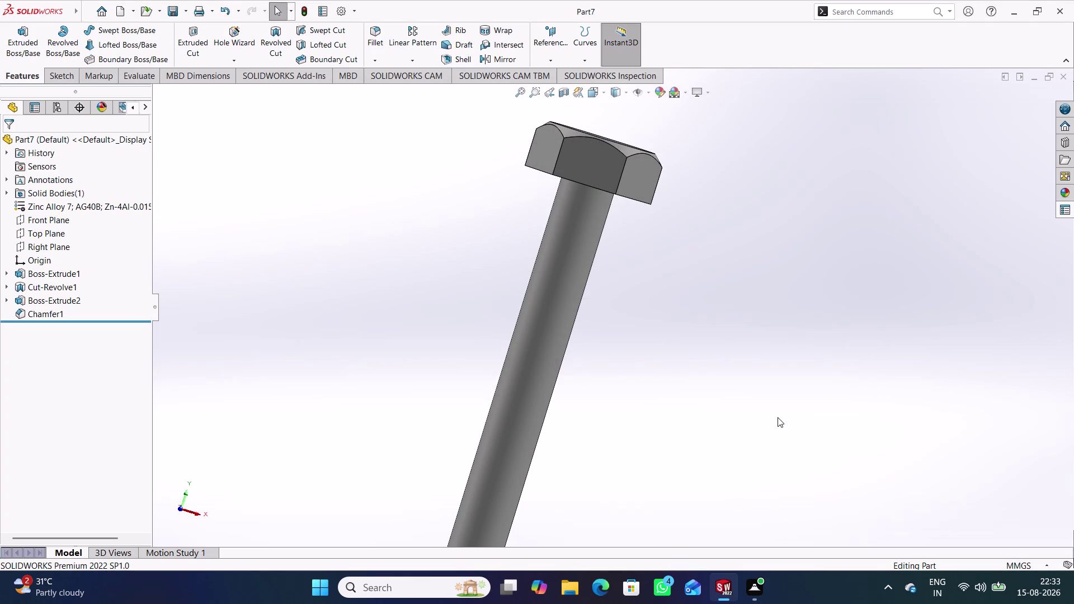
key(ctrl+n)
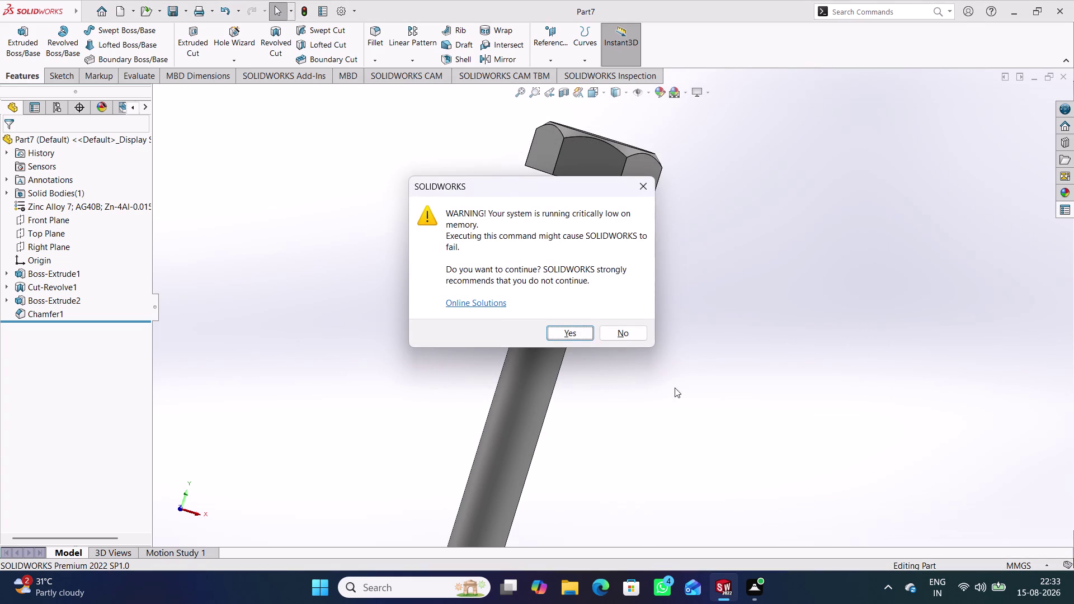
click(576, 335)
key(Return)
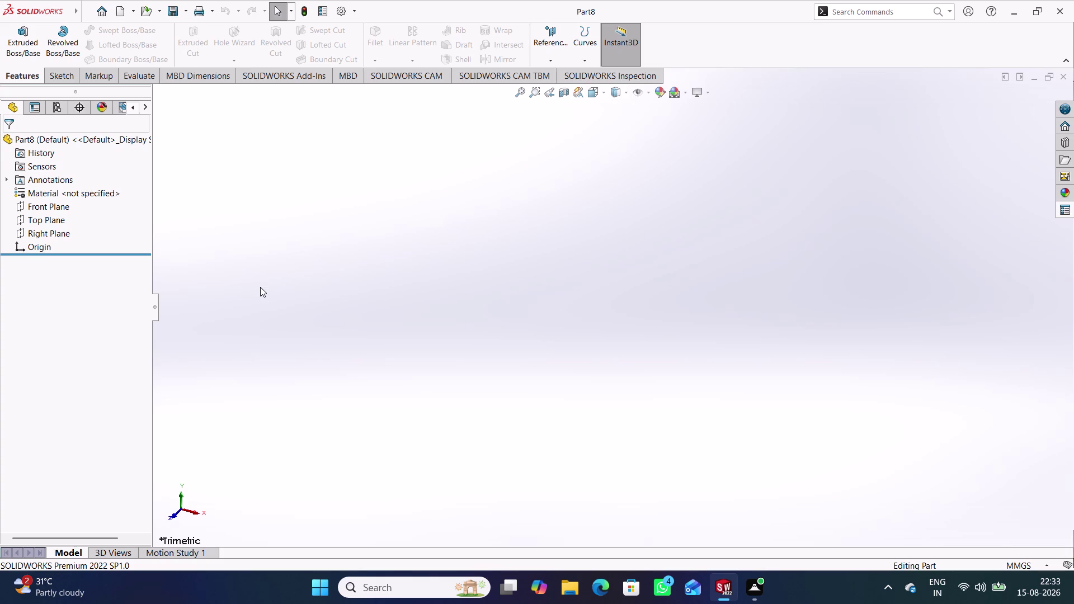
Start a sketch on Top Plane and draw a hexagon centred on the origin.
click(52, 216)
click(62, 200)
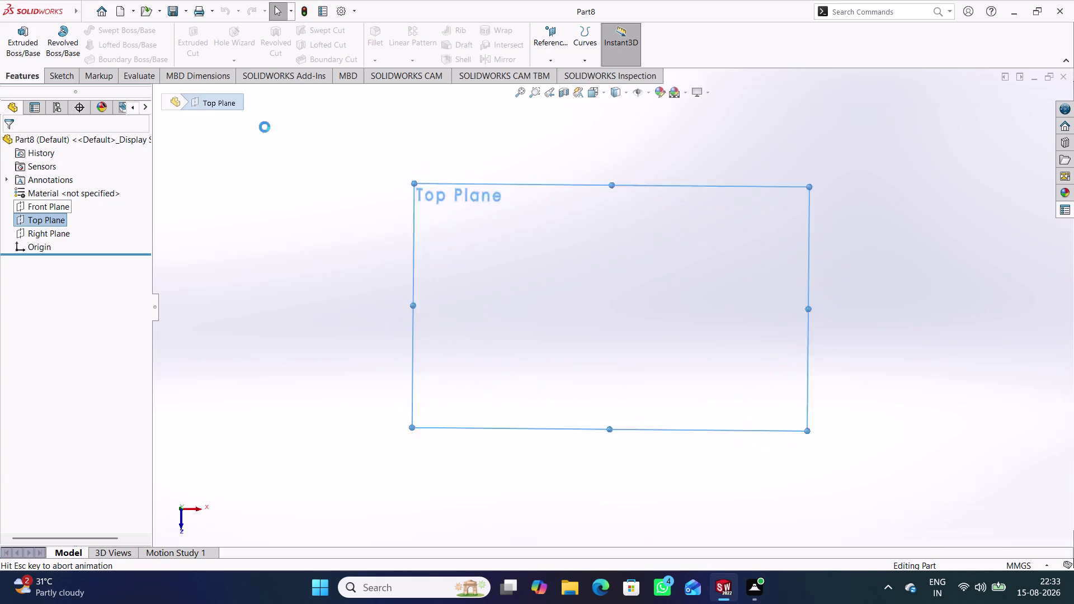
click(129, 62)
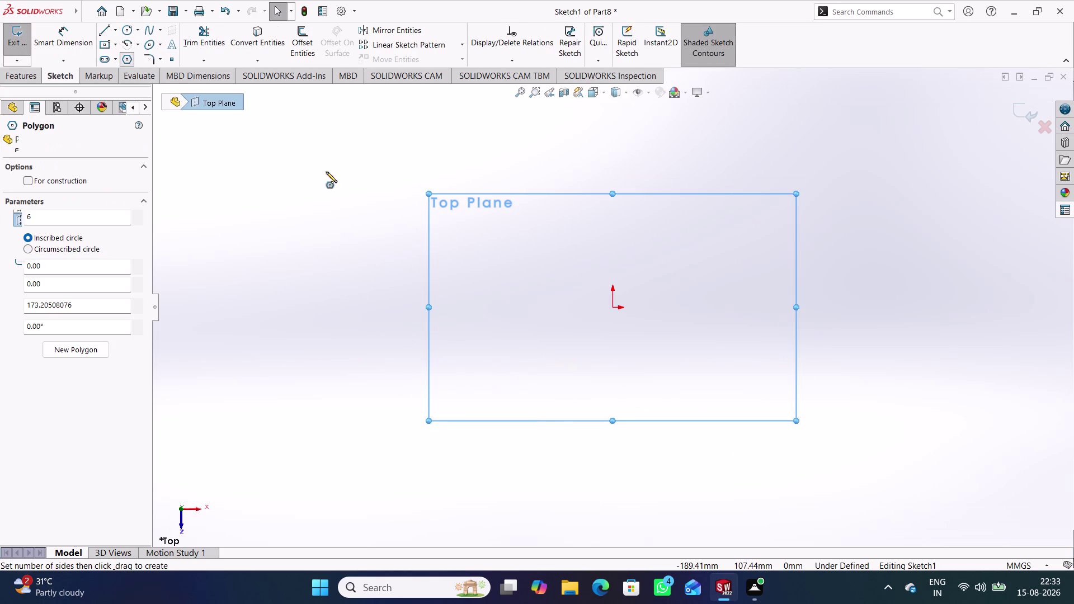
click(612, 309)
click(702, 306)
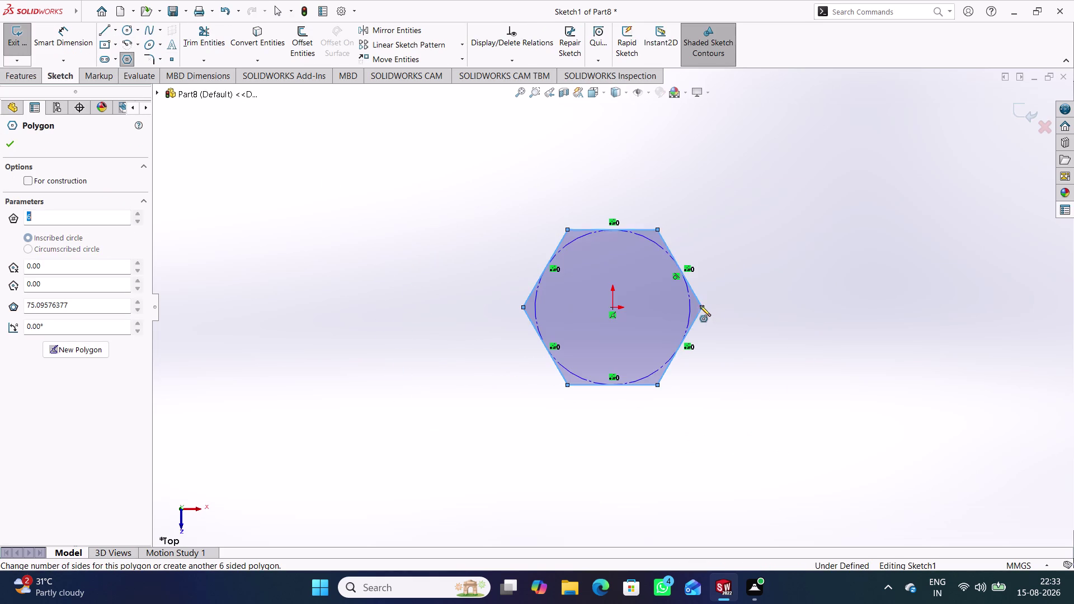
Dimension the hexagon 104 mm across its flats.
right_drag(805, 337, 757, 191)
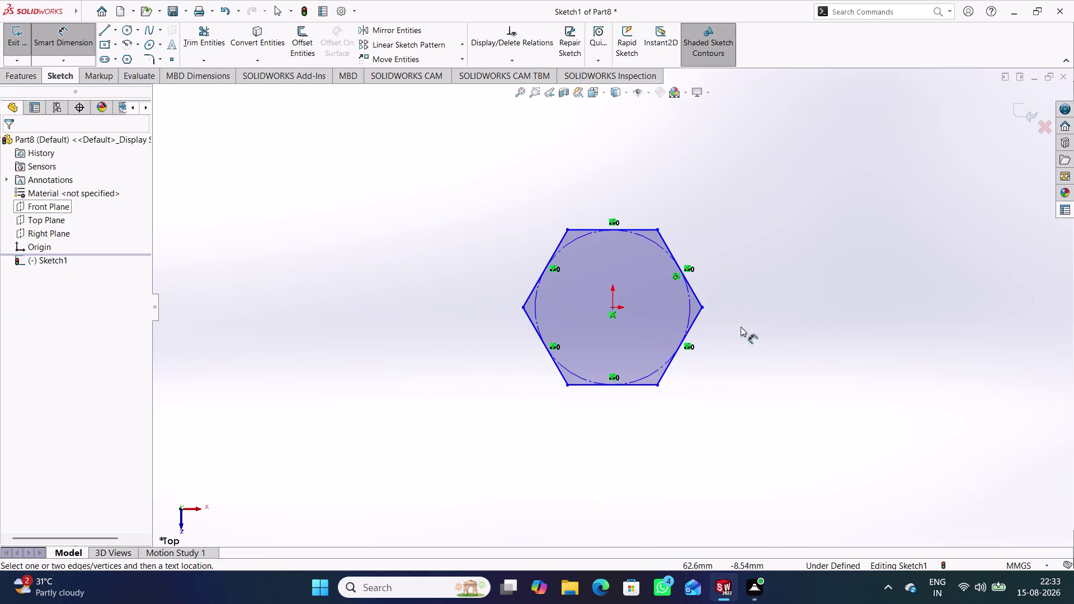
click(659, 386)
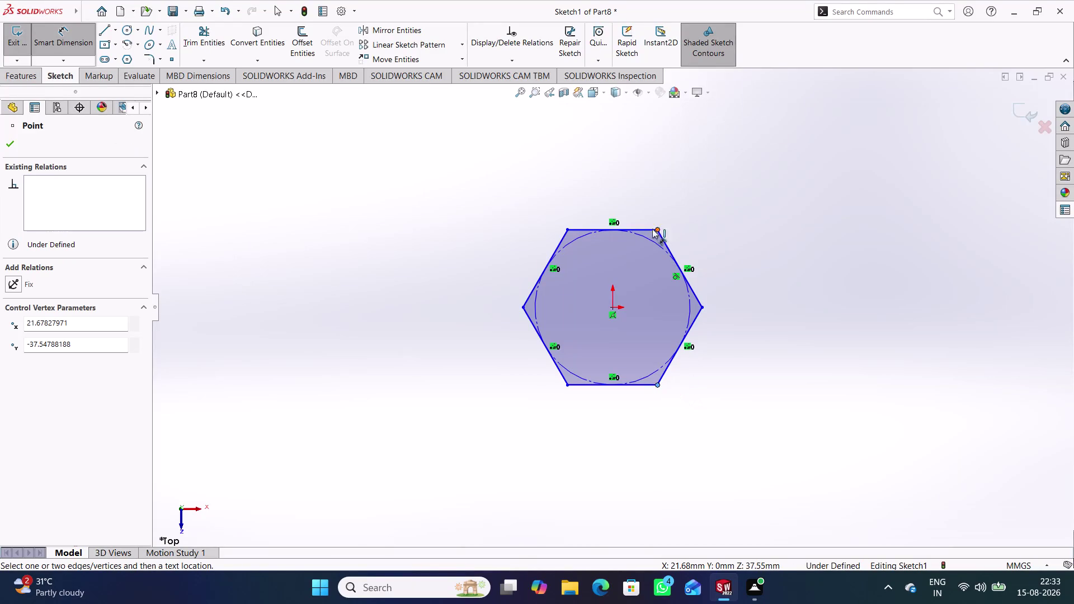
click(660, 227)
click(750, 300)
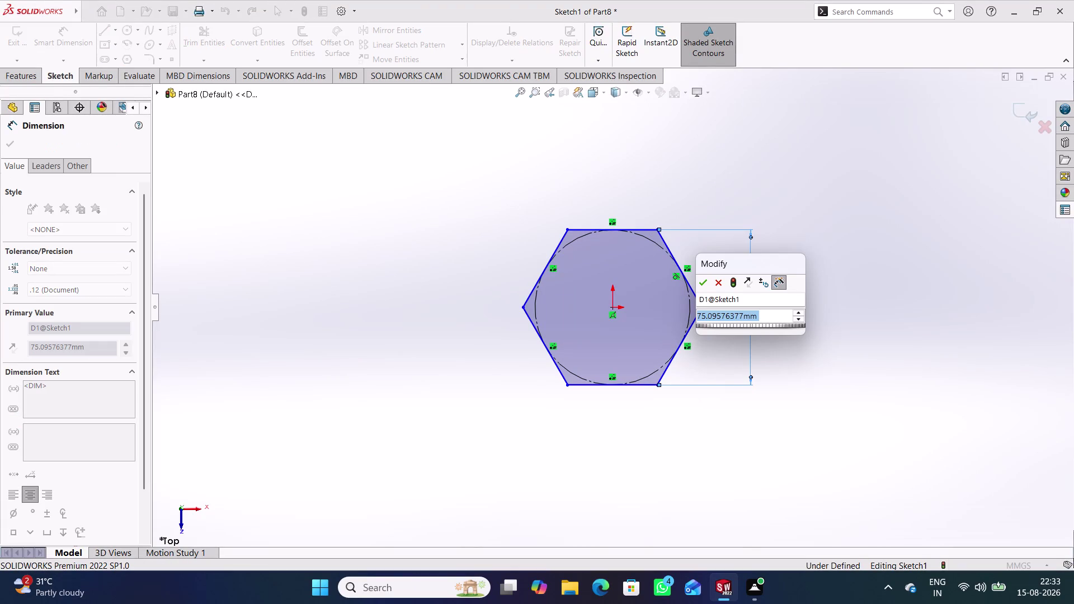
text(104)
key(Return)
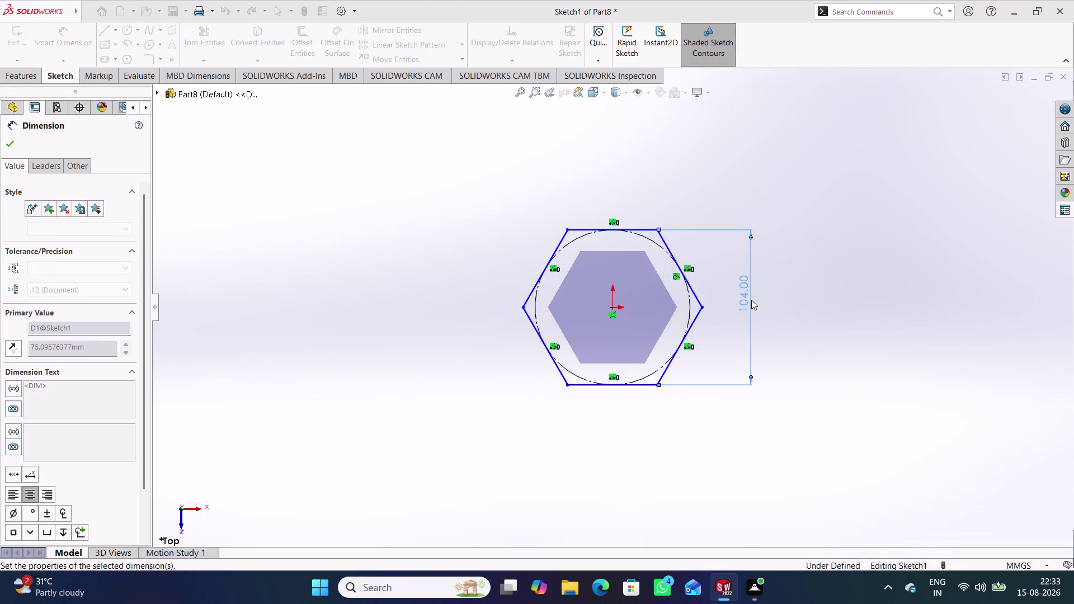
click(833, 340)
Add a Horizontal relation between the hexagon's right corner and the origin.
right_drag(834, 396, 827, 230)
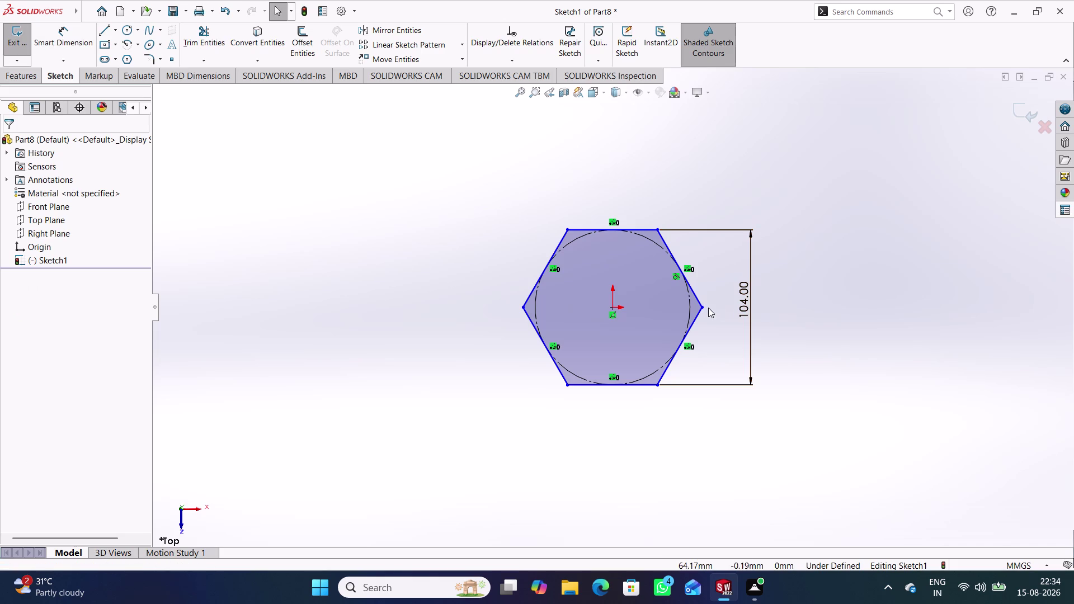
click(704, 307)
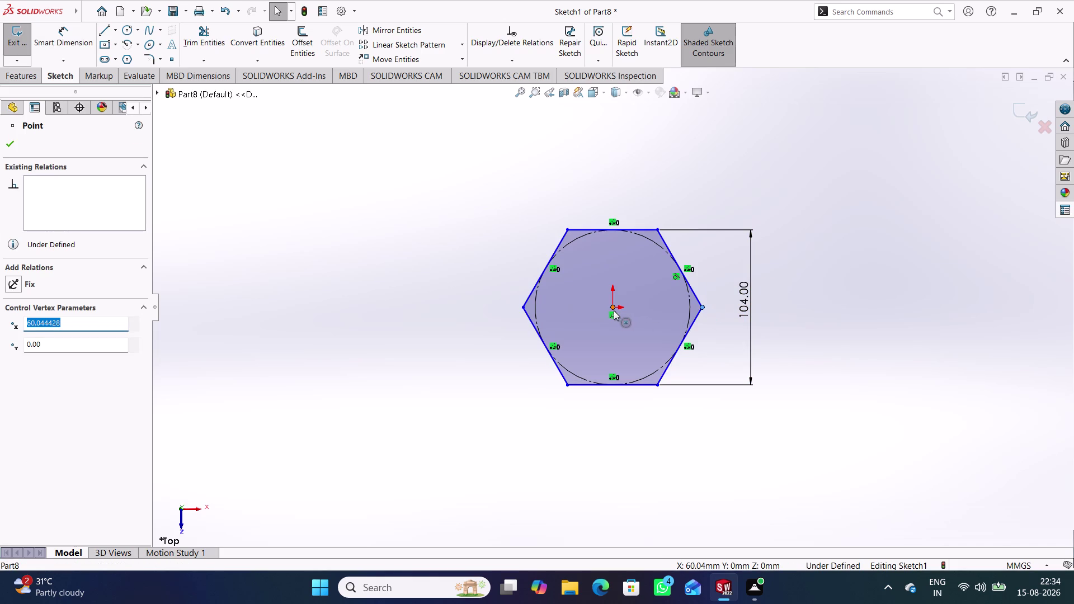
click(613, 310)
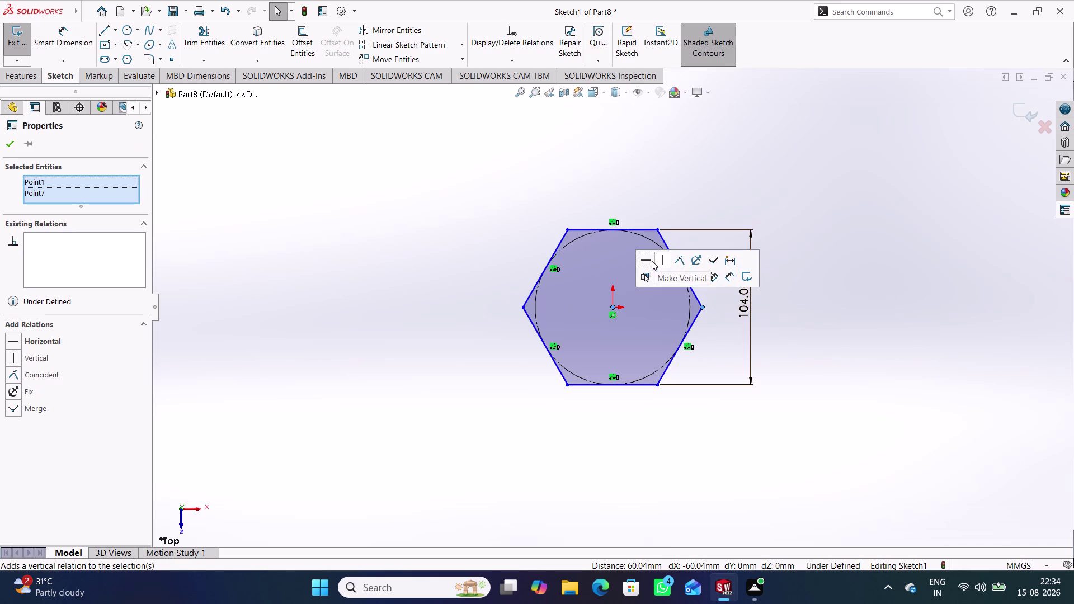
click(647, 260)
click(839, 303)
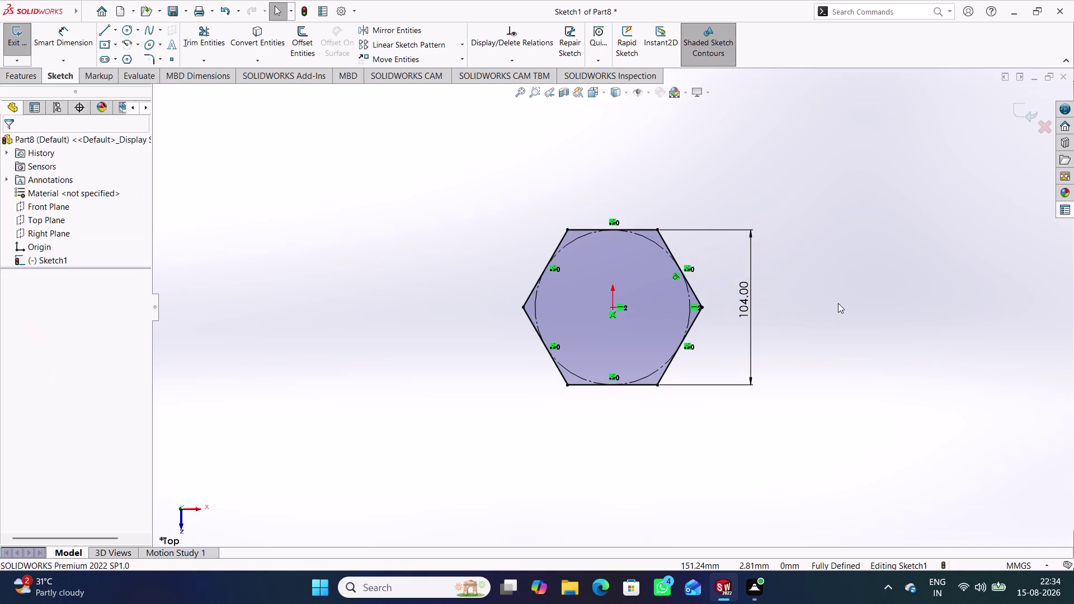
click(125, 30)
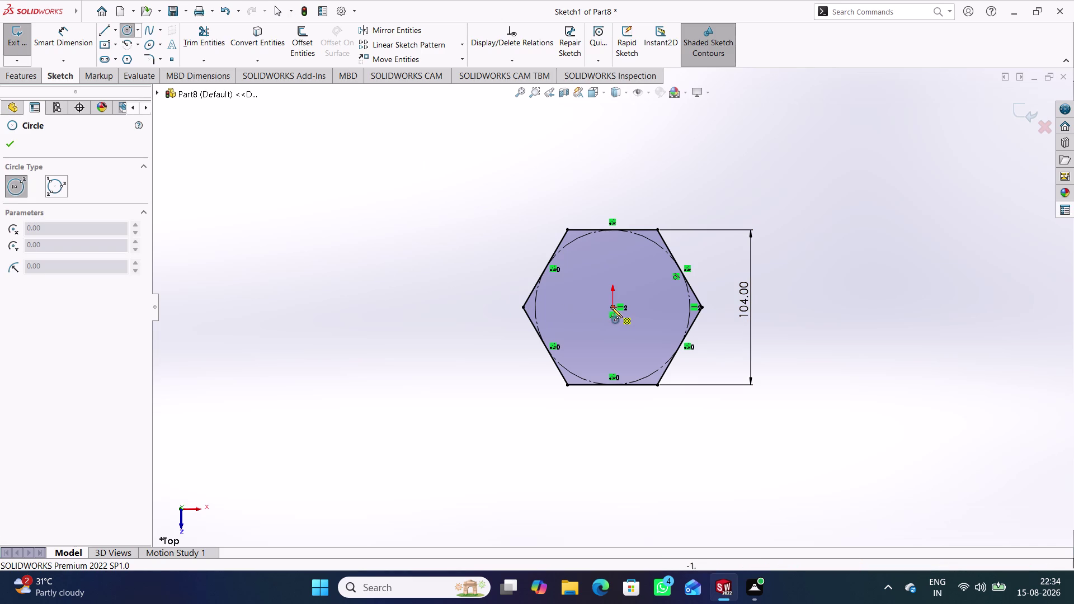
Draw a circle at the origin, dimension it 50 mm diameter, and exit the sketch.
click(613, 307)
click(620, 340)
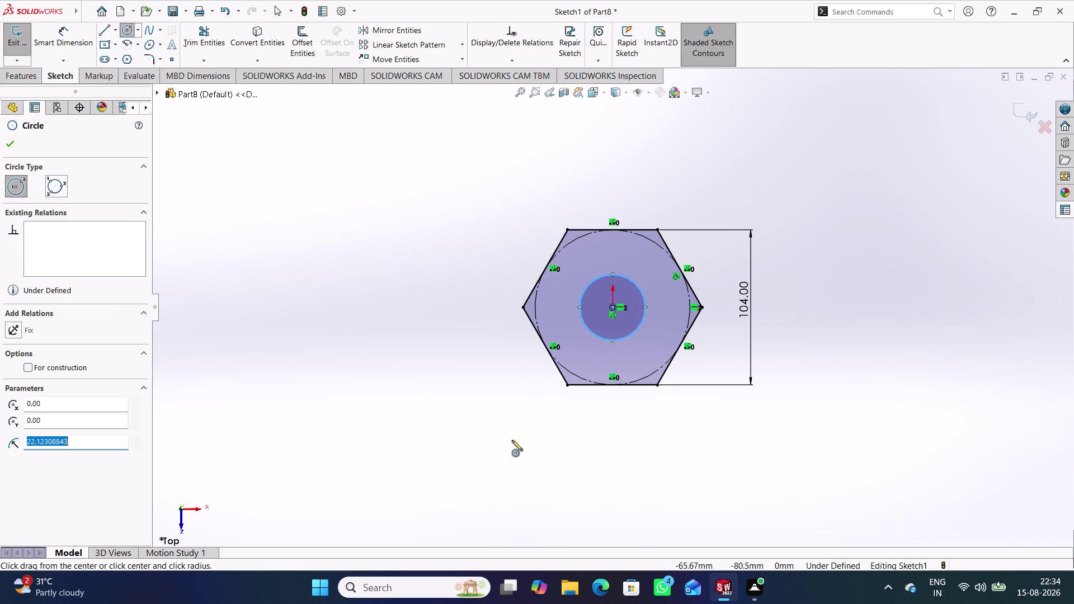
right_drag(511, 442, 478, 323)
click(620, 342)
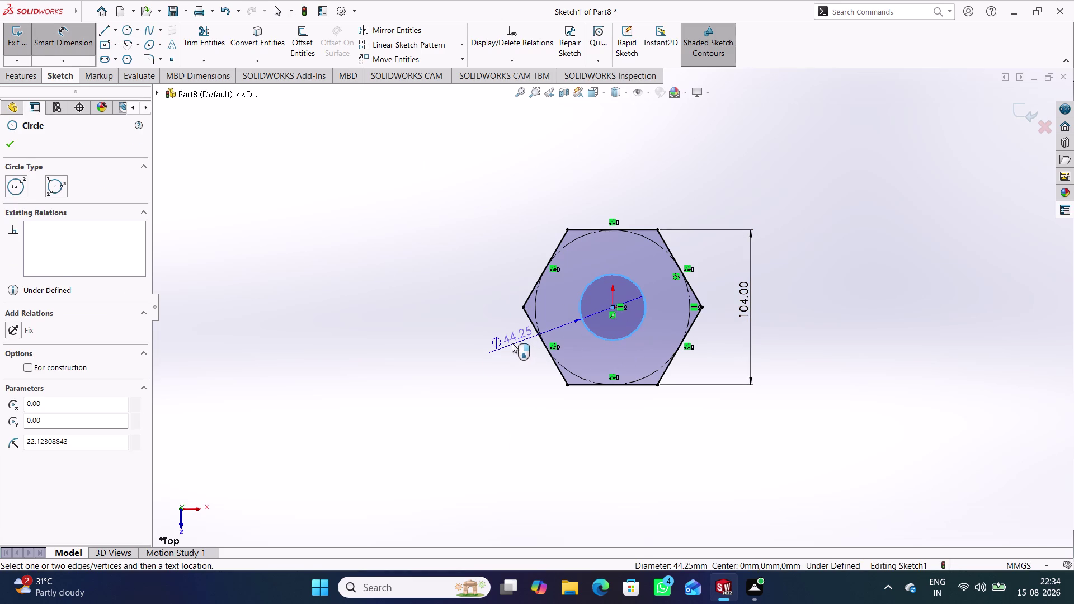
click(511, 343)
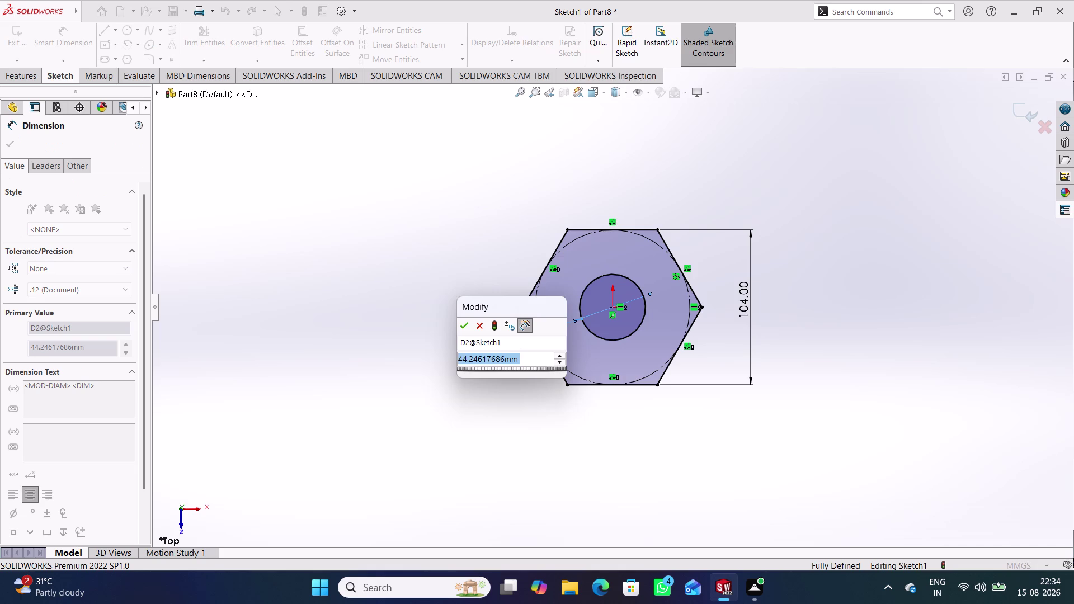
text(50)
key(Return)
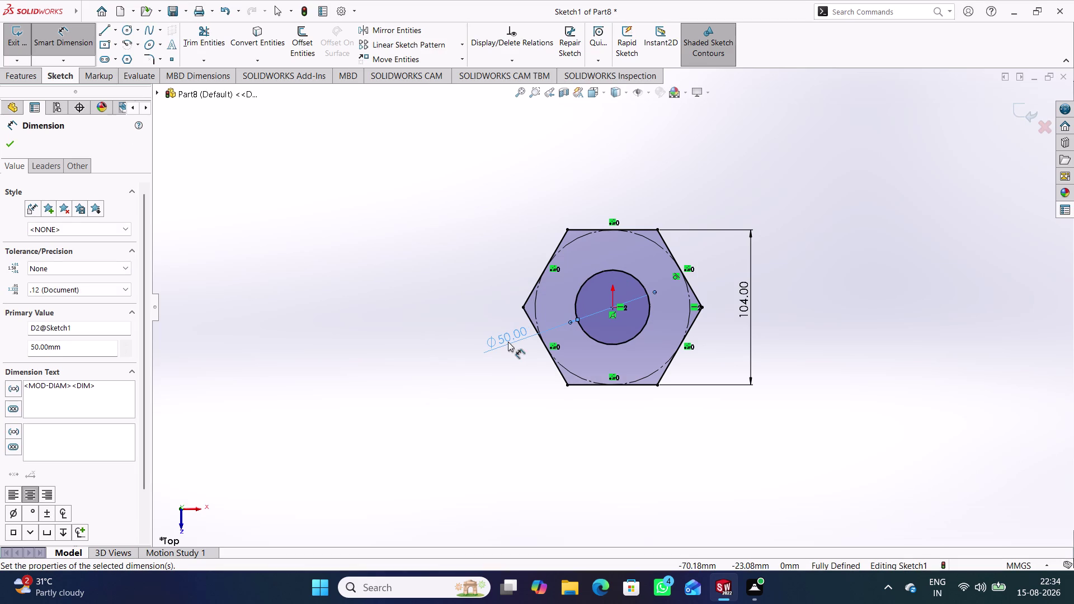
click(520, 381)
click(1015, 113)
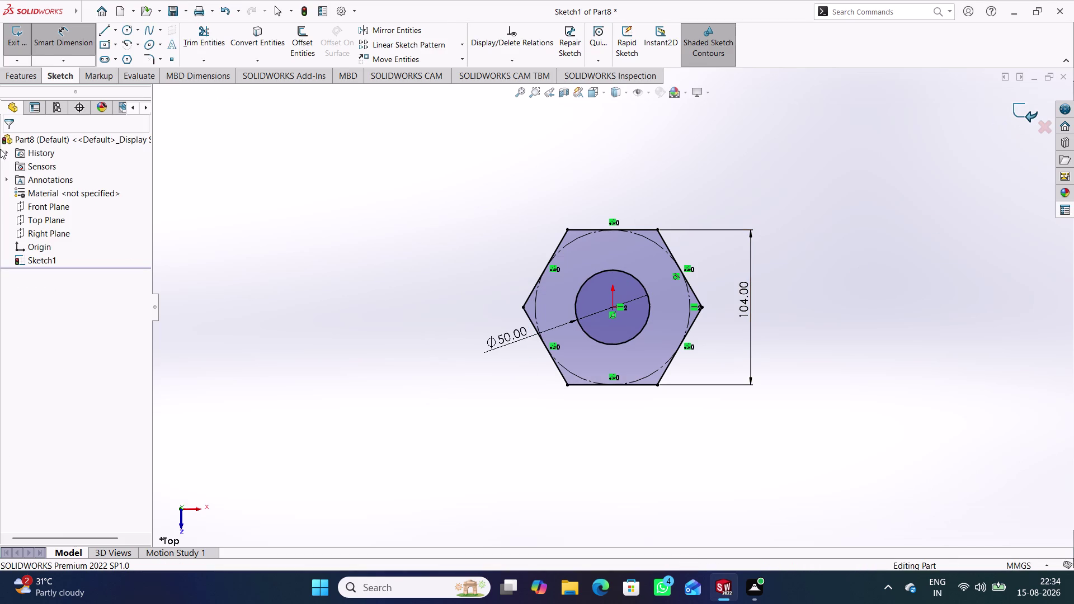
click(23, 46)
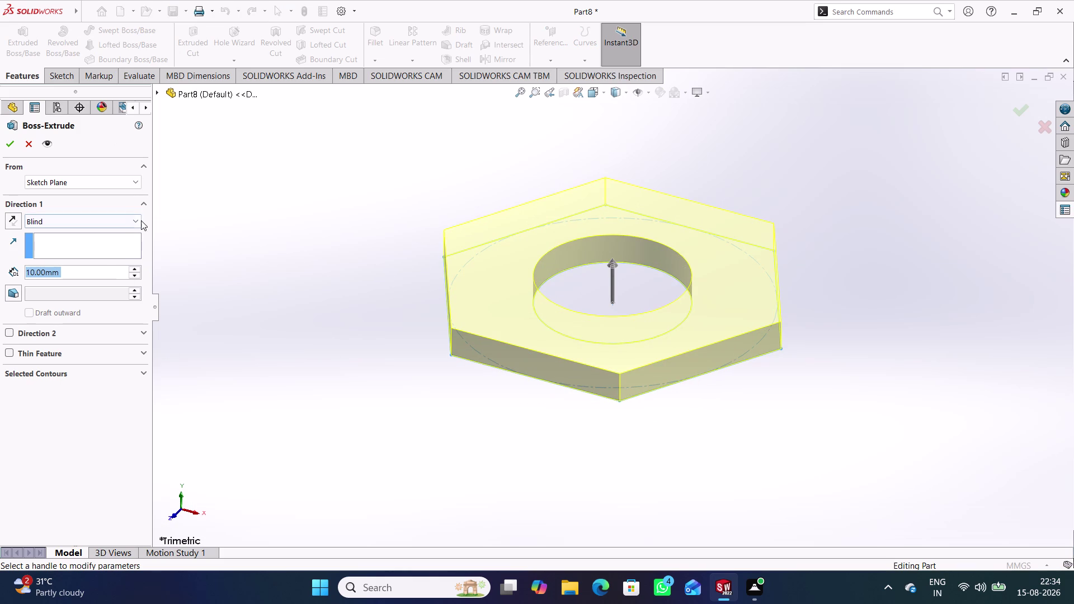
Extrude the hexagon-with-bore profile 60 mm to create Boss-Extrude1.
click(11, 218)
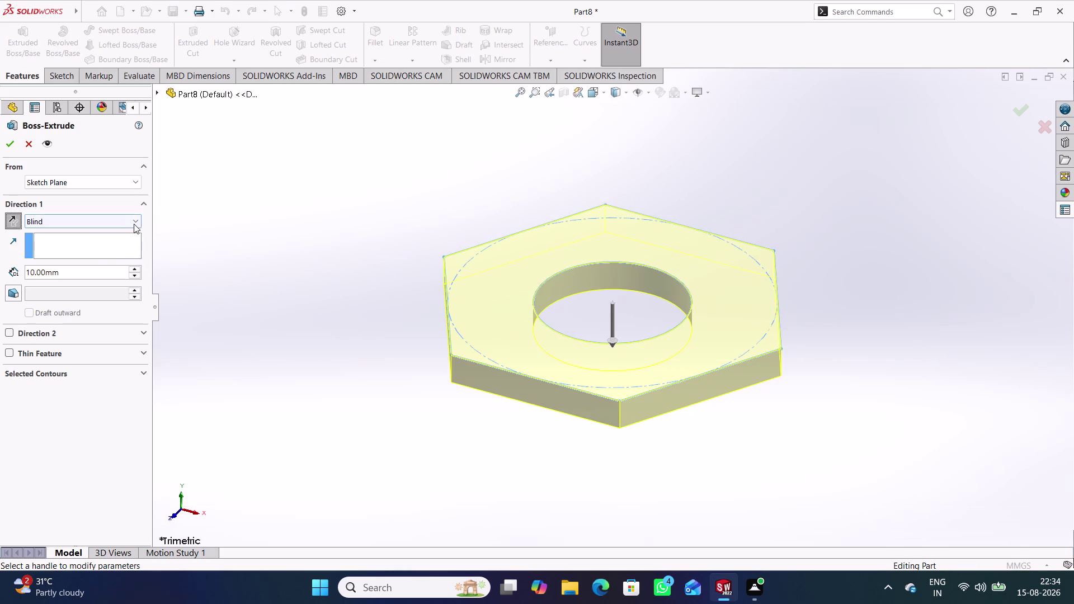
drag(98, 272, 15, 271)
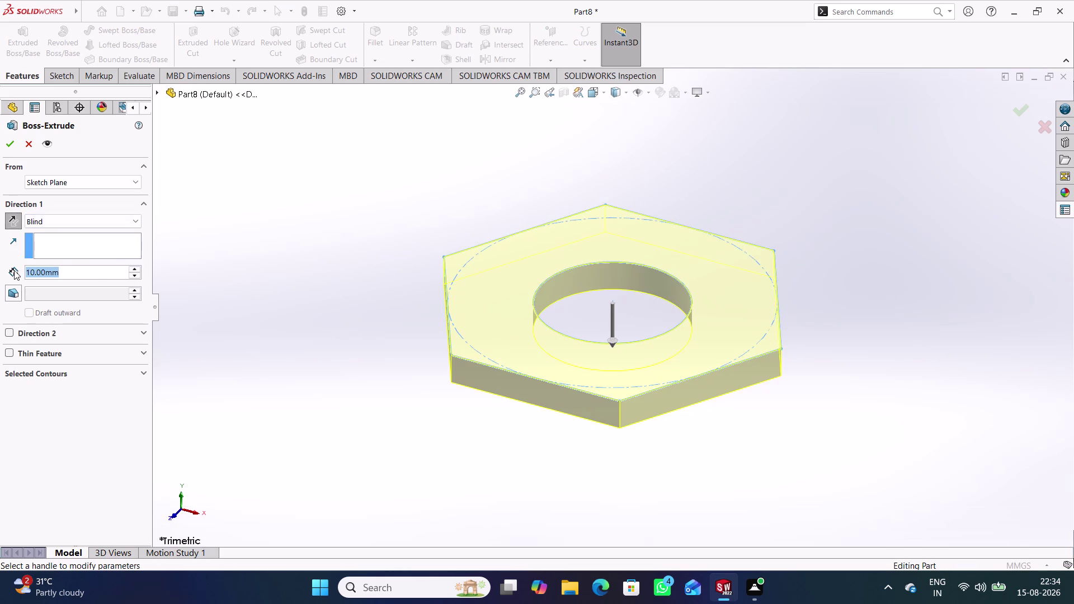
text(60)
key(Return)
click(237, 205)
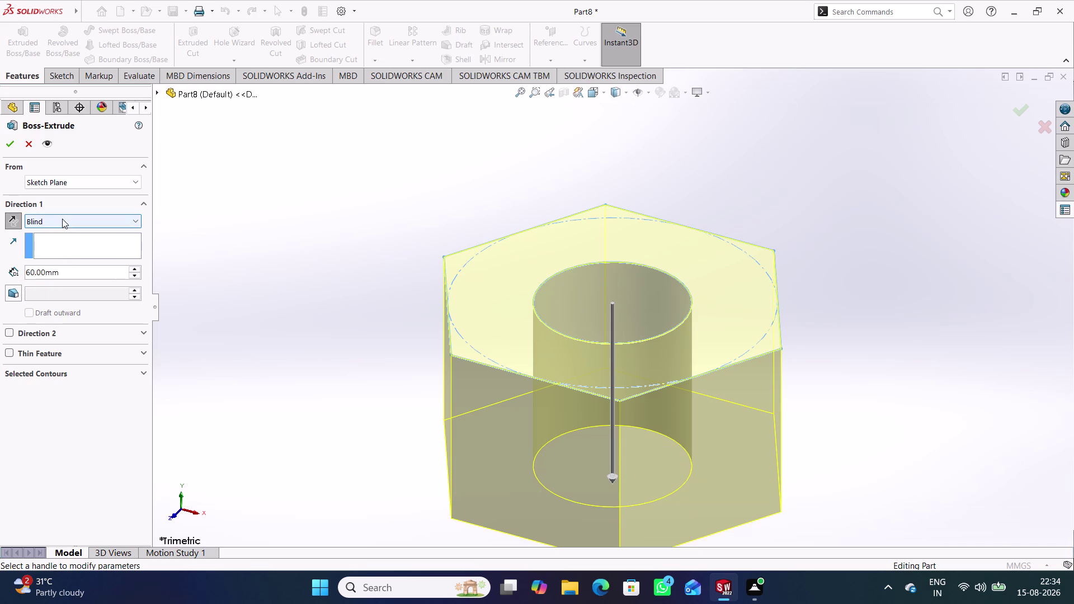
click(9, 136)
click(413, 329)
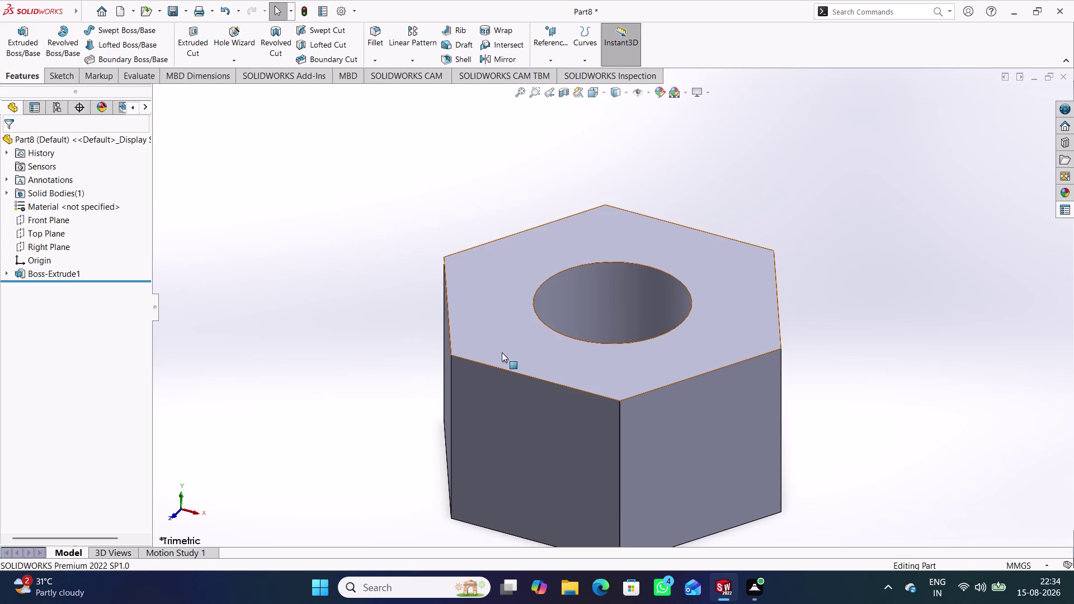
click(326, 393)
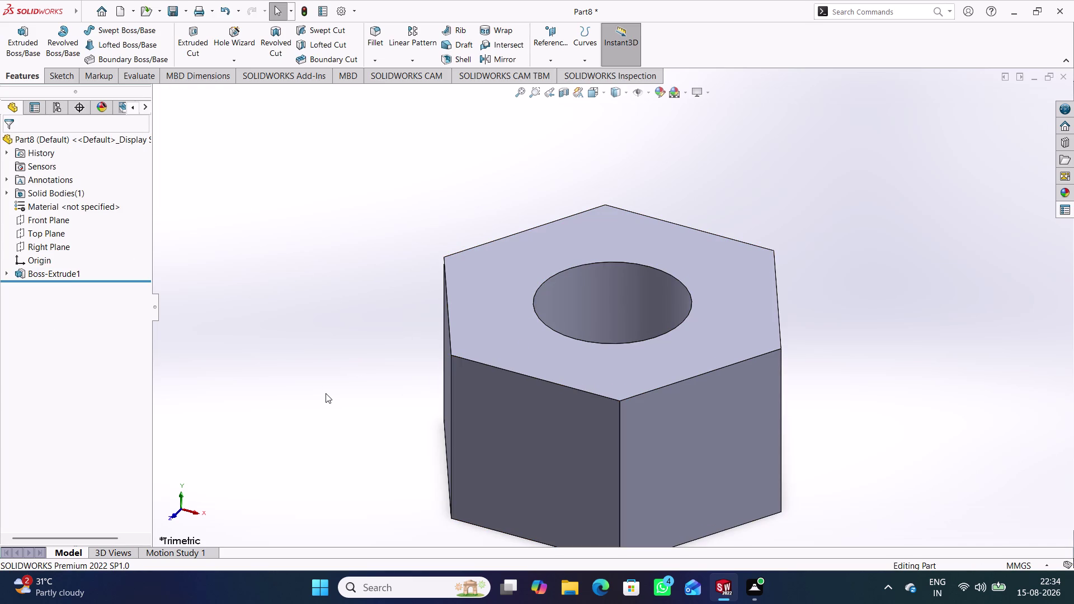
click(54, 219)
Start a Front Plane sketch and attempt a slanted line, undoing it.
click(70, 205)
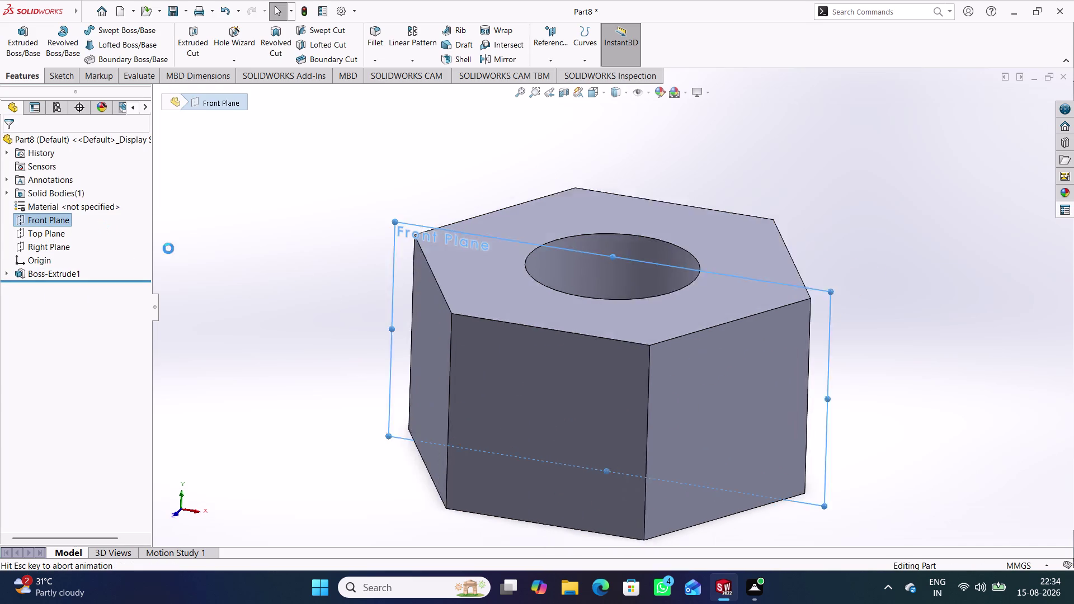
click(258, 342)
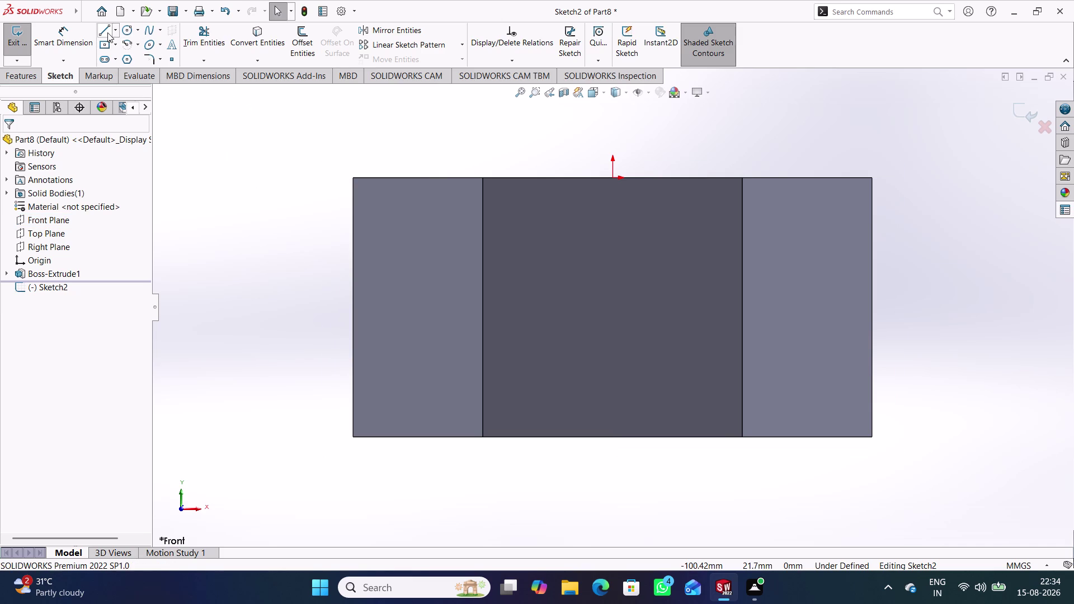
click(108, 32)
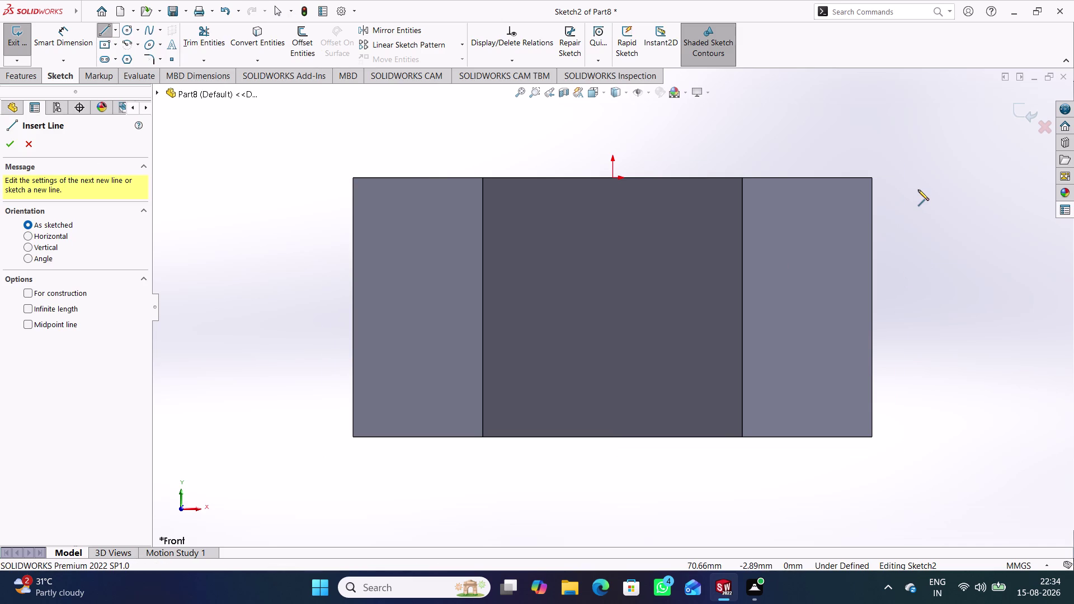
click(918, 190)
click(992, 236)
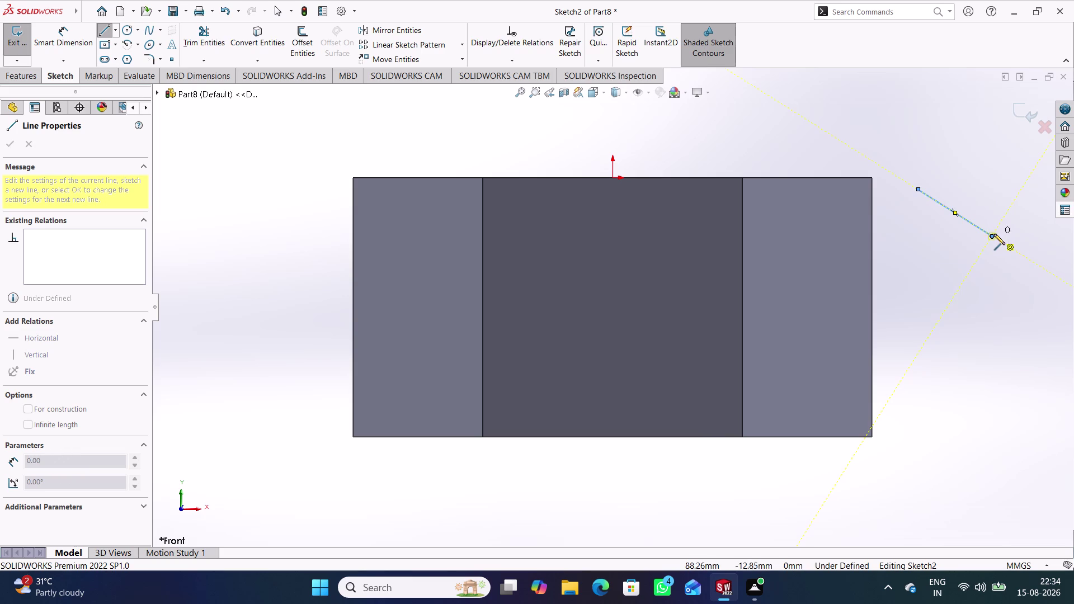
drag(994, 234, 1001, 195)
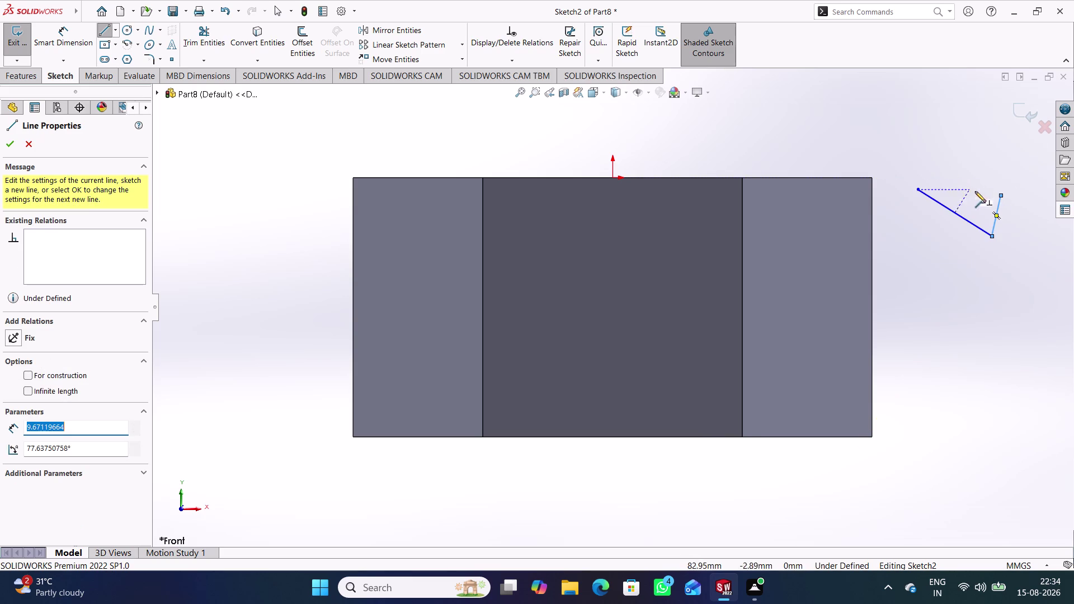
key(ctrl+z)
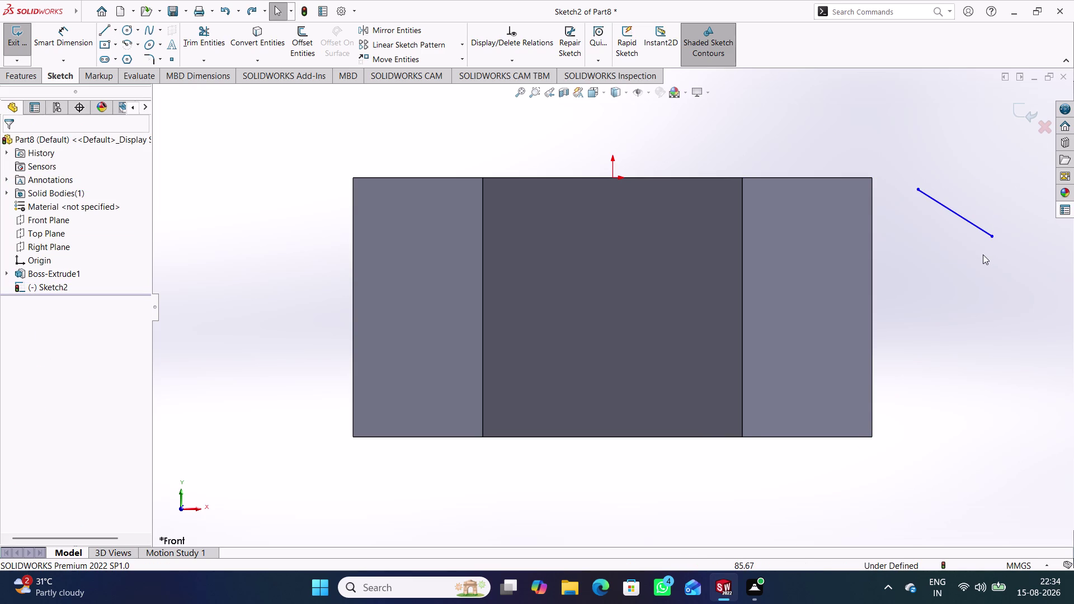
key(ctrl+z)
Redraw a single slanted line to the right of the nut body.
right_drag(1014, 270, 922, 294)
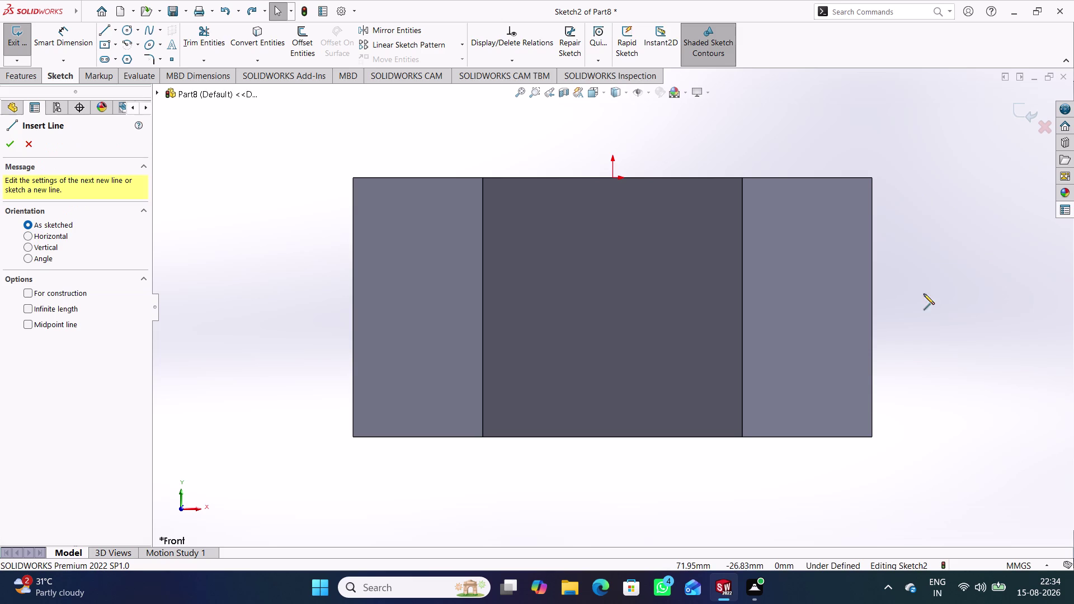
click(933, 215)
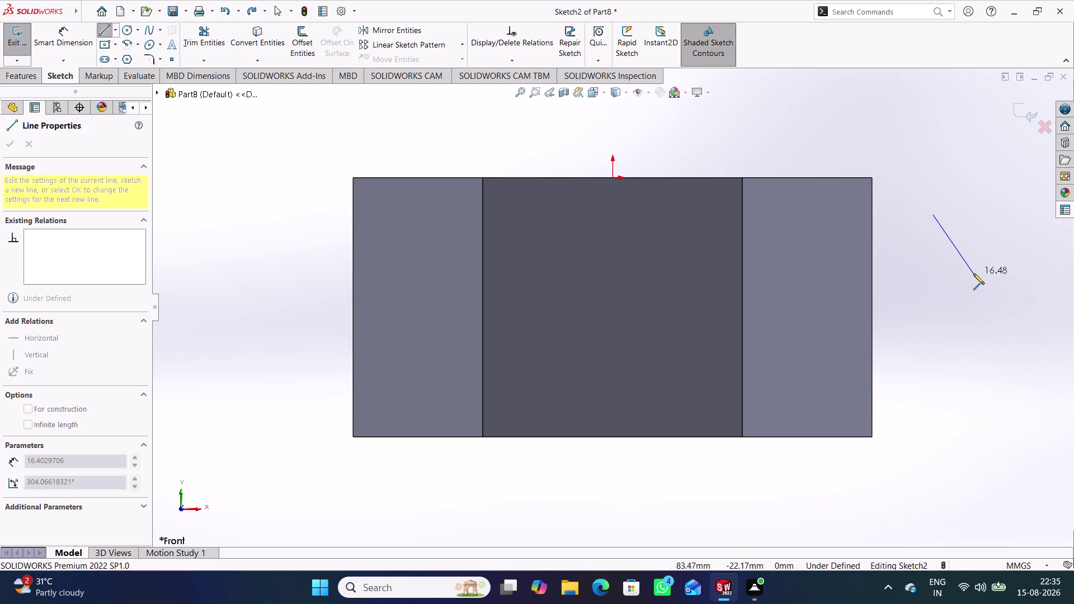
click(977, 274)
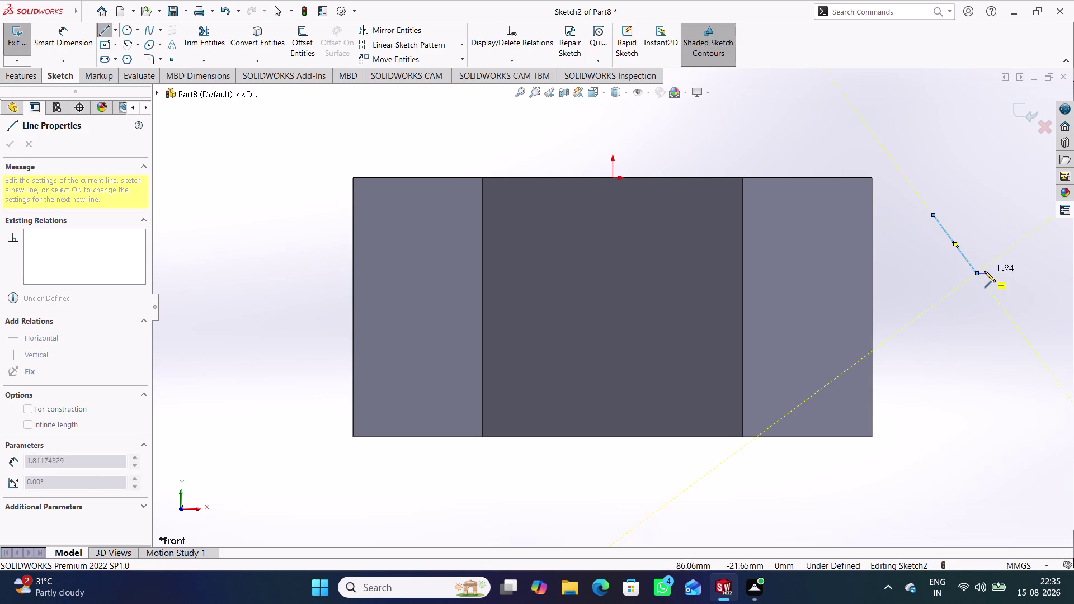
drag(978, 272, 997, 206)
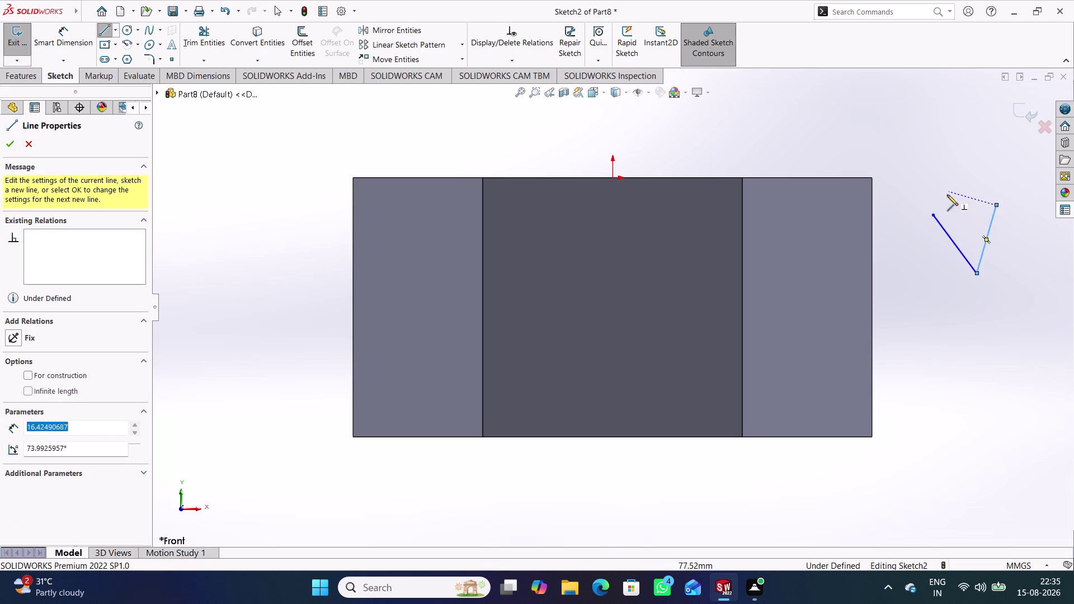
key(ctrl+z)
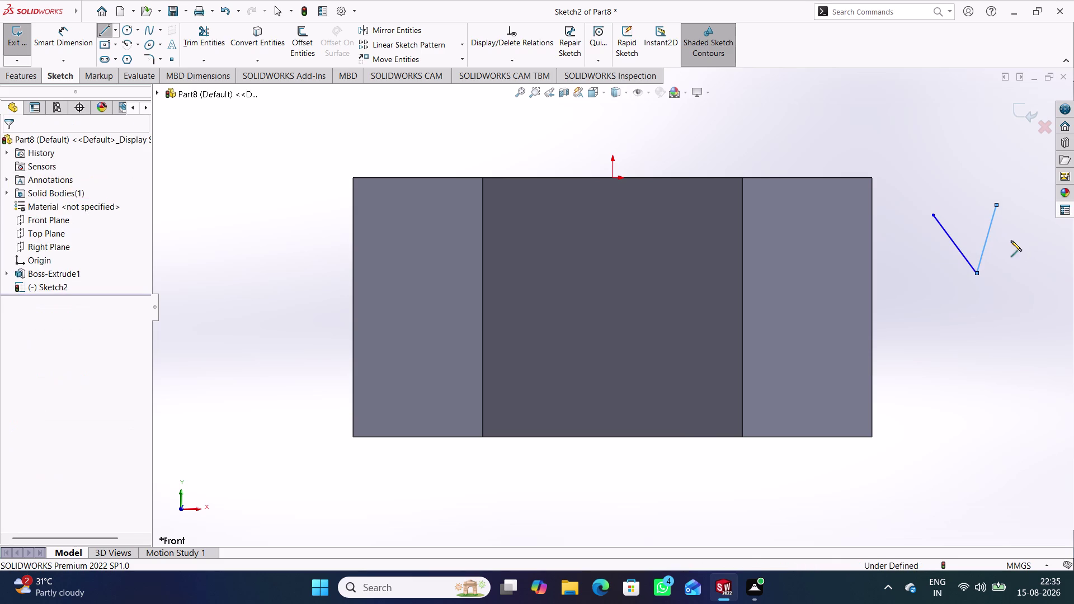
key(ctrl+z)
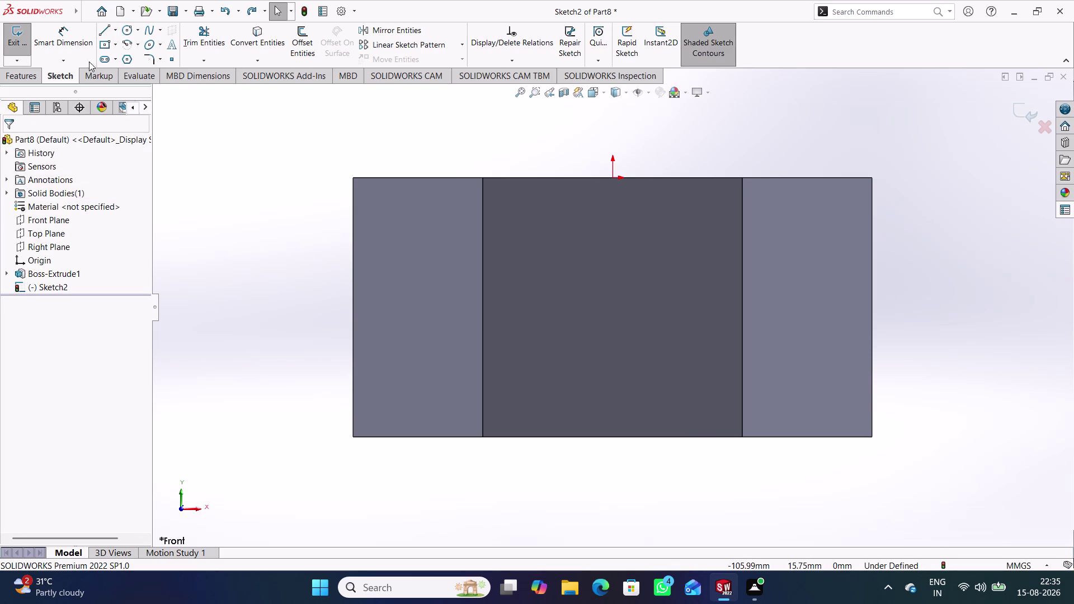
click(106, 33)
click(923, 208)
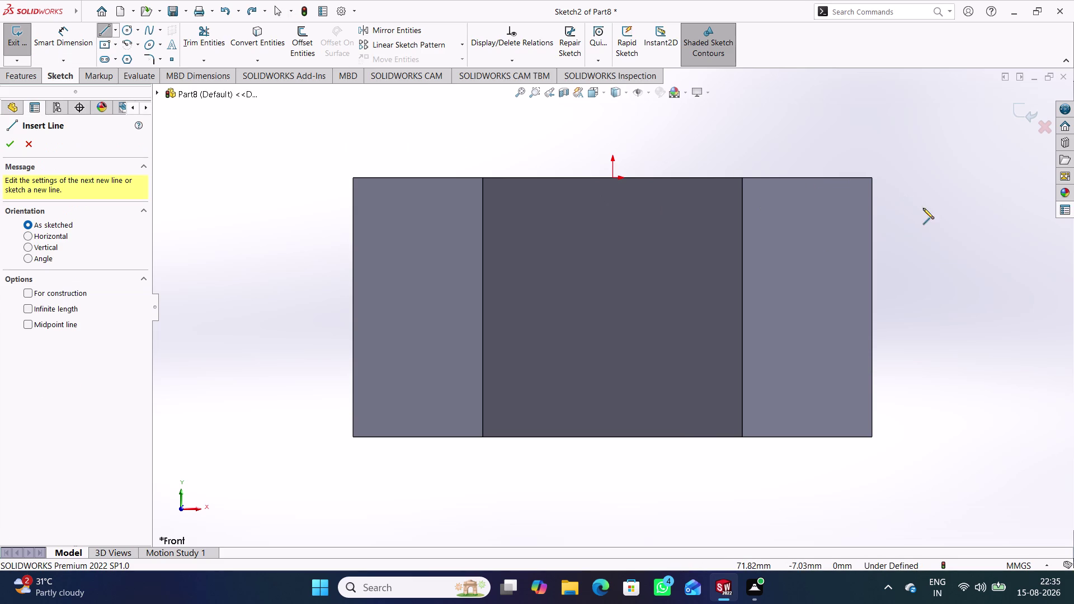
click(977, 281)
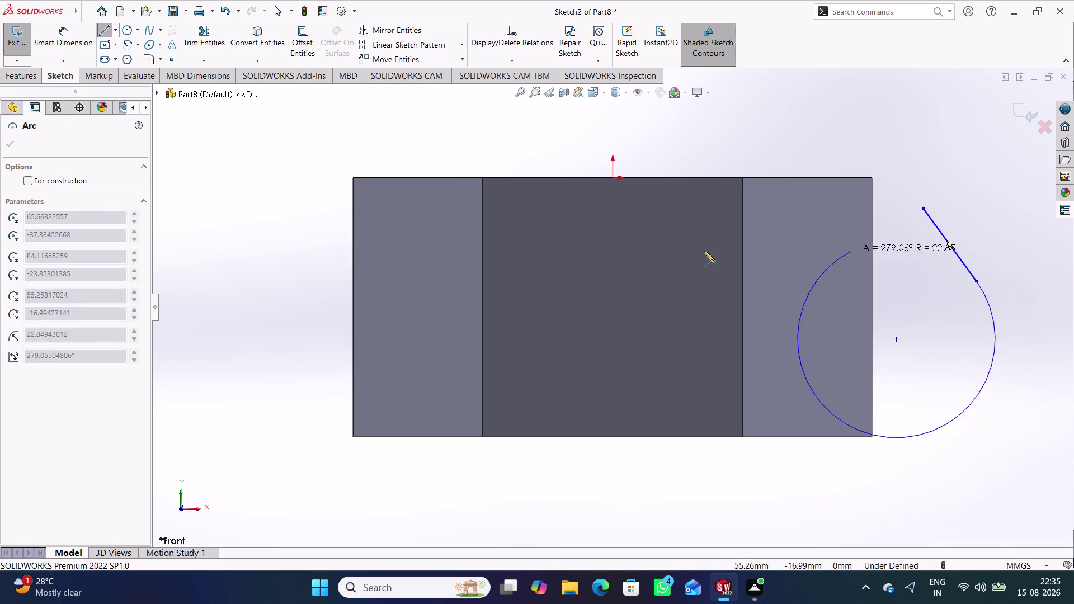
right_click(232, 147)
Close the slanted line with a 180° centrepoint arc centred on its midpoint.
click(253, 153)
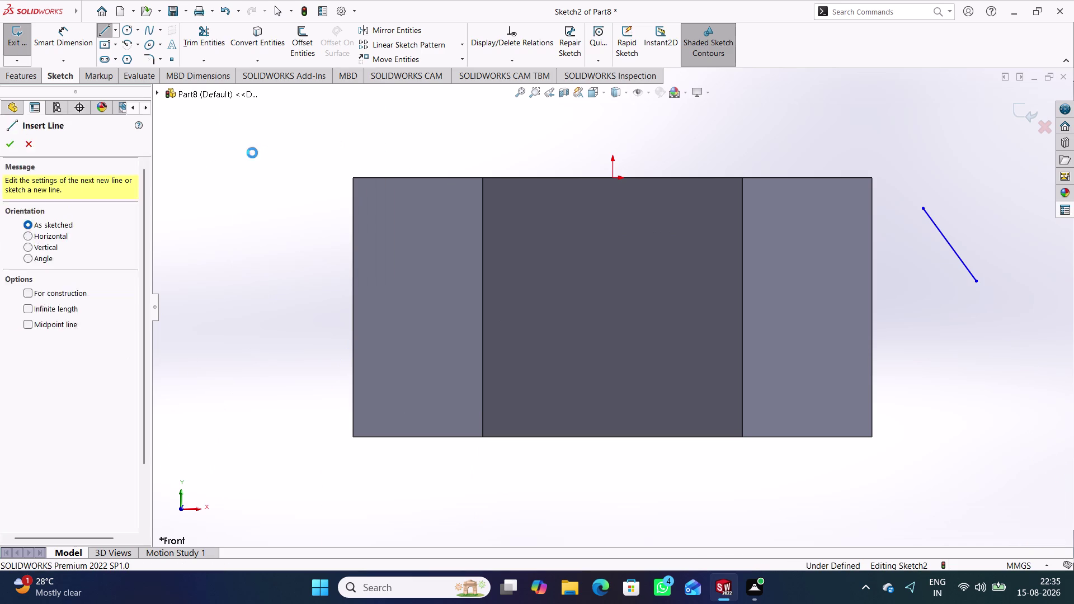
click(126, 41)
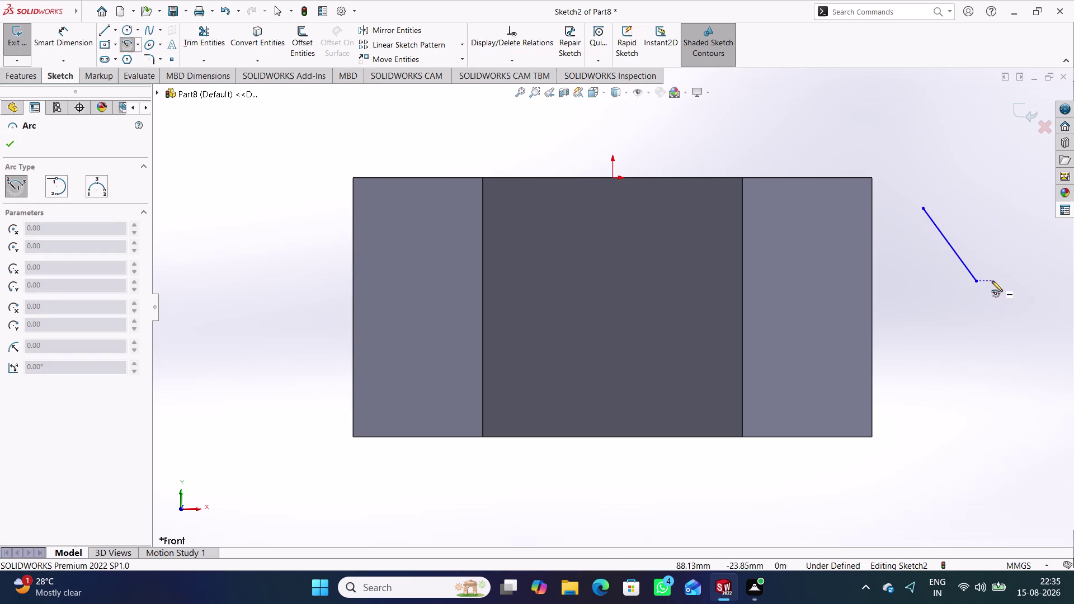
click(950, 246)
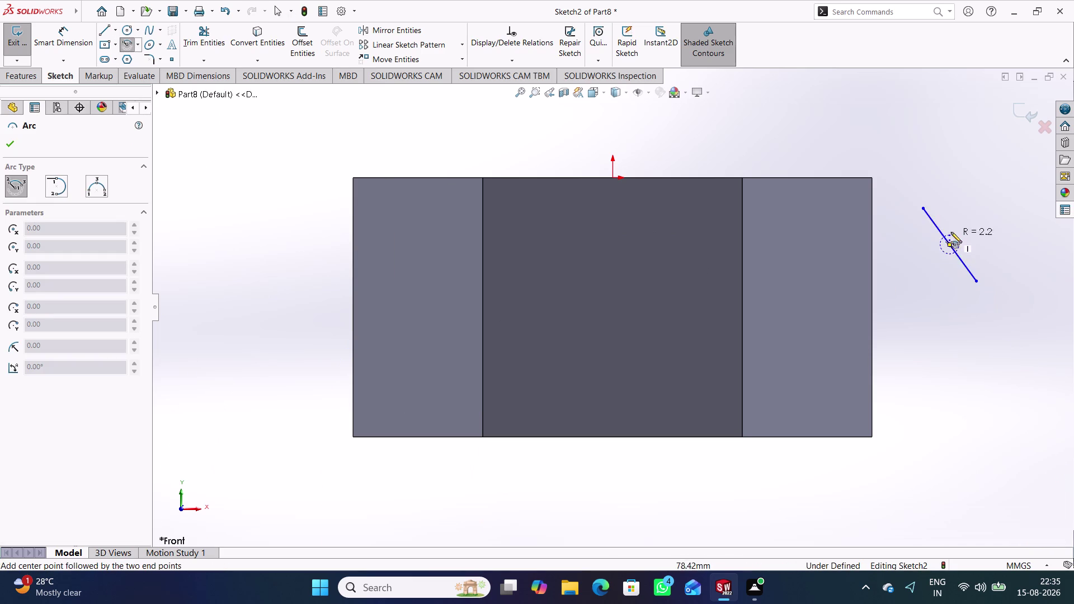
click(922, 208)
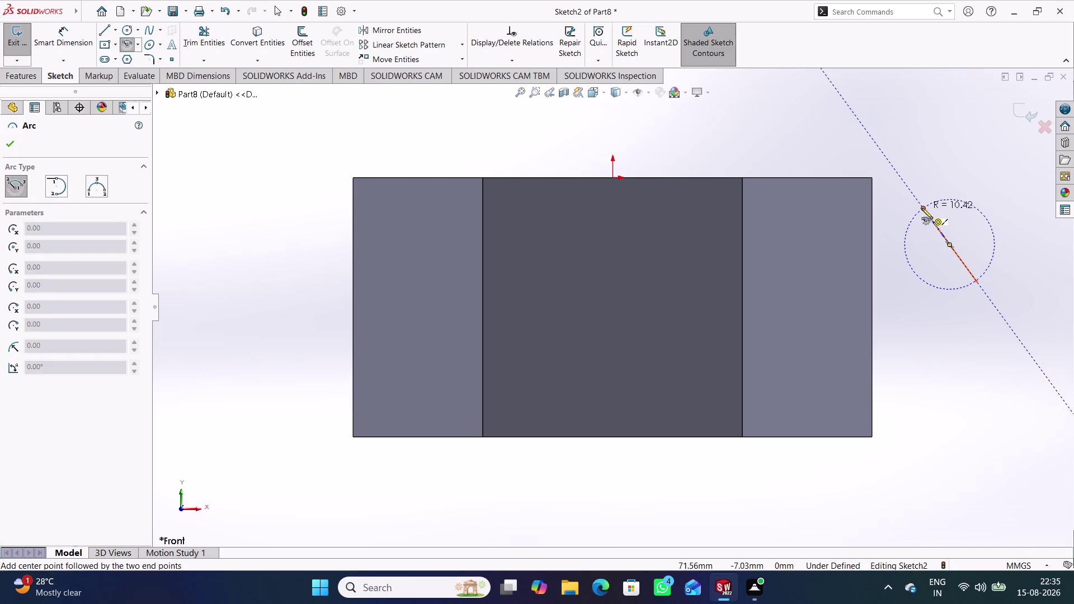
click(978, 285)
right_click(926, 163)
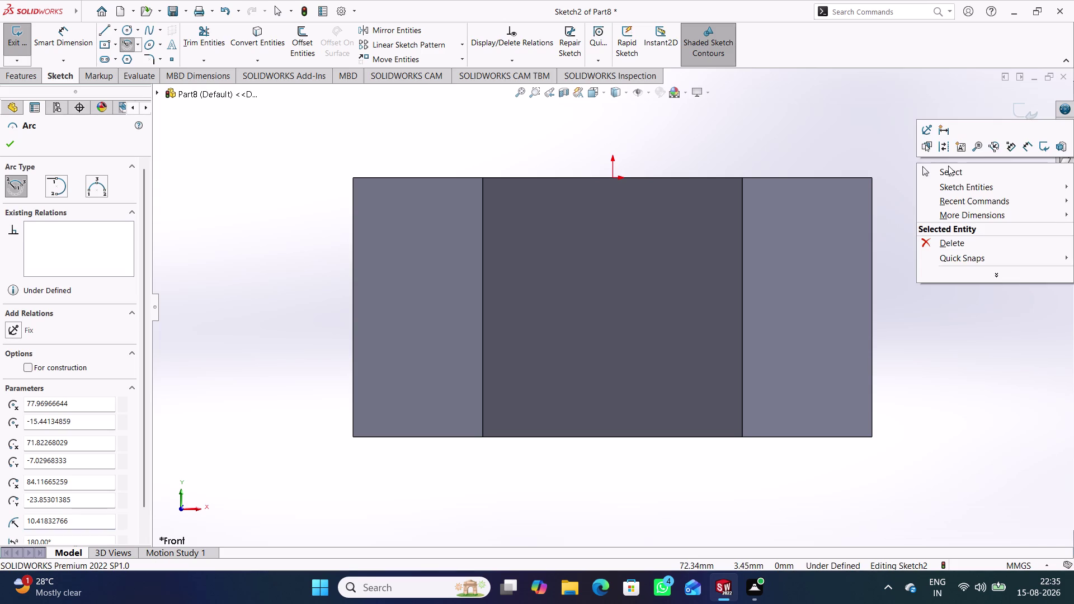
click(966, 170)
click(989, 321)
drag(975, 279, 986, 288)
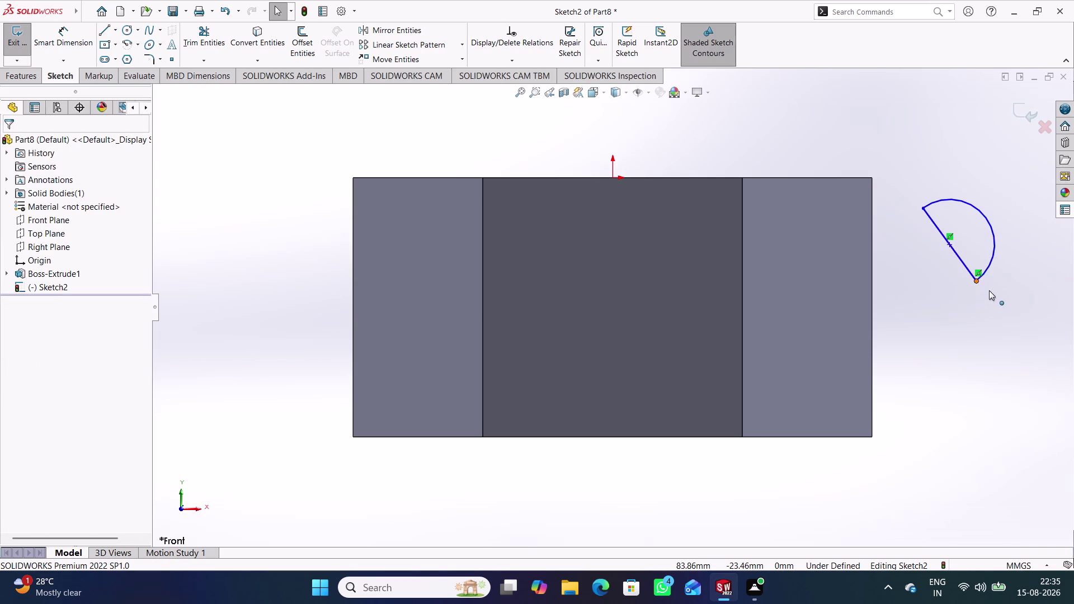
drag(986, 288, 995, 299)
click(987, 311)
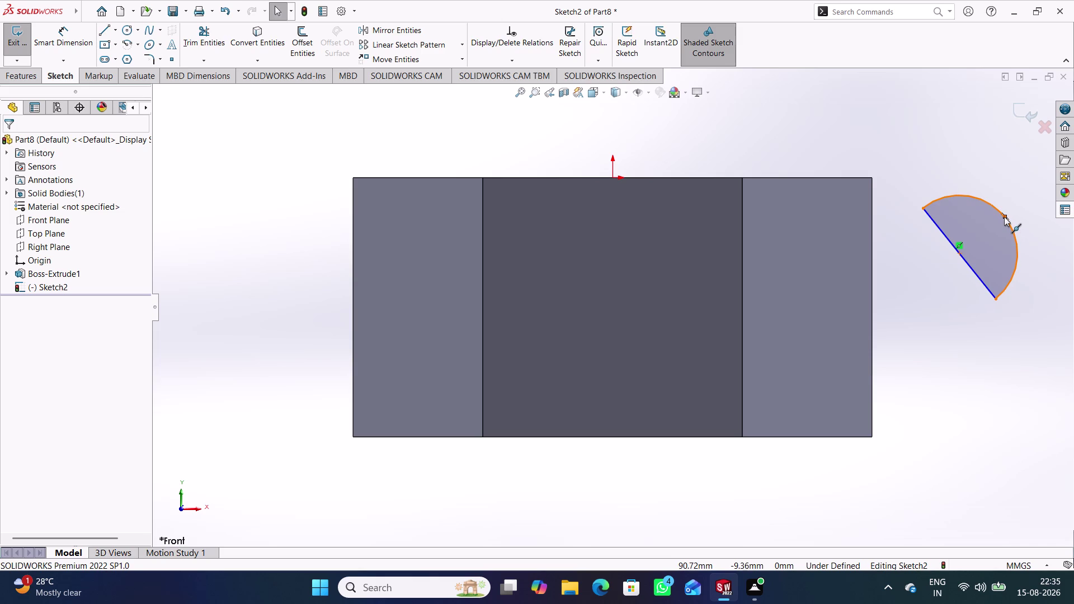
click(1005, 217)
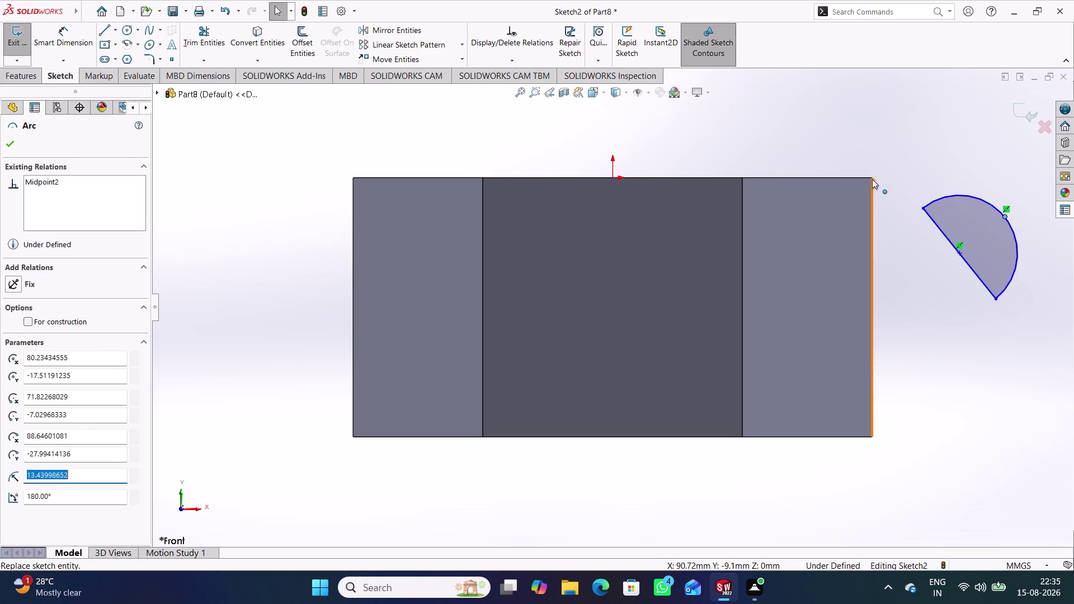
Attach the half-disc's lower endpoint to the nut's right side edge.
click(872, 178)
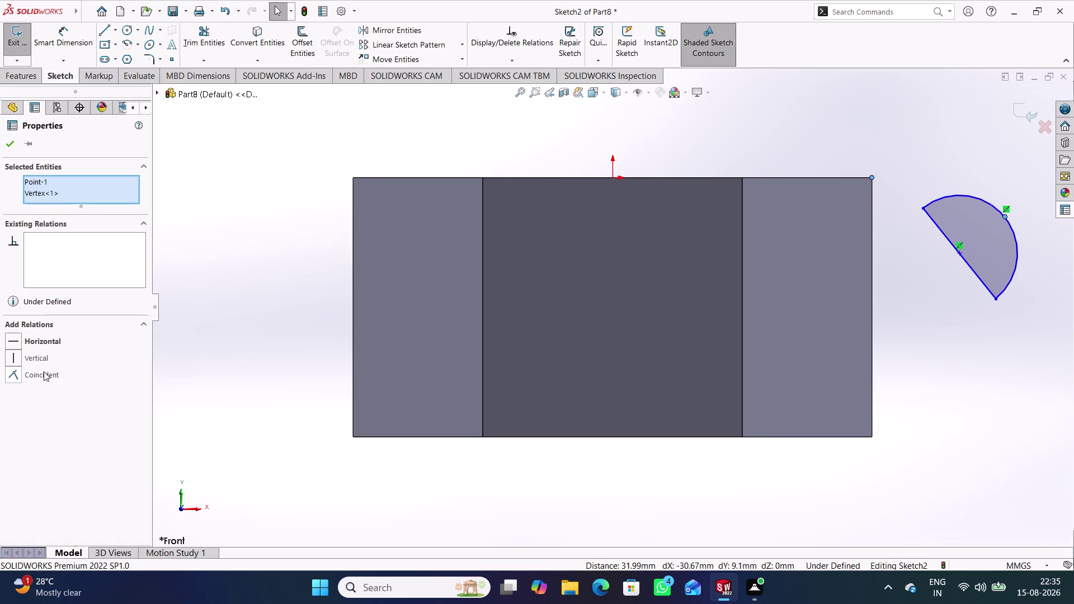
click(43, 376)
click(954, 427)
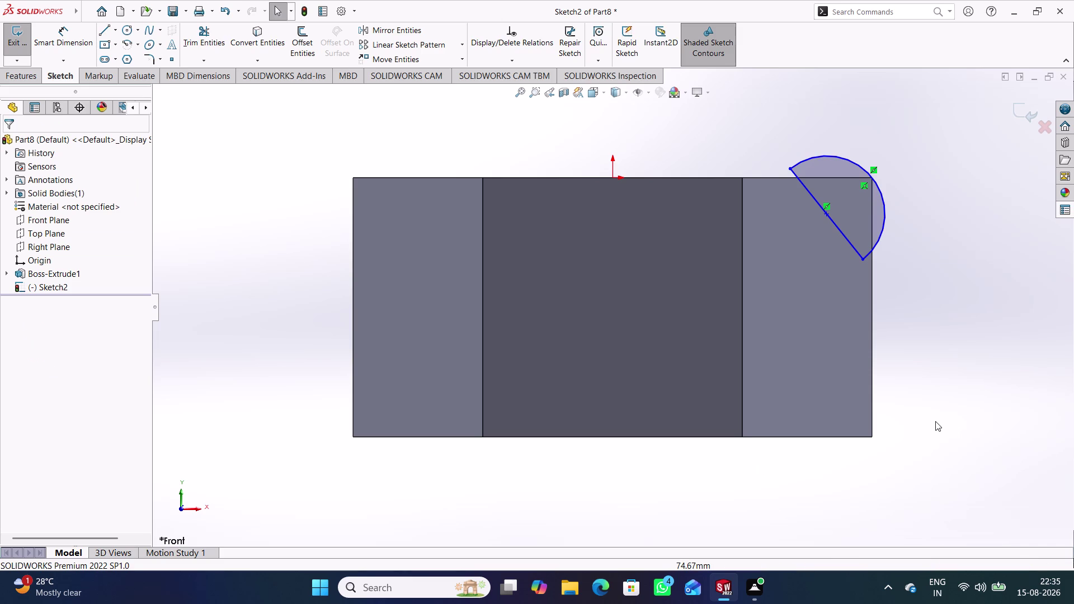
drag(862, 259, 895, 258)
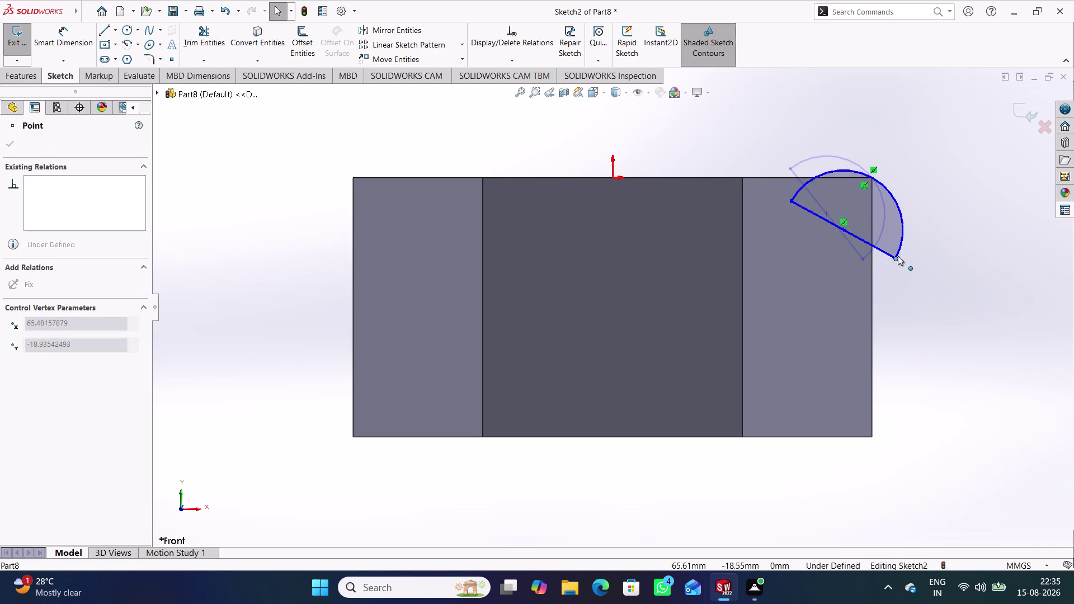
drag(896, 258, 871, 260)
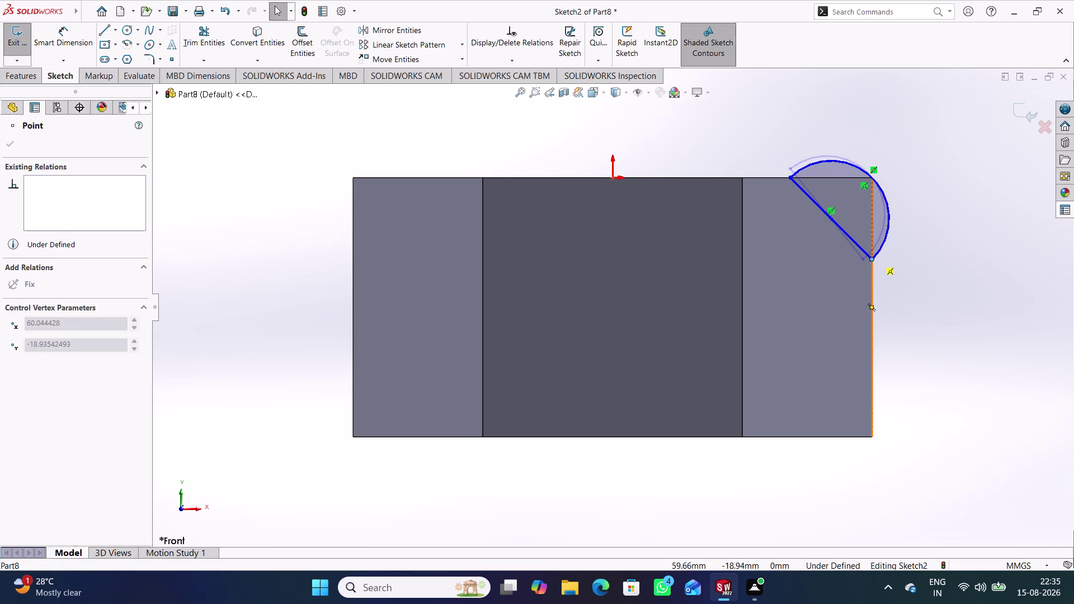
click(899, 266)
click(871, 260)
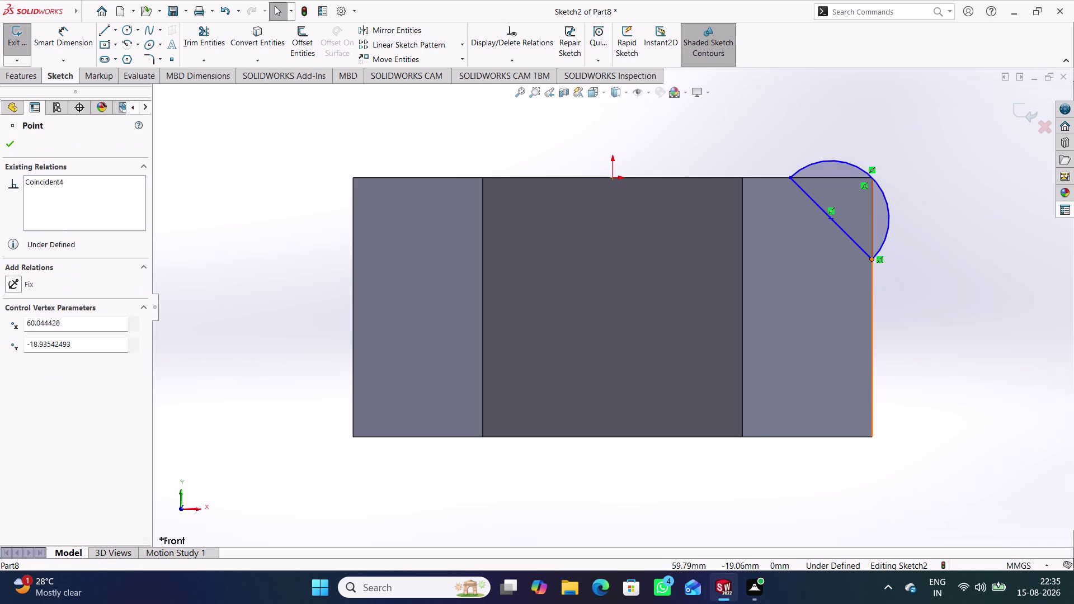
click(873, 273)
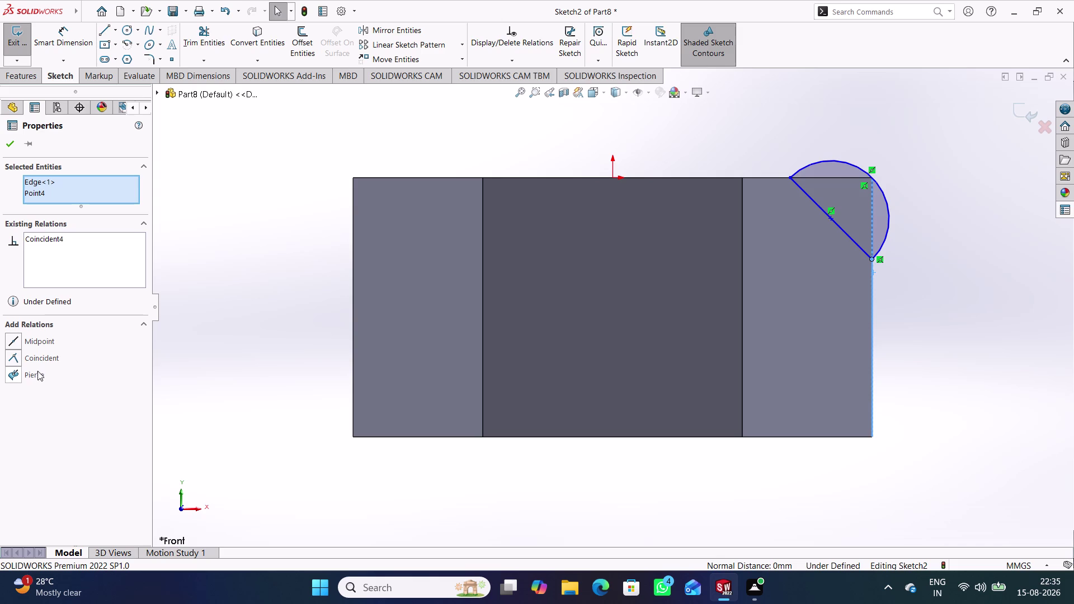
click(42, 356)
click(955, 327)
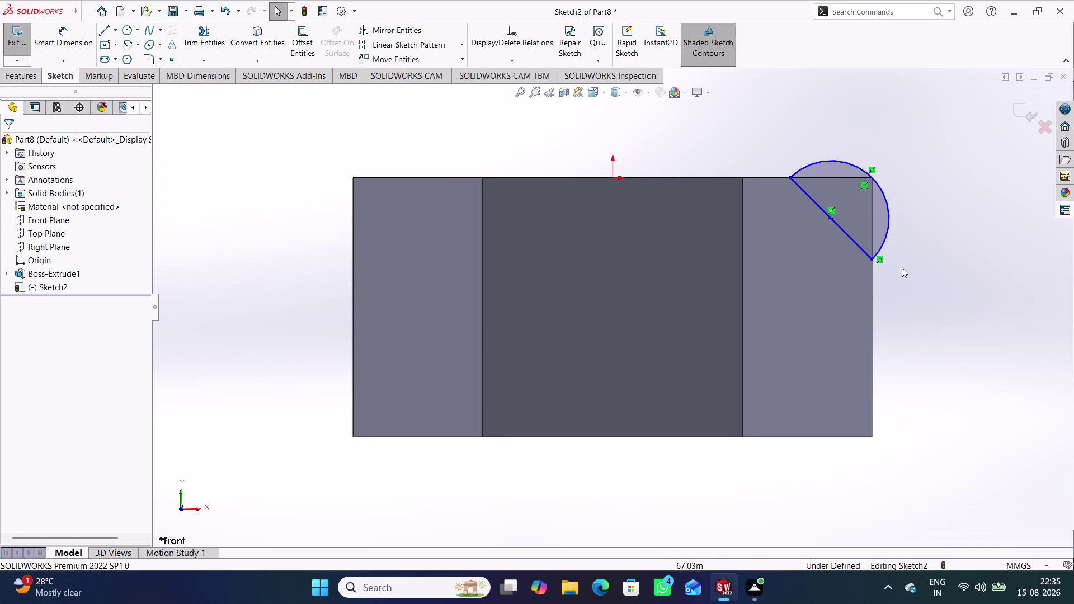
Make the arc's upper endpoint coincident with the nut's top edge.
click(790, 175)
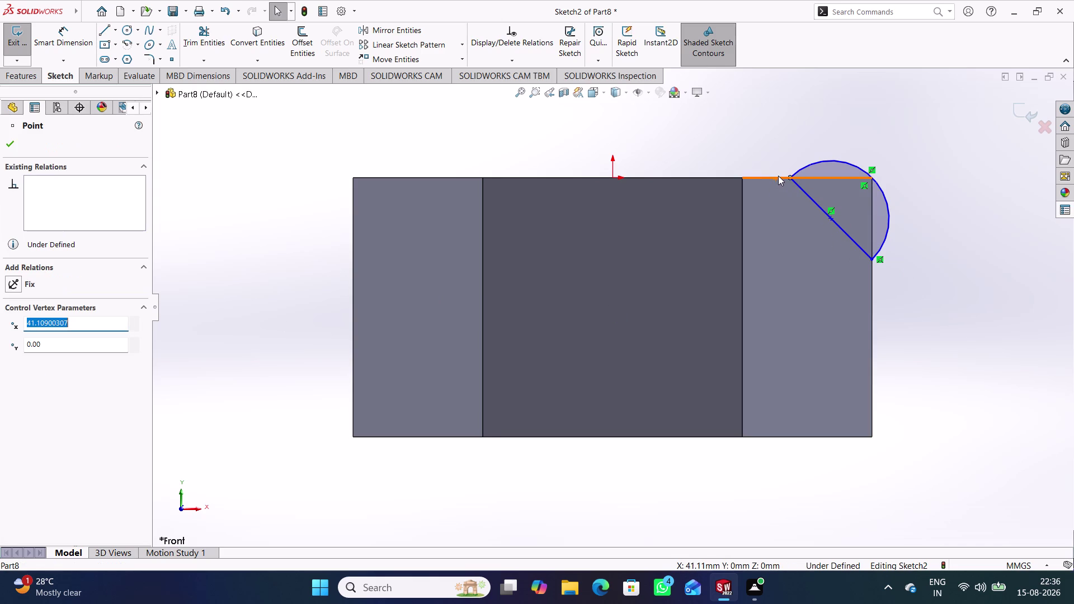
click(778, 176)
click(778, 179)
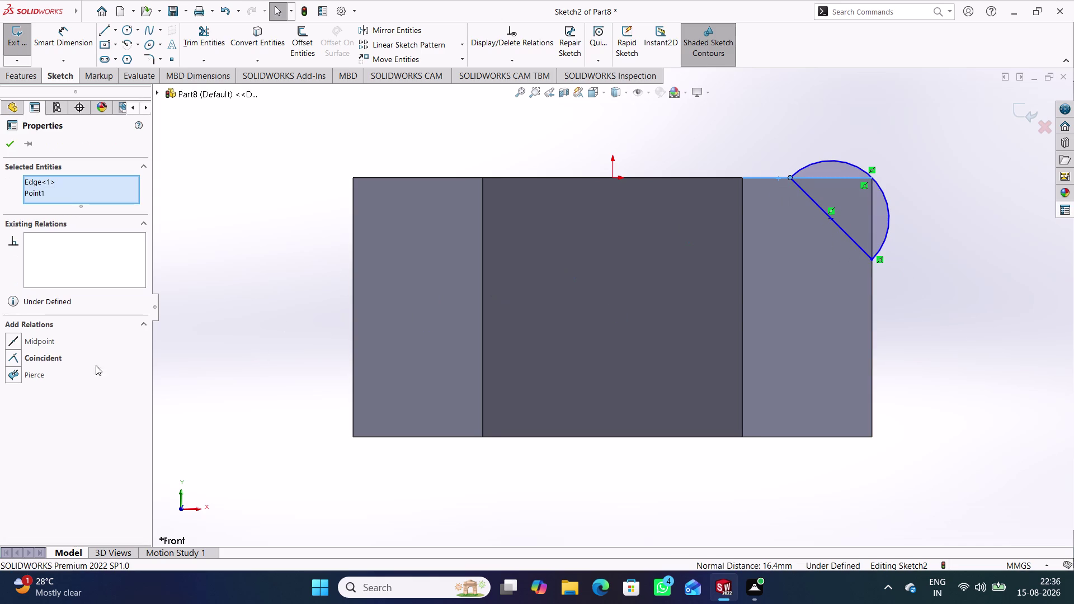
click(45, 357)
click(221, 343)
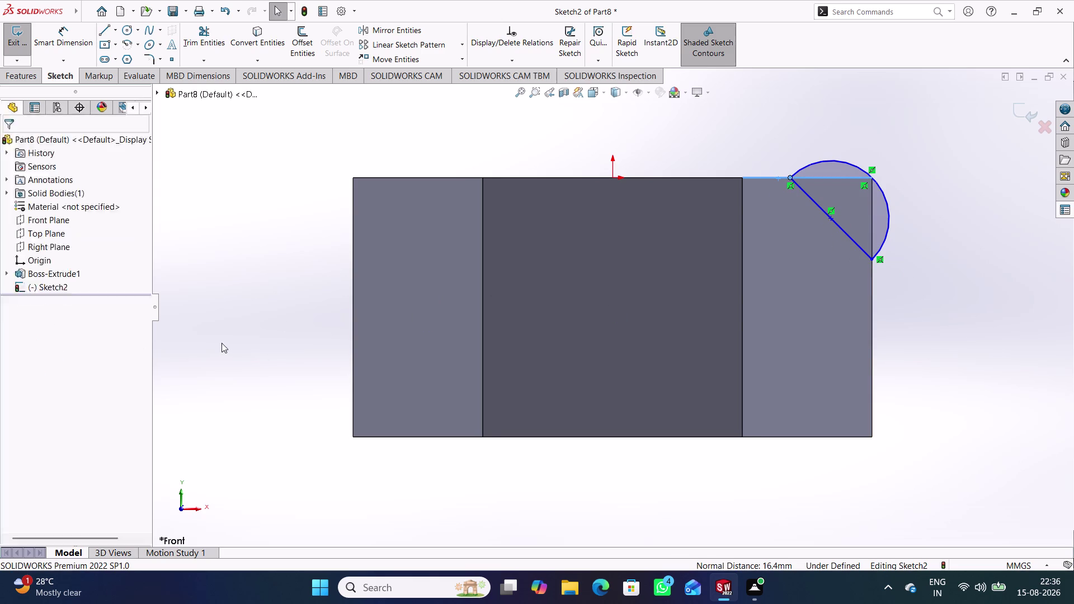
click(1068, 285)
Dimension the slot arc to radius 20 and exit Sketch2.
right_drag(988, 366, 901, 177)
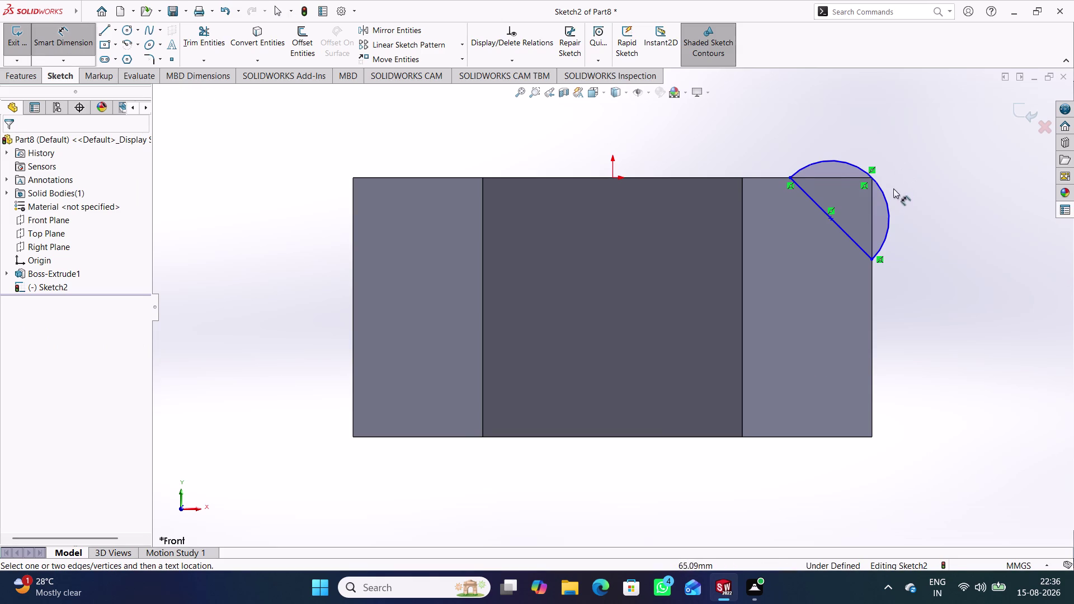
click(889, 198)
click(923, 156)
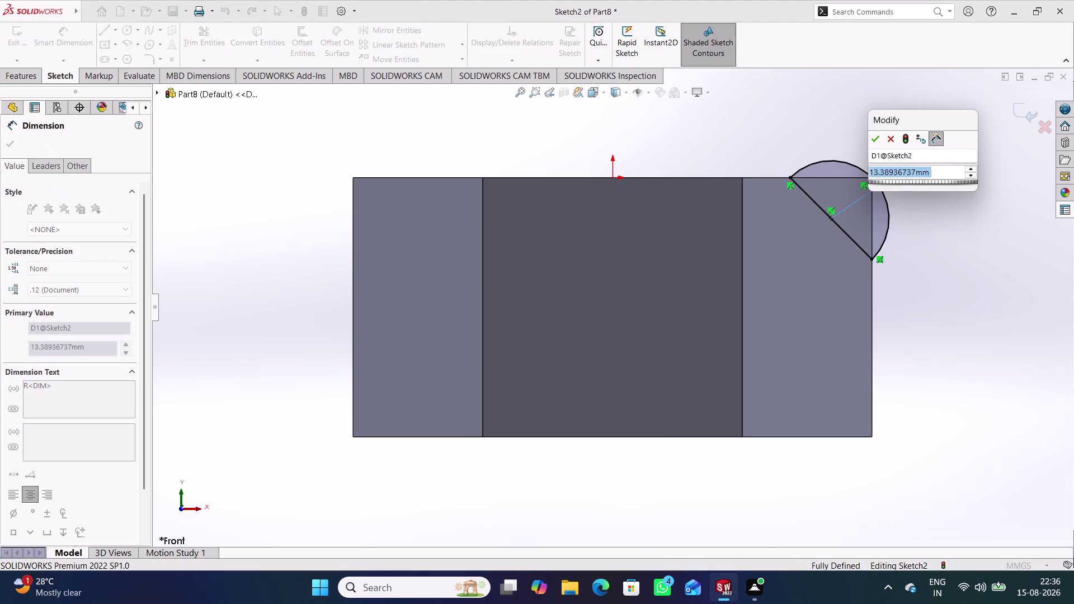
text(20)
key(Return)
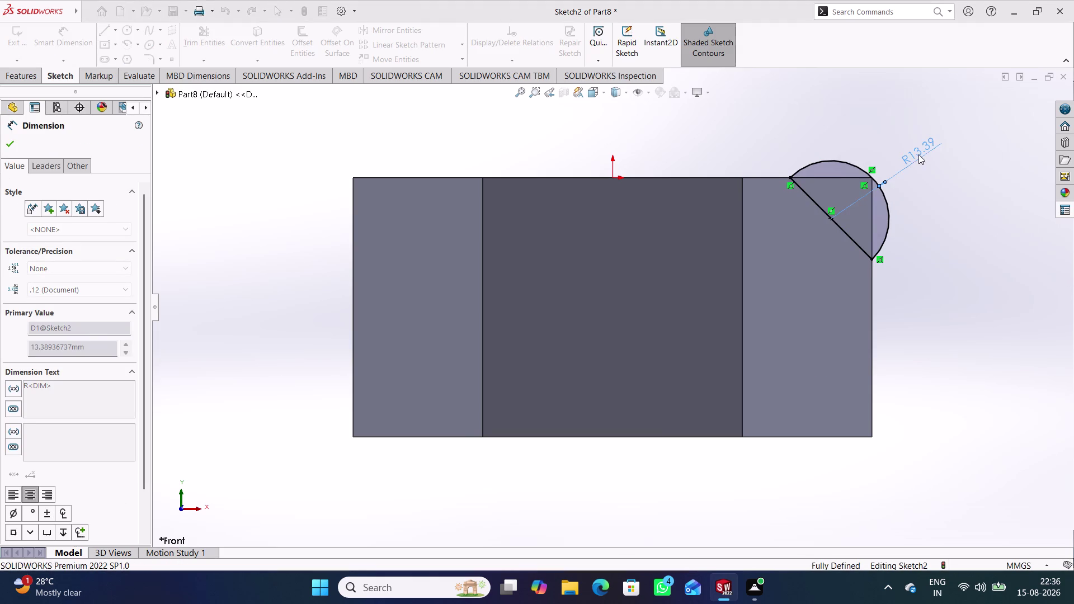
click(948, 284)
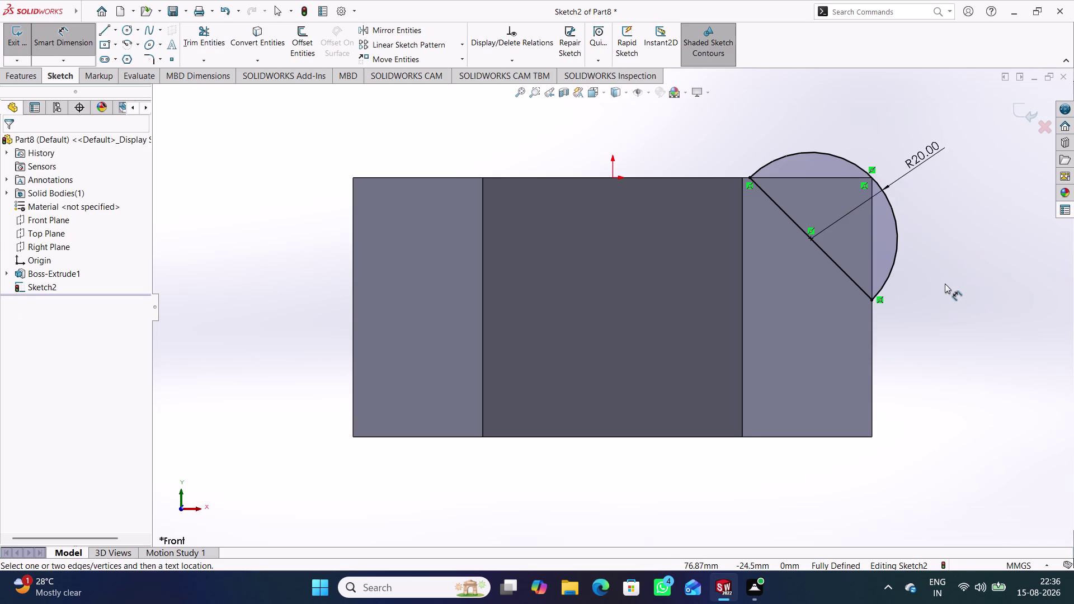
click(1024, 118)
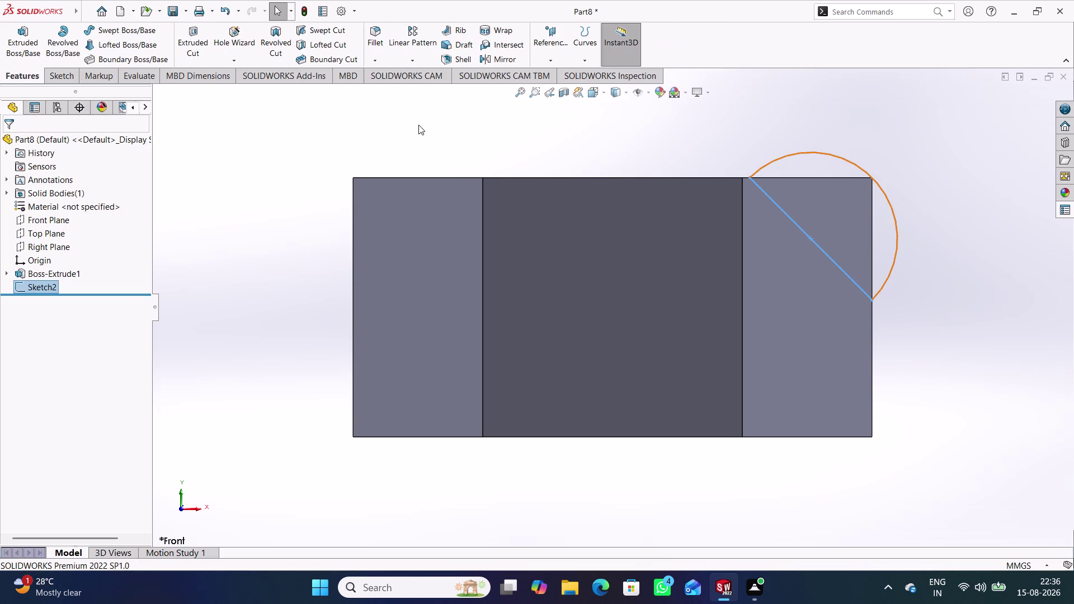
Turn on View Temporary Axes to show the nut's central axis.
middle_drag(451, 120, 452, 162)
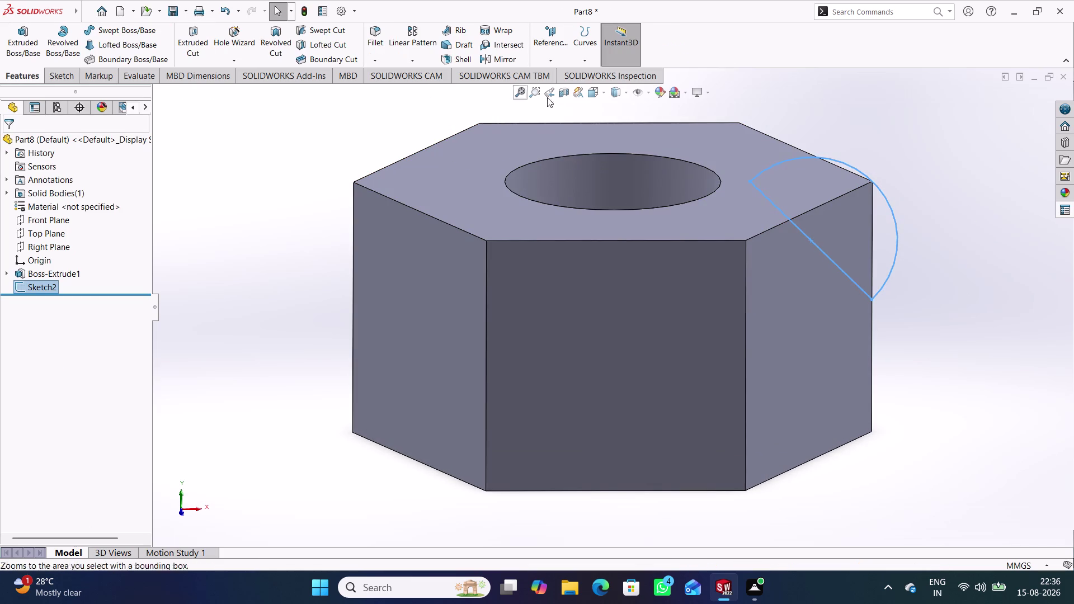
click(652, 94)
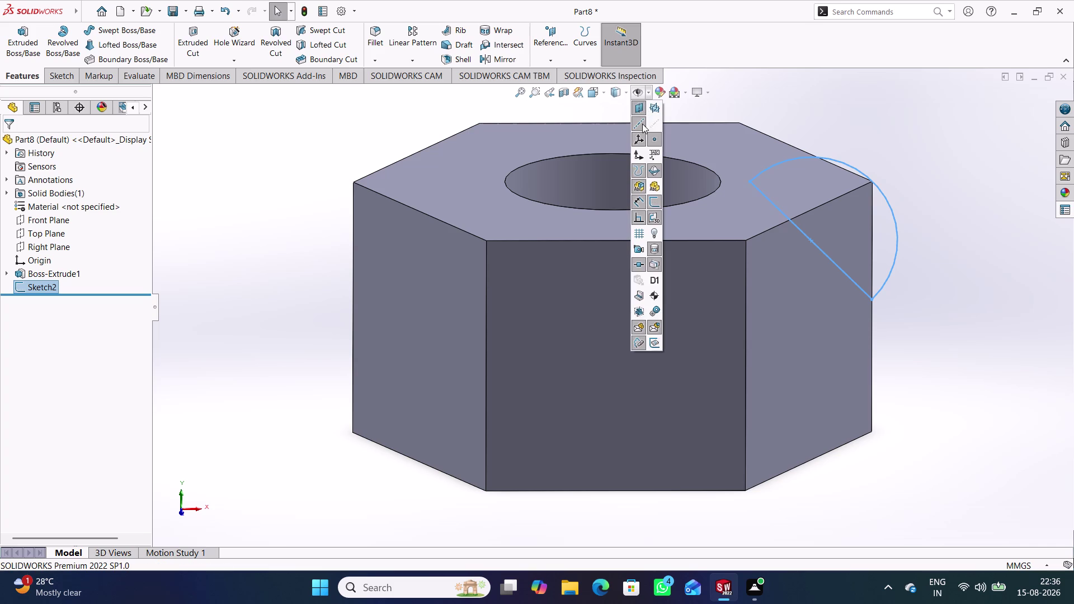
click(655, 121)
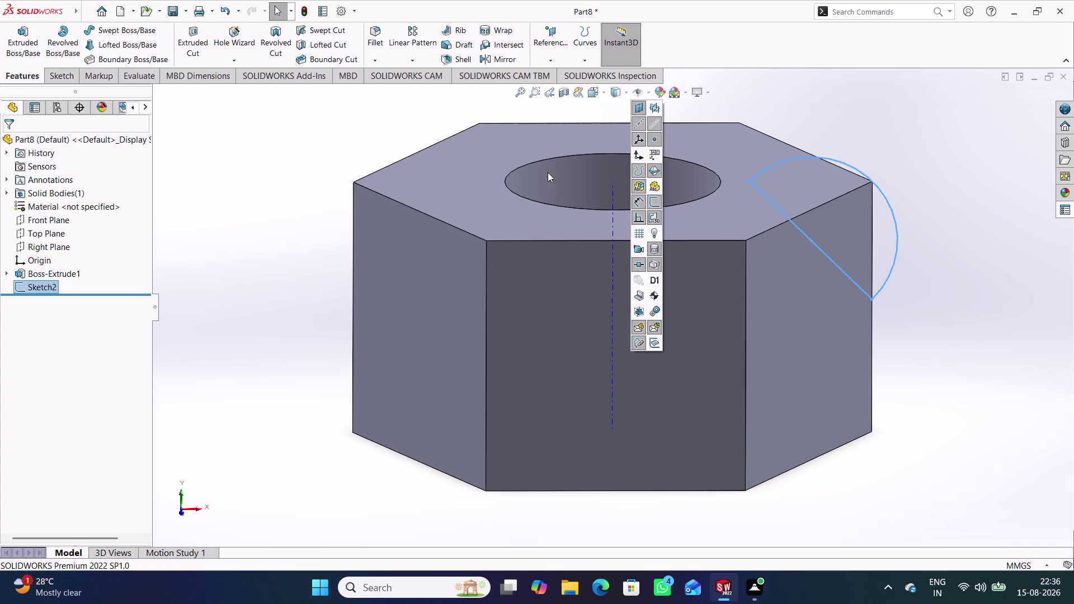
click(595, 169)
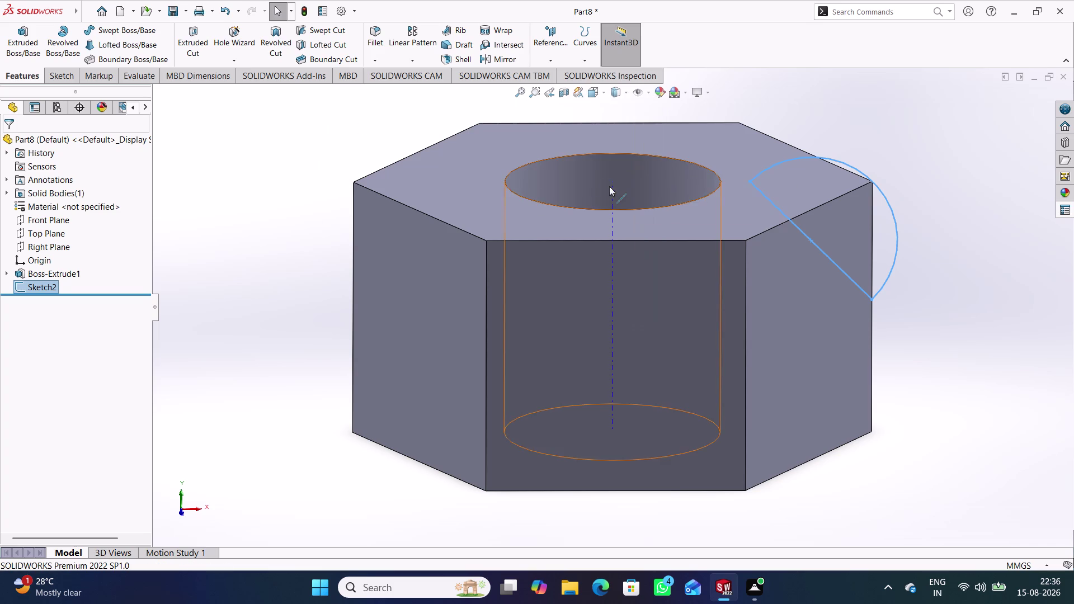
click(612, 190)
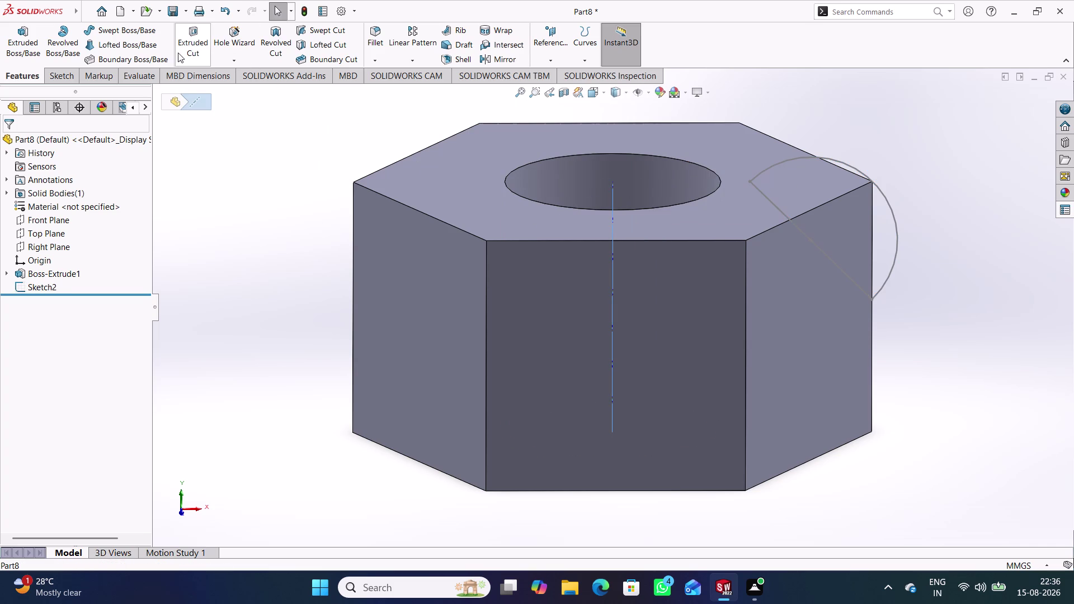
Twice start a revolve feature and discard the empty sketches it creates.
click(275, 46)
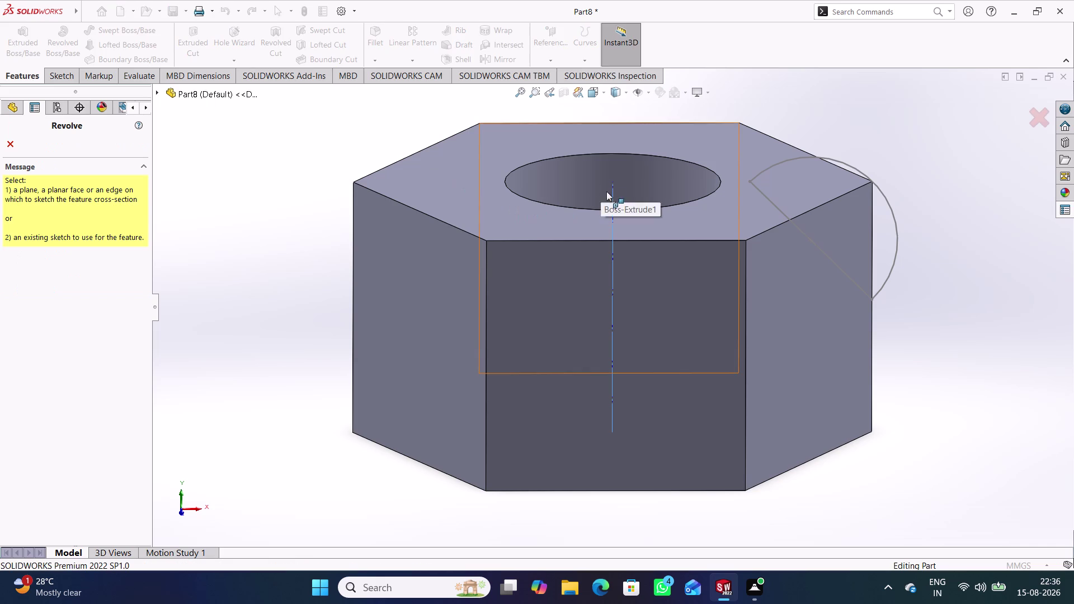
click(613, 188)
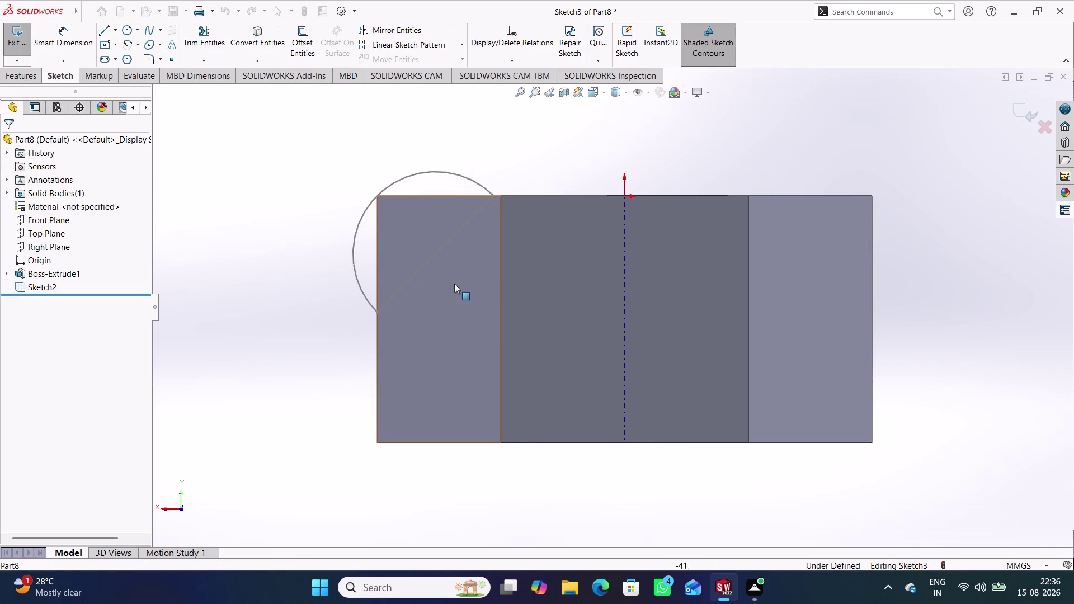
click(1030, 114)
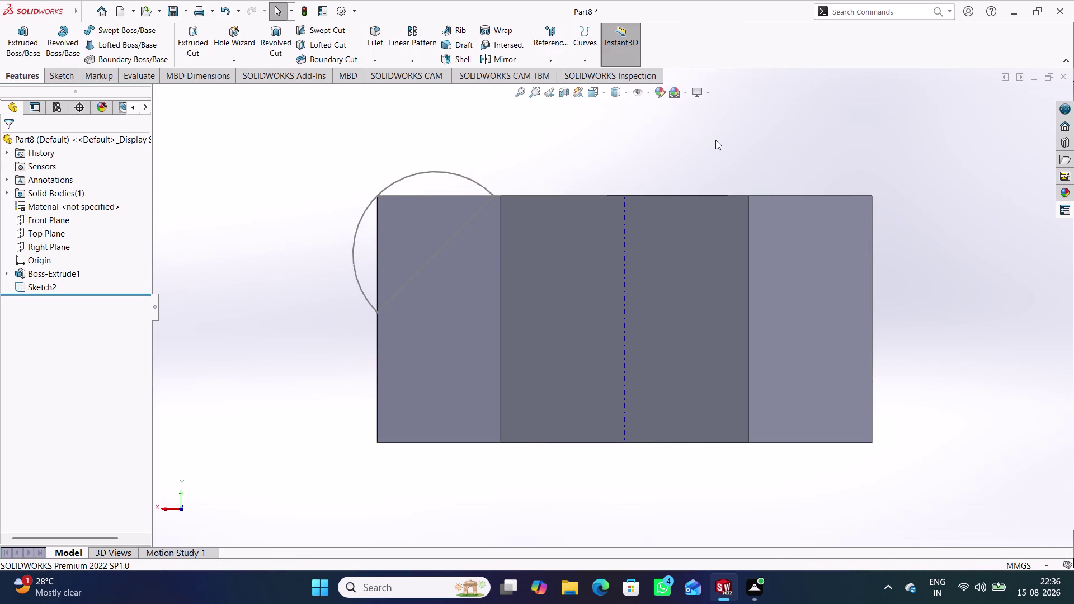
click(719, 139)
middle_drag(722, 140, 713, 218)
click(857, 188)
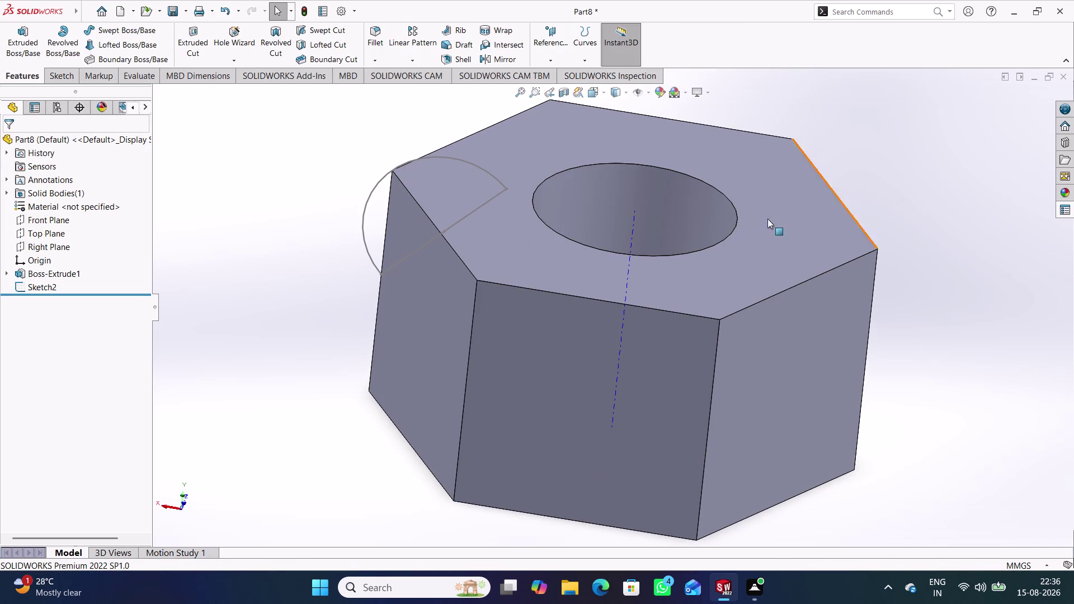
click(280, 48)
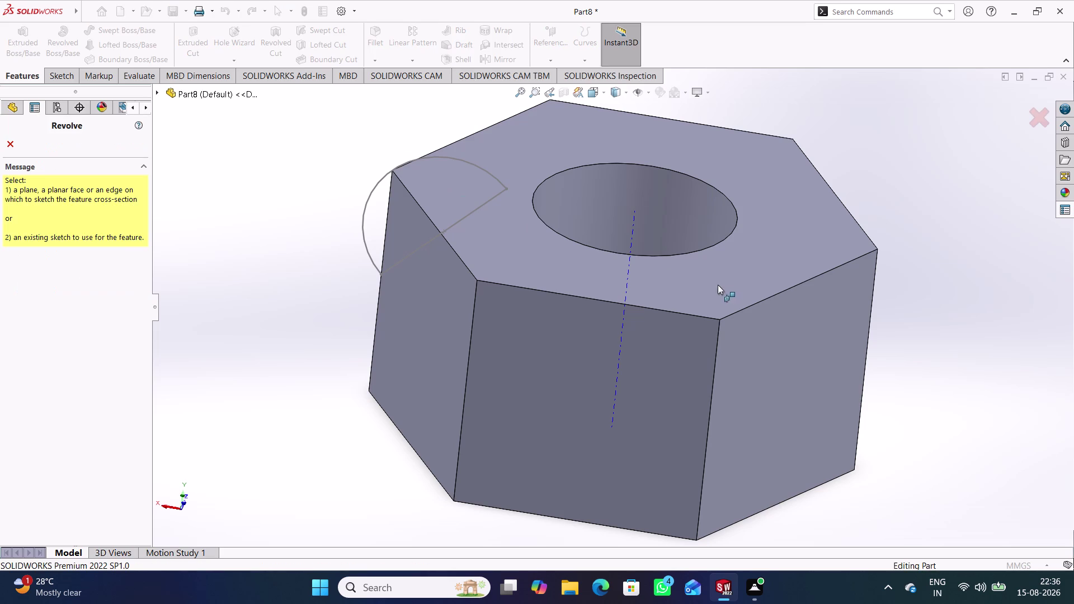
click(634, 217)
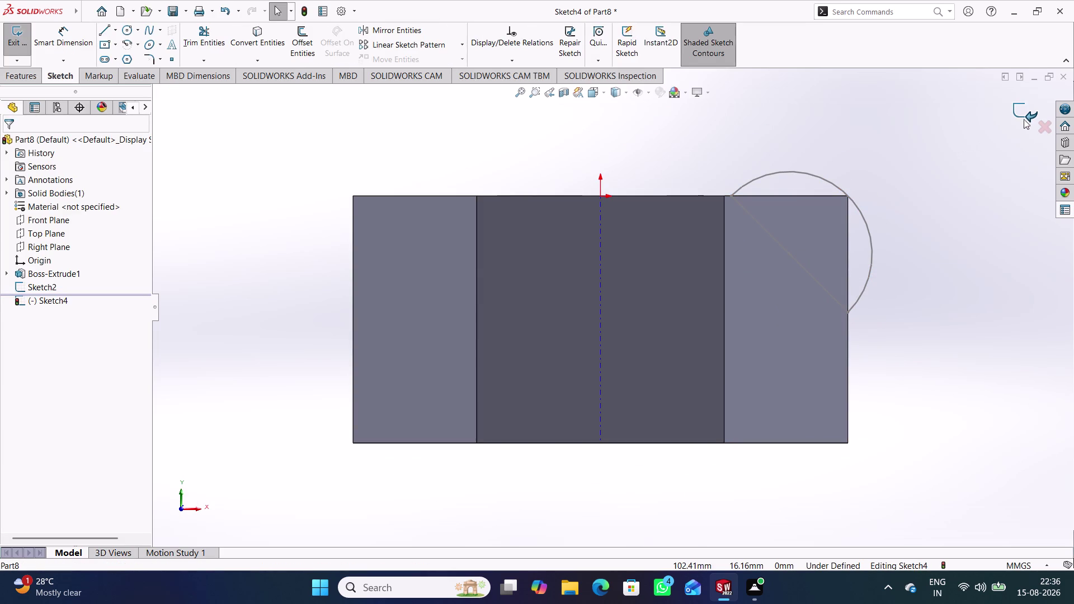
click(1022, 119)
click(780, 138)
Select Sketch2 and start a Revolved Cut from it.
middle_drag(785, 136, 788, 205)
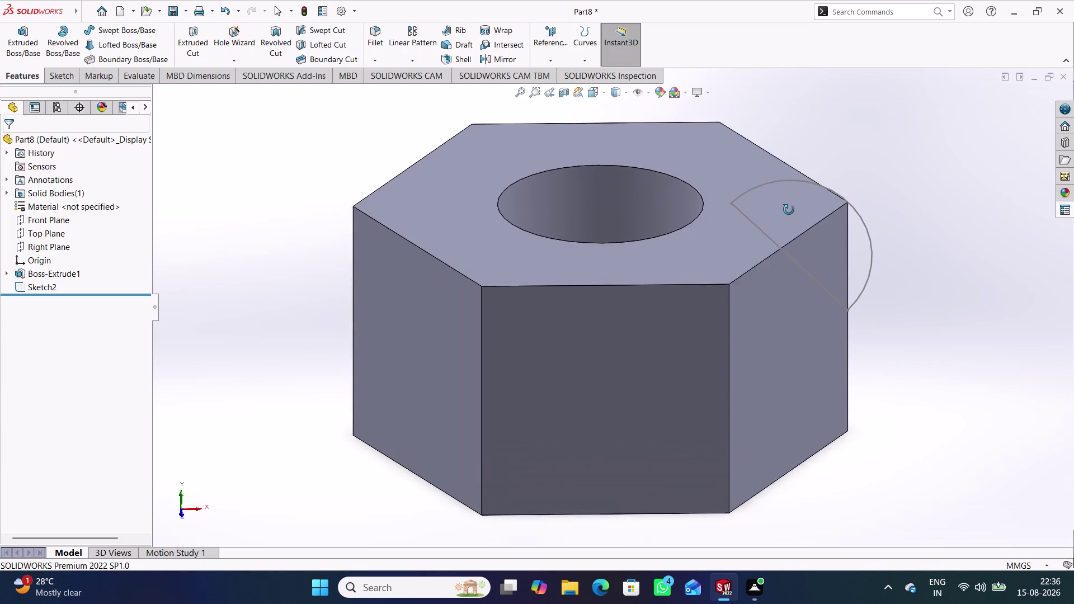
middle_drag(788, 206, 791, 217)
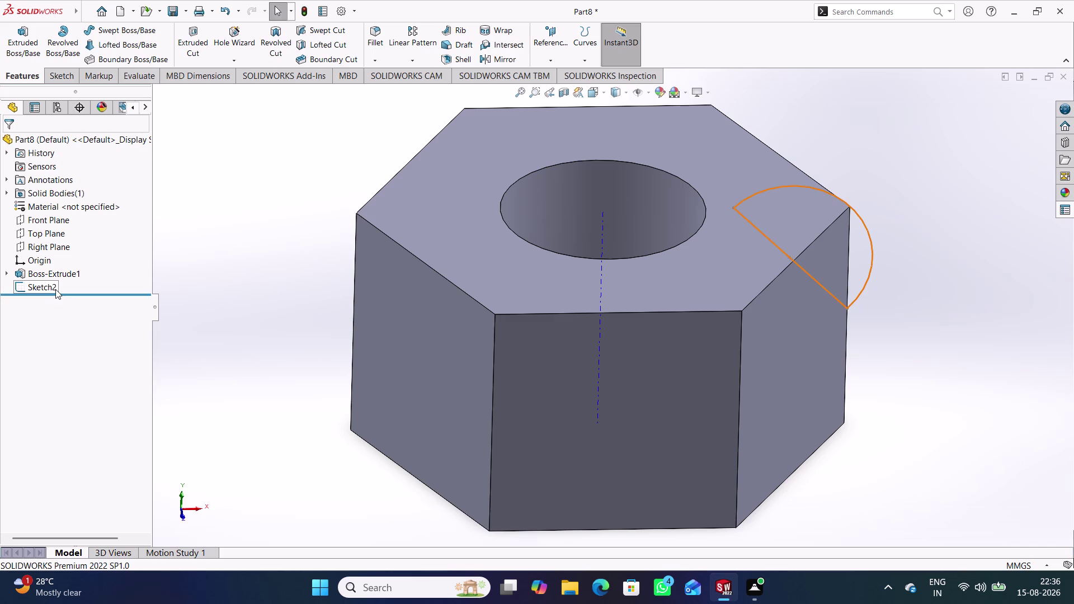
click(55, 289)
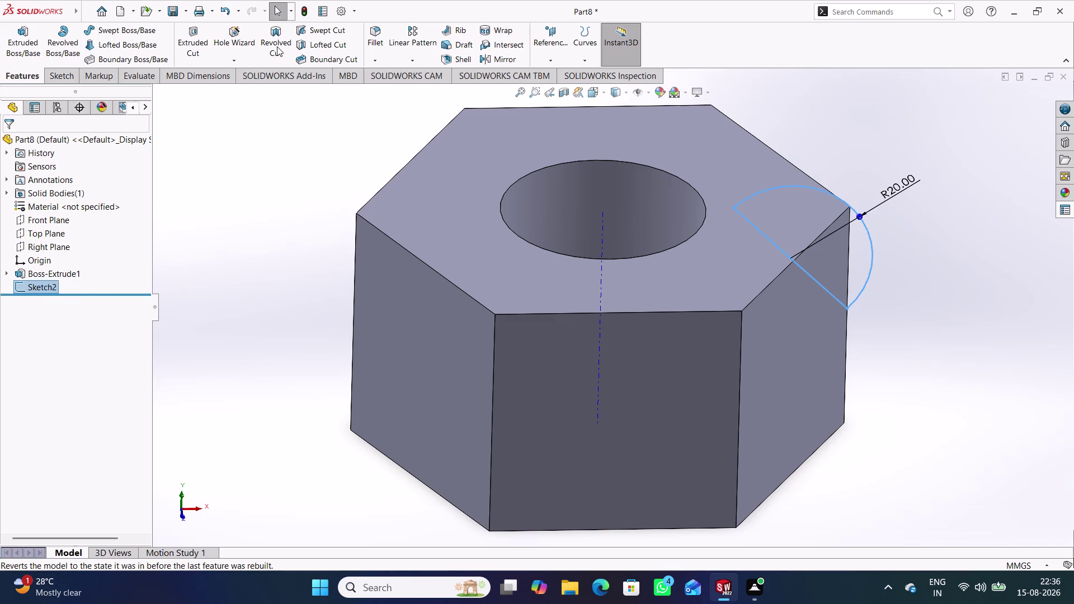
click(277, 47)
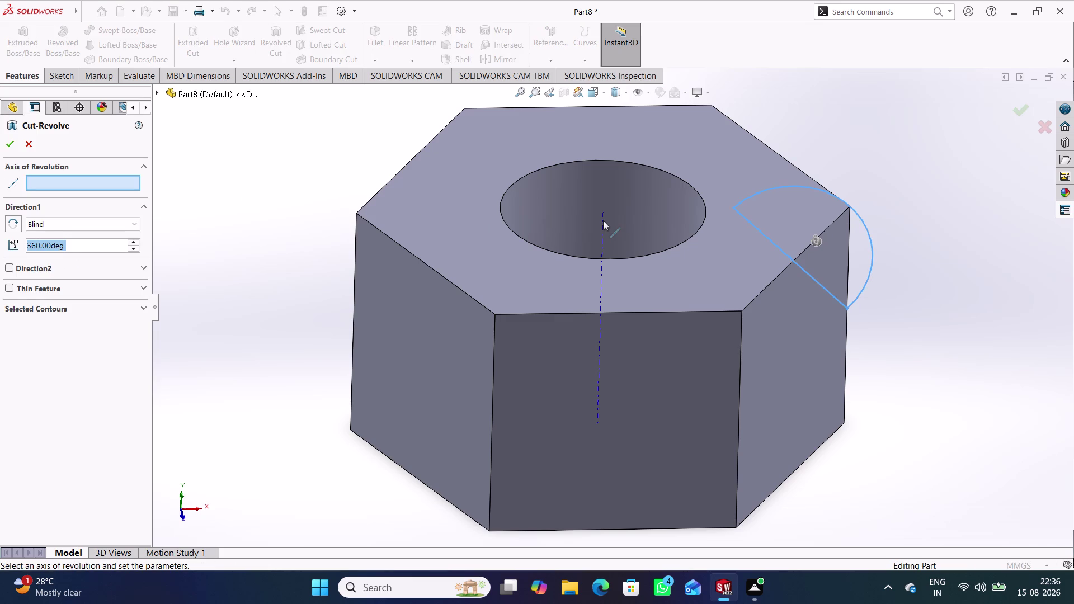
Revolve-cut the slot 360° about the central axis, inspect the coned top, then undo.
click(603, 221)
middle_drag(808, 413, 794, 317)
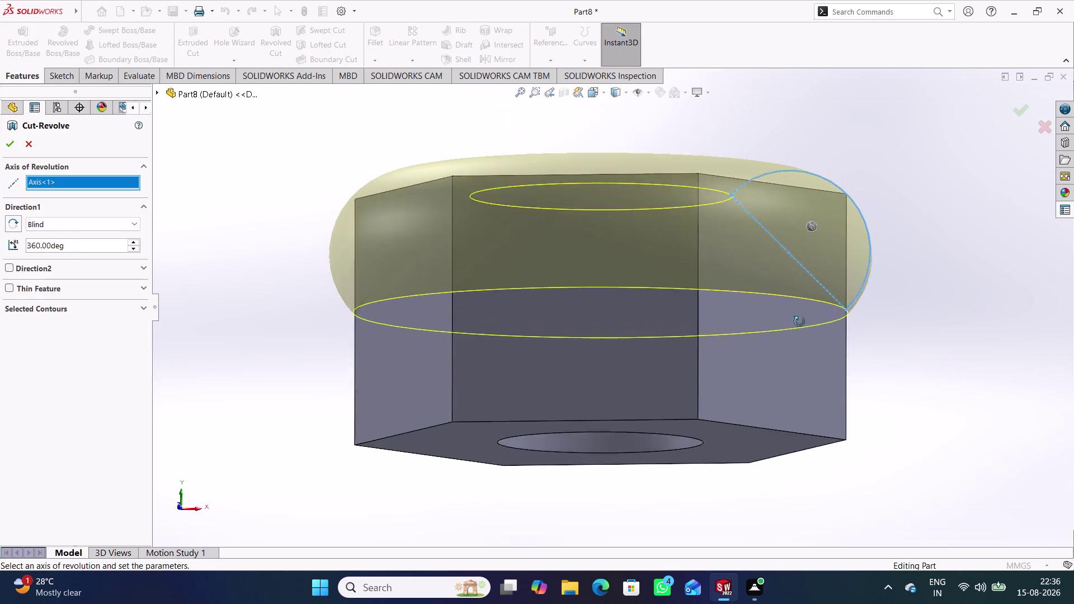
middle_drag(794, 317, 817, 350)
click(8, 141)
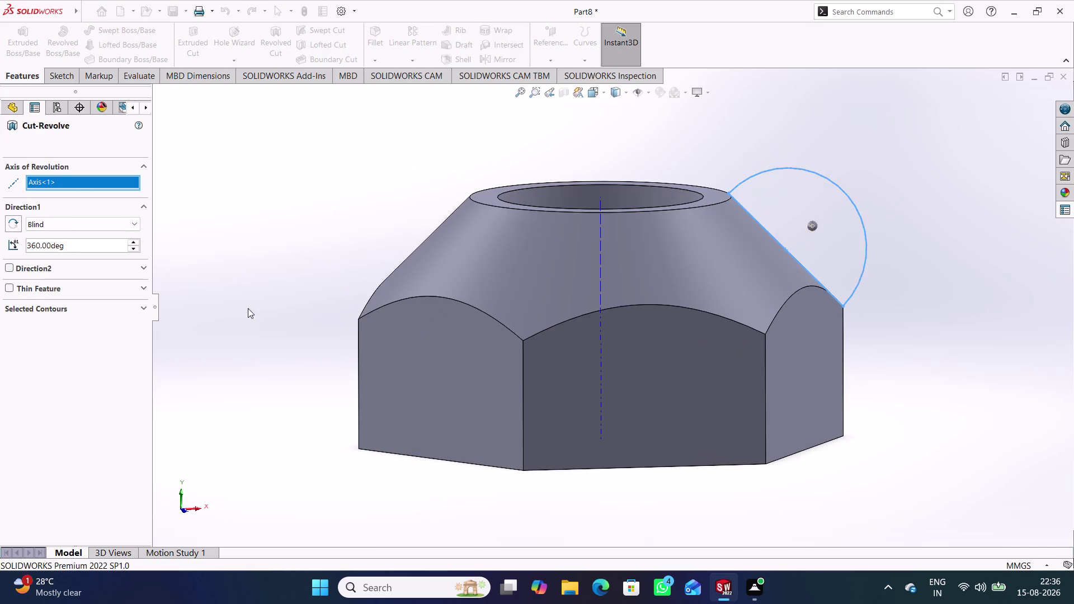
middle_drag(280, 332, 283, 322)
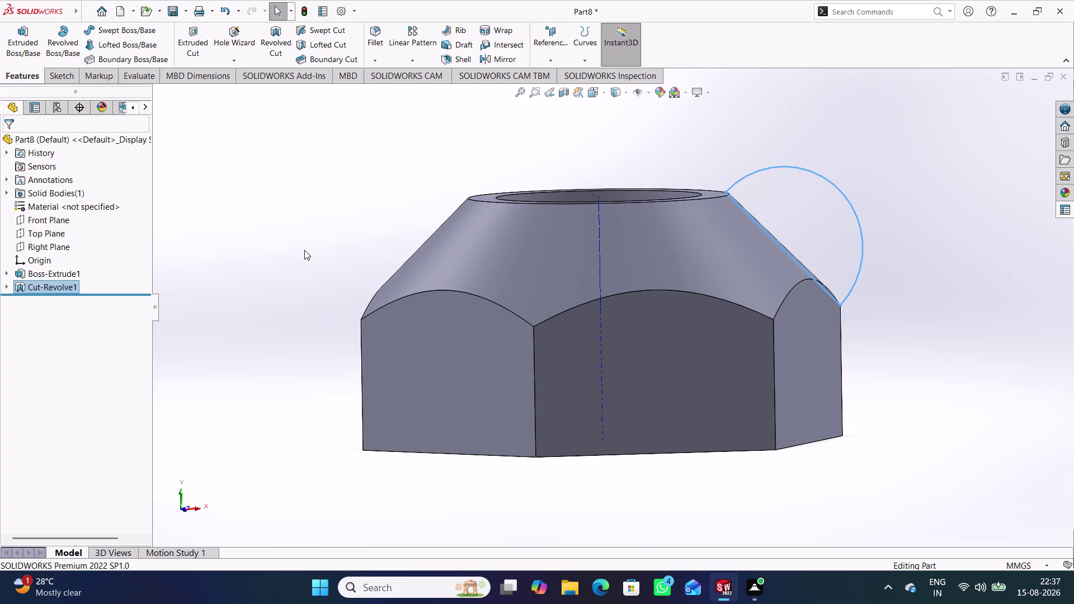
key(ctrl+z)
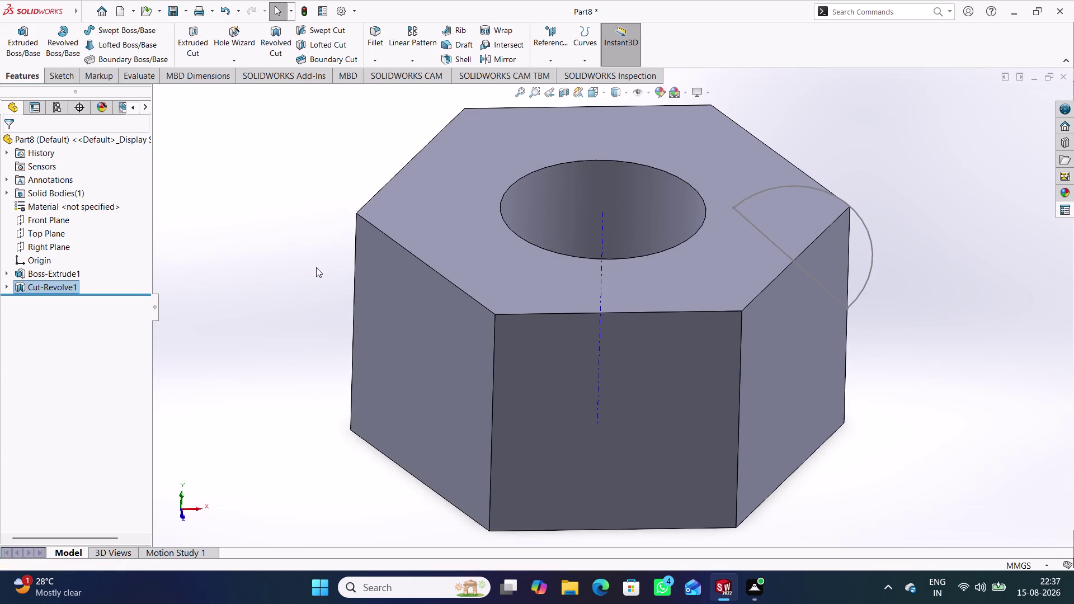
Edit Sketch2 and delete the R20 radius dimension and the arc.
click(304, 294)
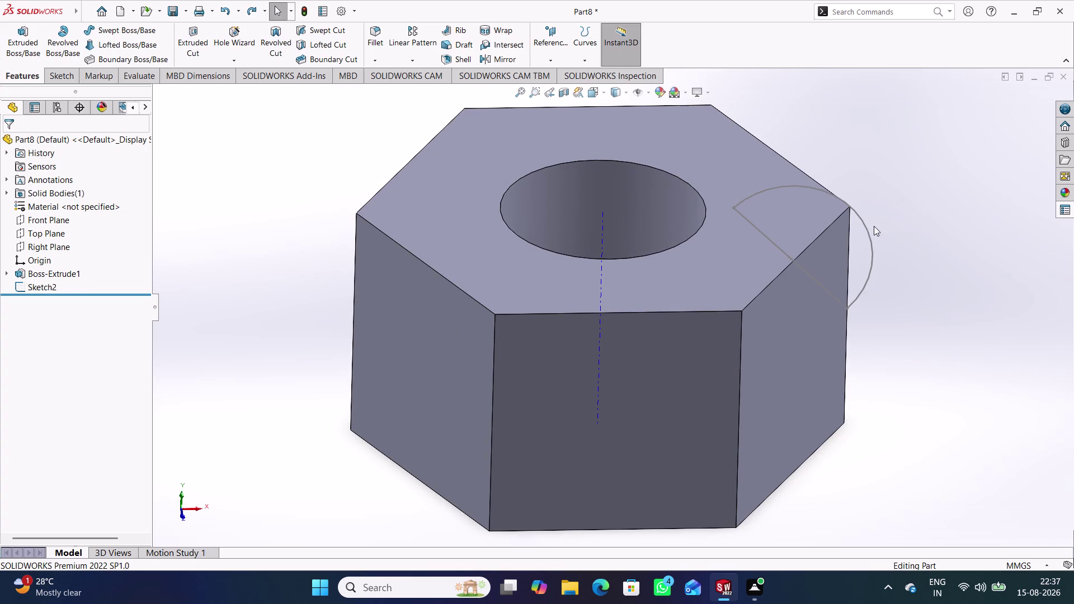
double_click(866, 224)
click(915, 275)
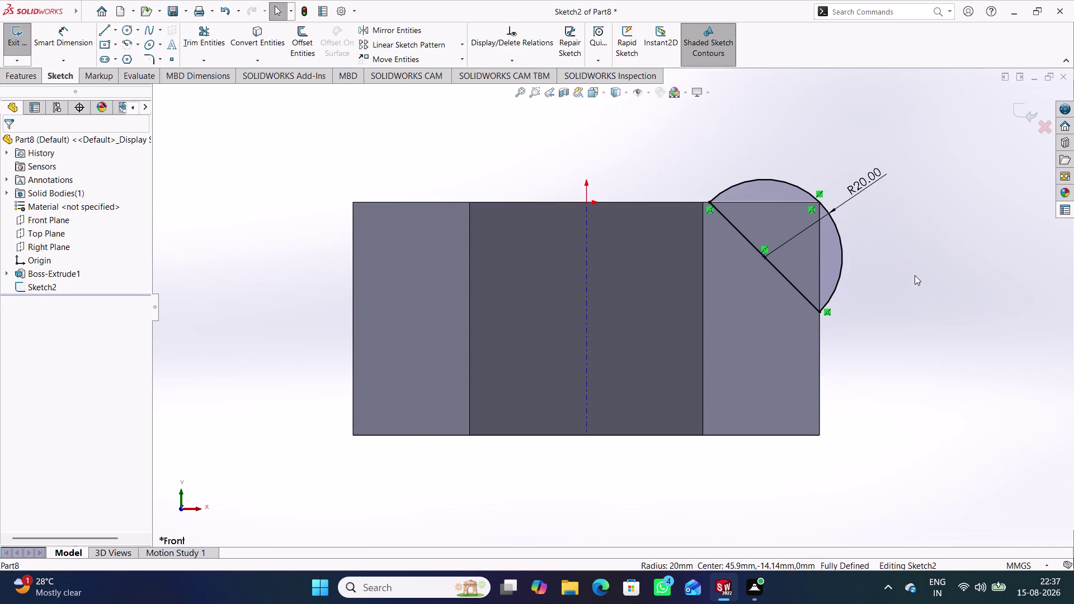
right_click(860, 183)
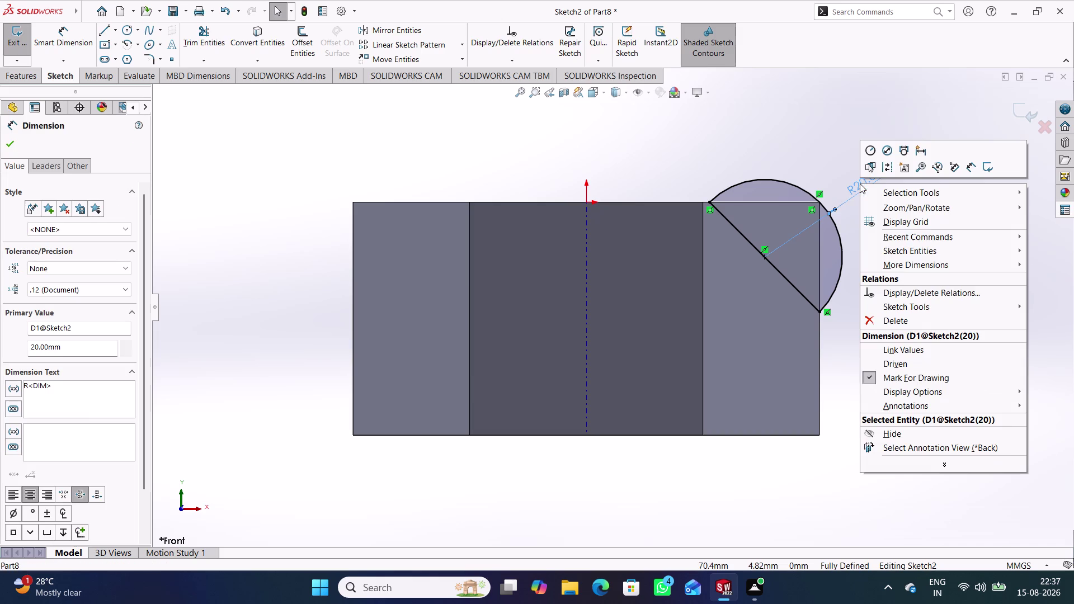
click(899, 322)
click(907, 282)
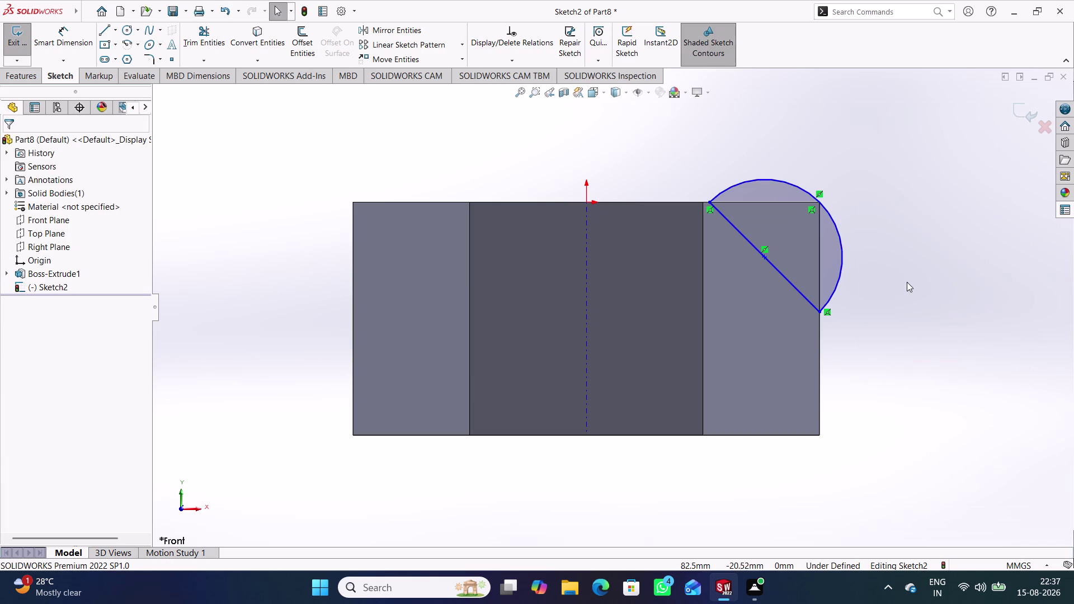
right_click(835, 224)
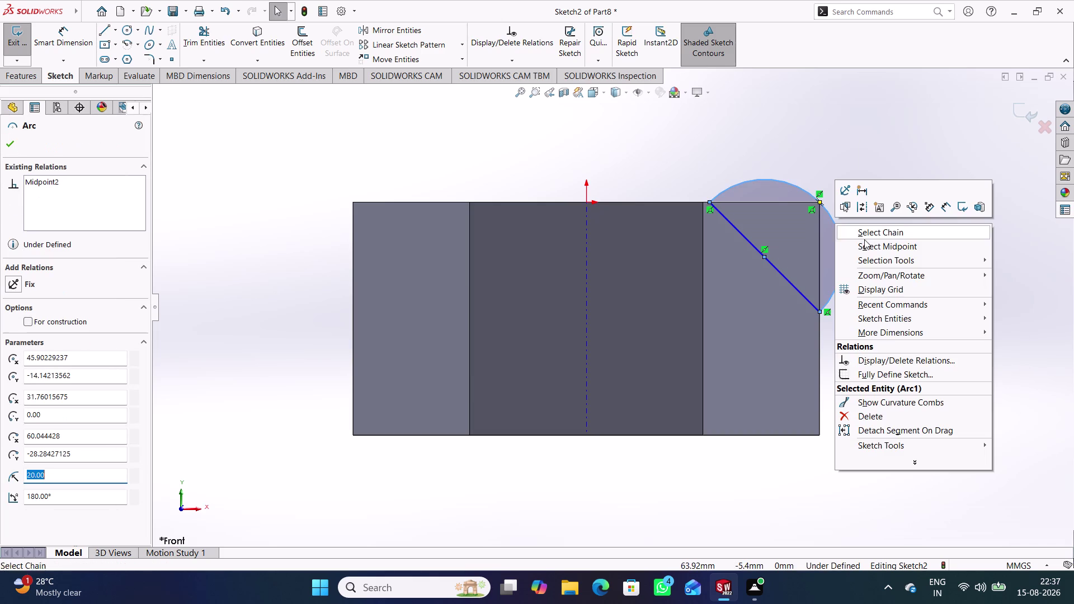
click(855, 415)
click(887, 321)
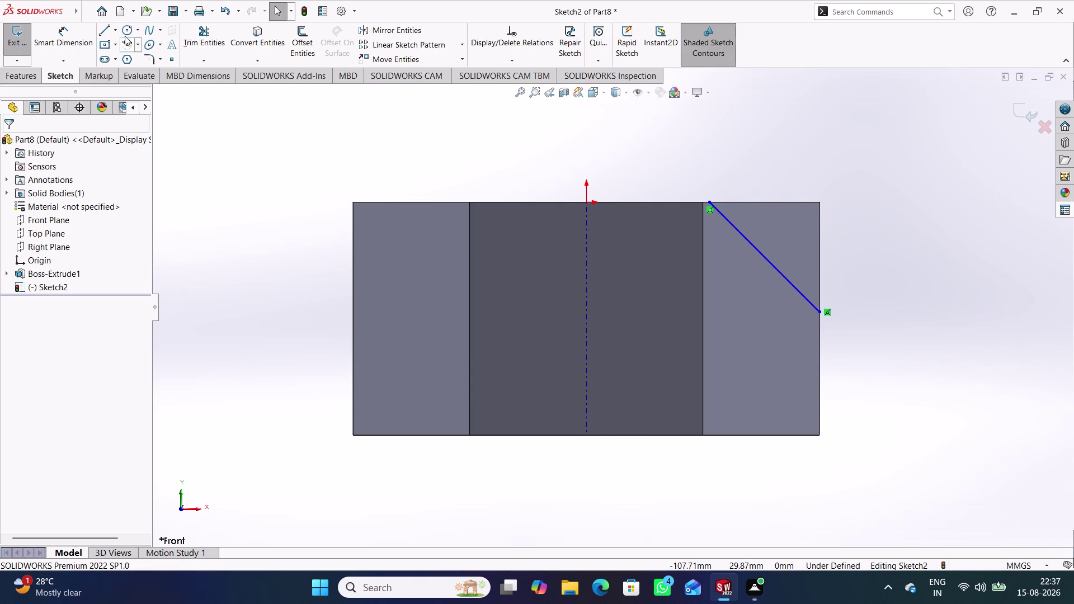
Draw a horizontal and a vertical line closing a corner triangle.
click(107, 28)
click(707, 200)
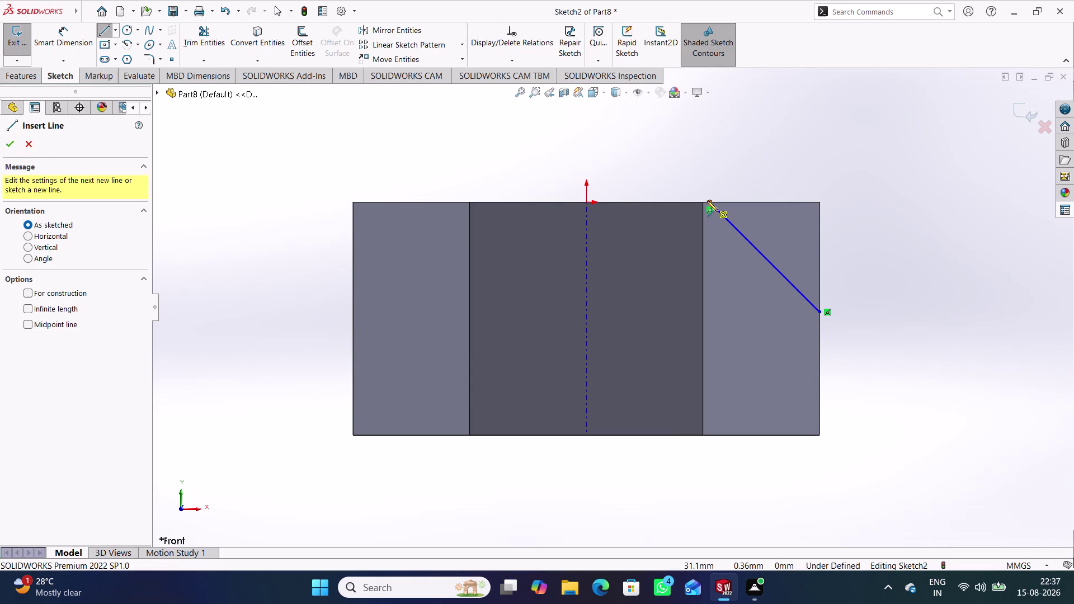
click(819, 202)
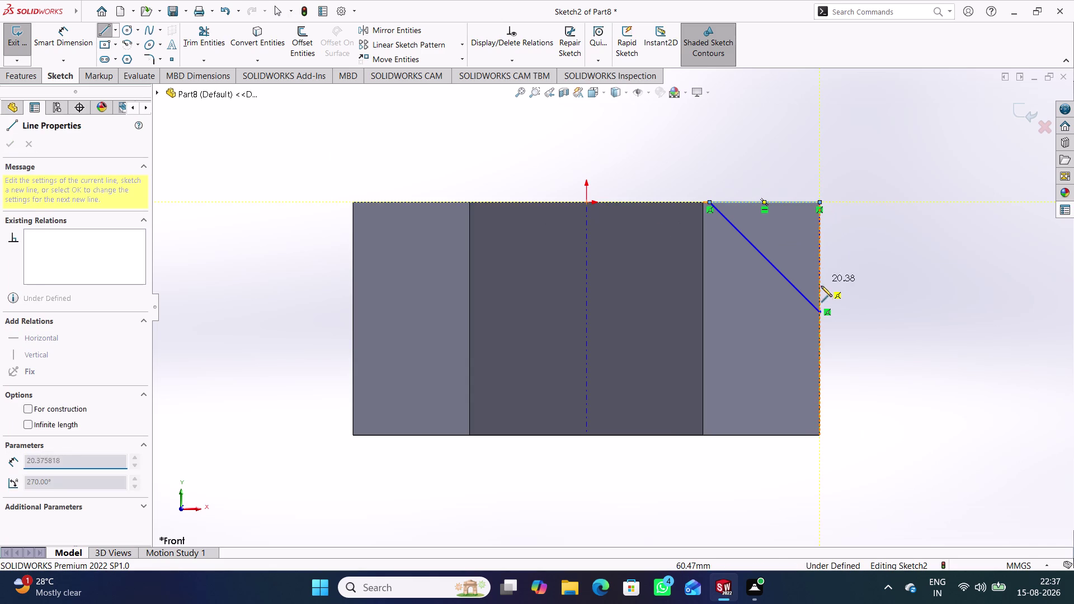
click(820, 311)
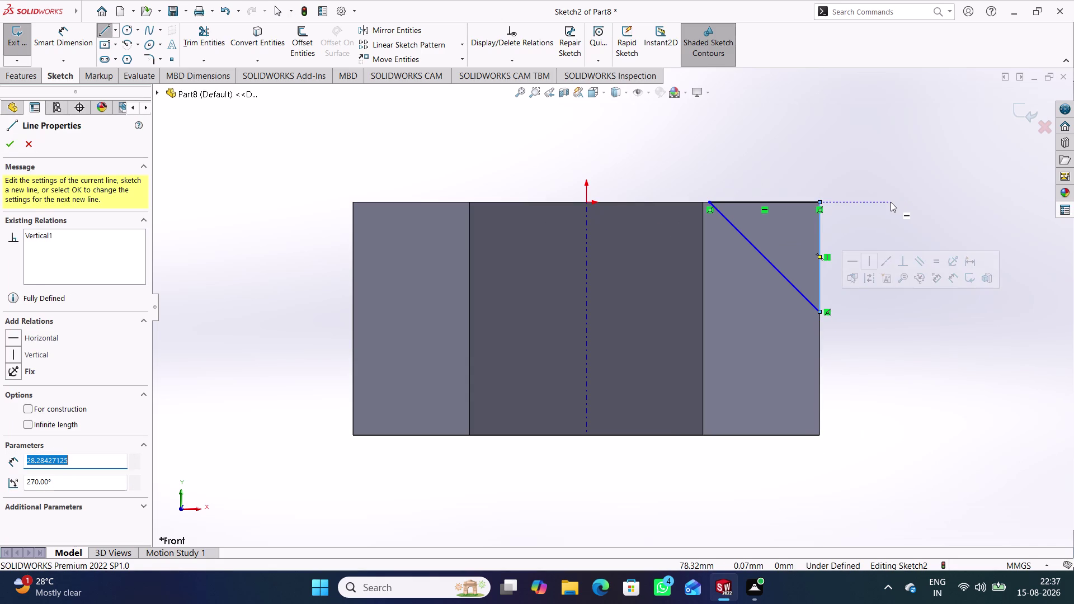
right_click(891, 202)
click(915, 209)
click(882, 302)
right_drag(879, 376, 884, 254)
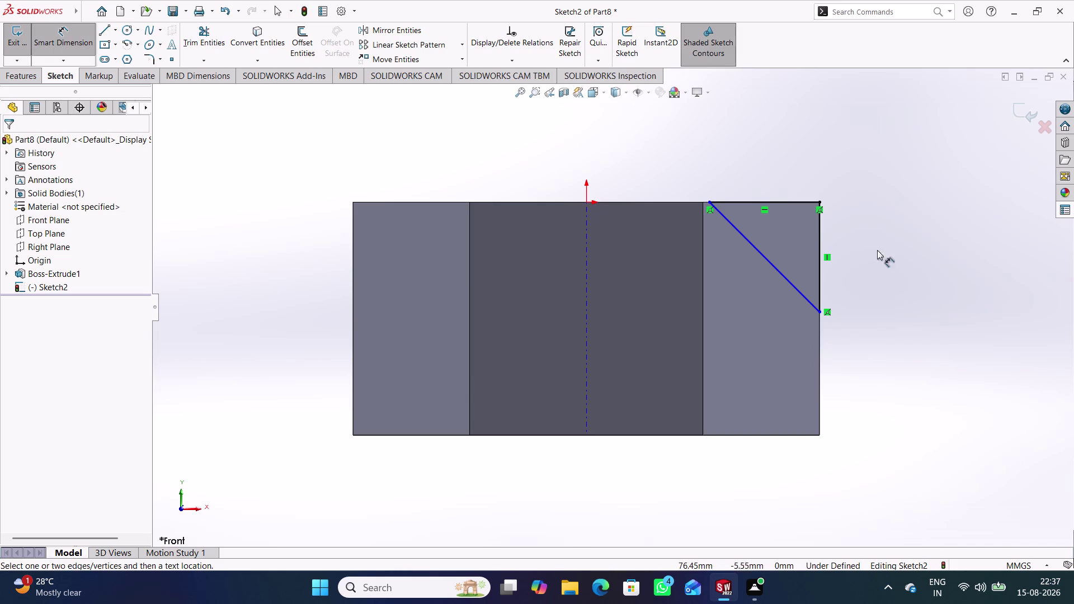
Dimension both triangle legs to 10 mm and exit the sketch.
click(820, 279)
click(850, 260)
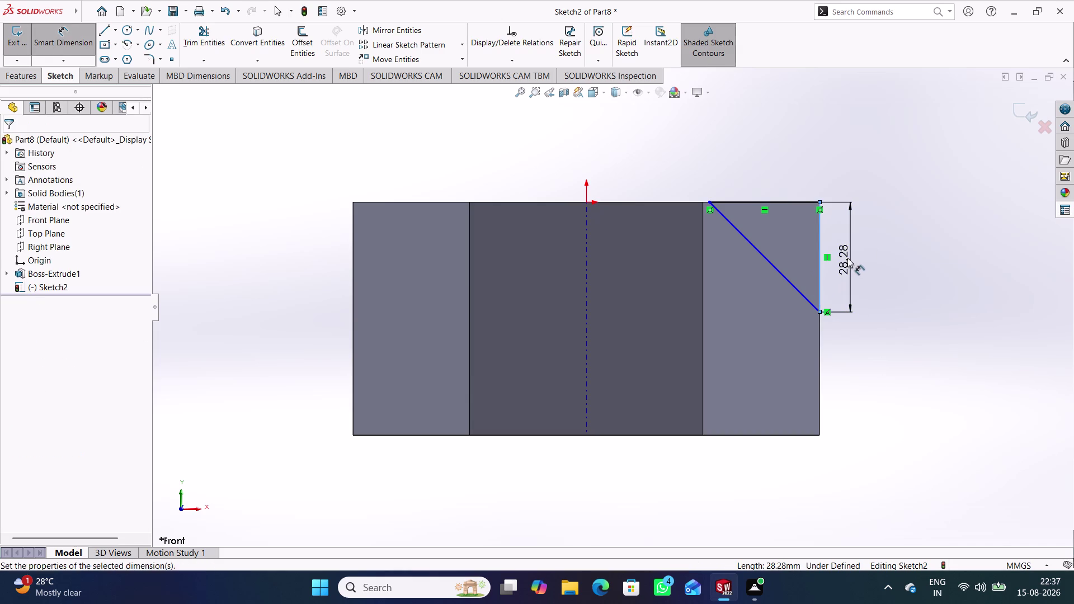
text(10)
key(Return)
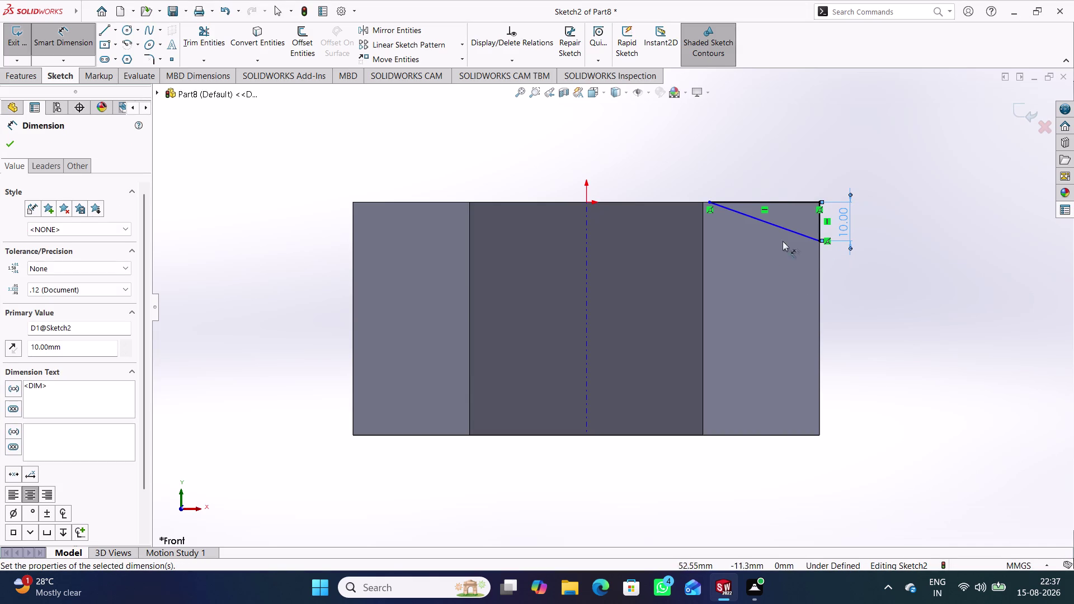
click(778, 200)
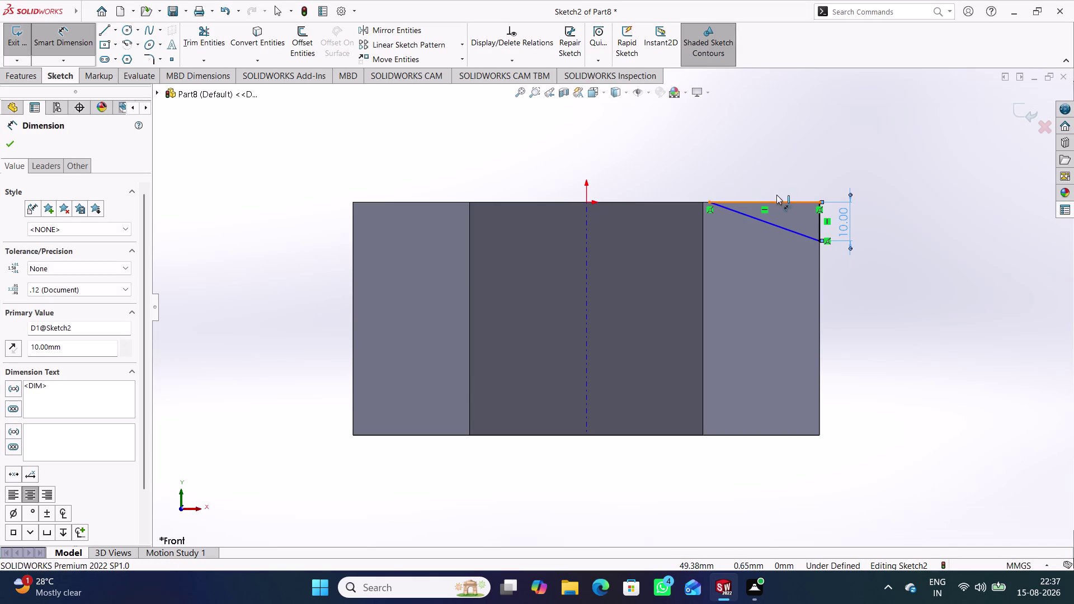
click(768, 182)
text(10)
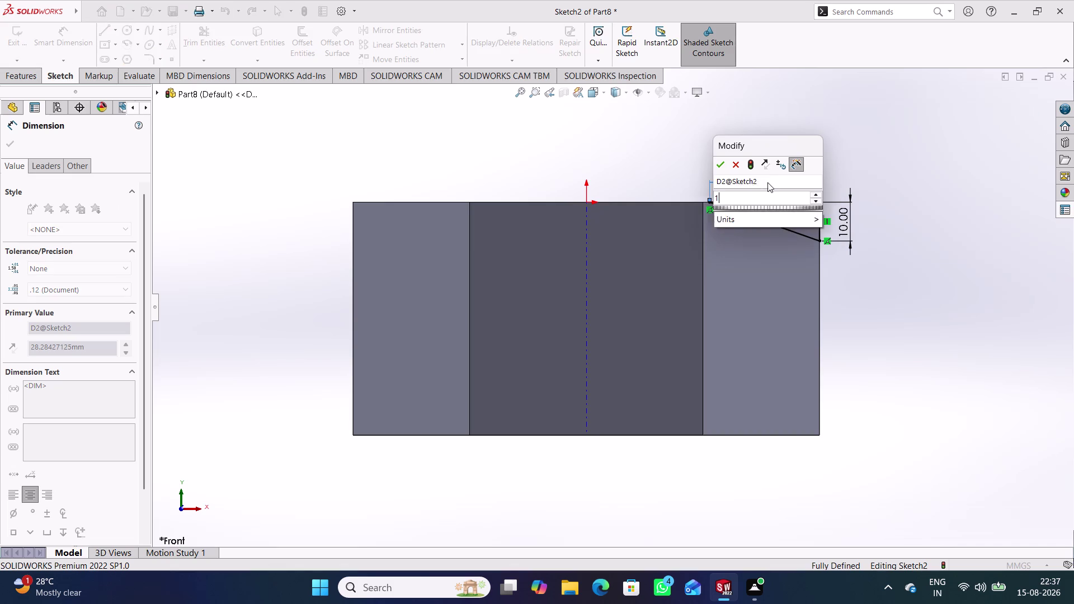
key(Return)
click(900, 170)
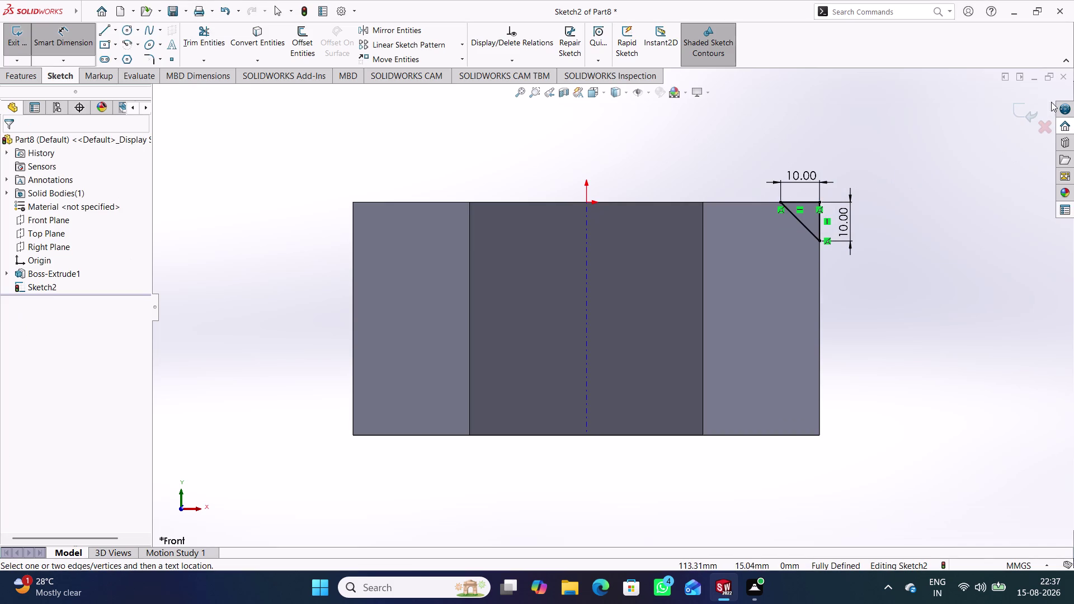
click(1026, 106)
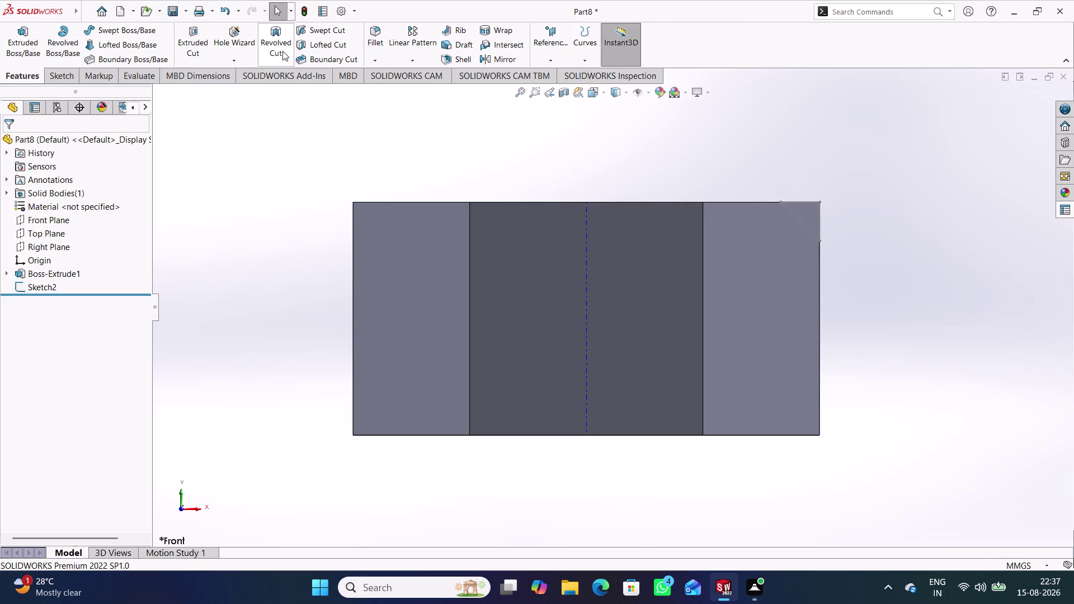
Revolve-cut the triangle sketch 360° about Axis<1>, replacing the wrongly chosen axis.
click(283, 51)
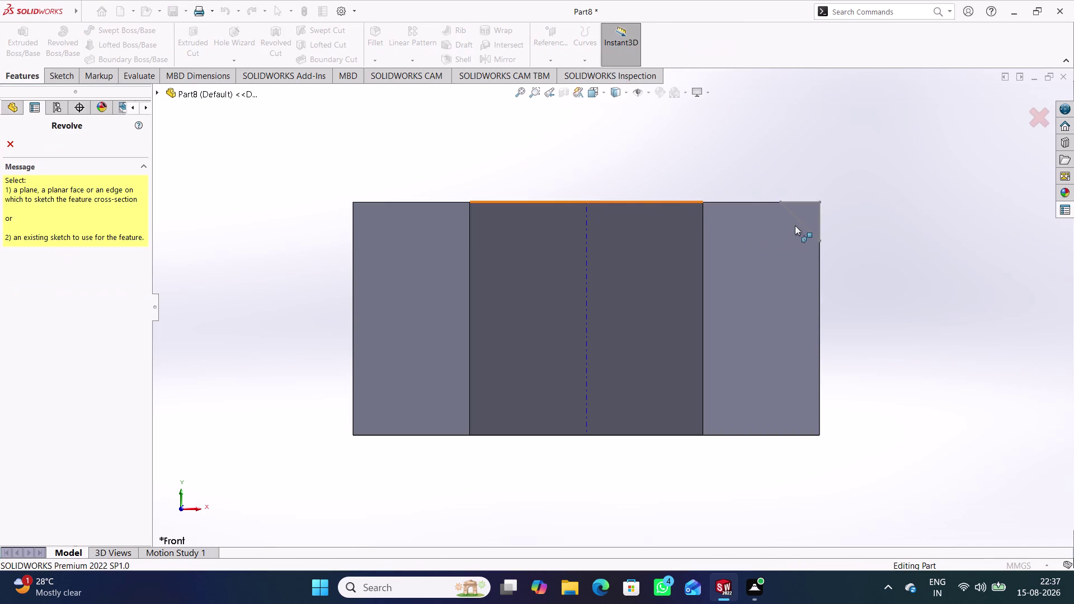
click(798, 217)
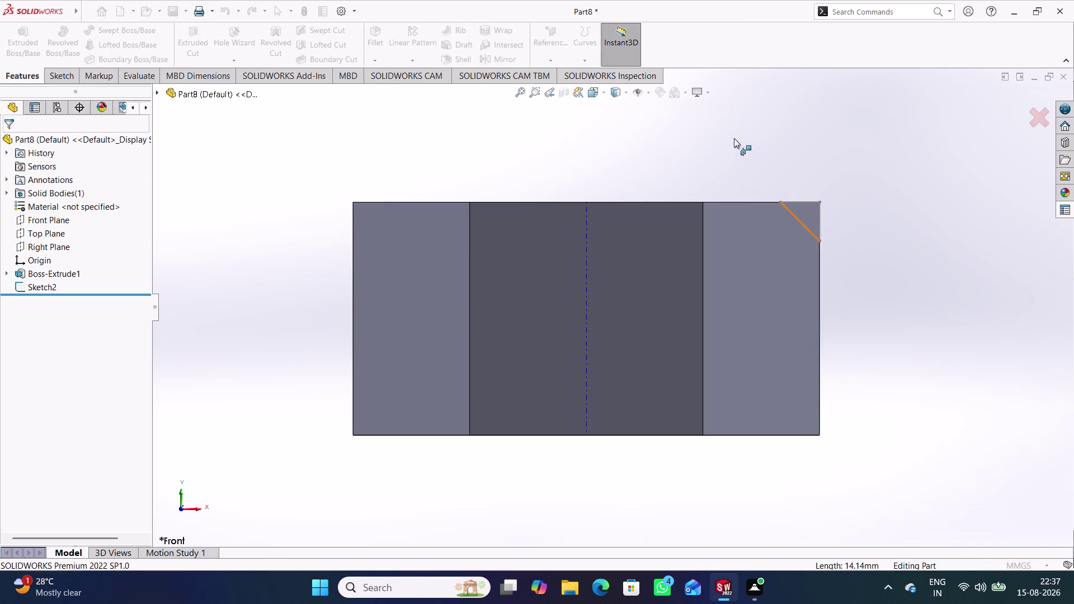
middle_drag(736, 139, 724, 197)
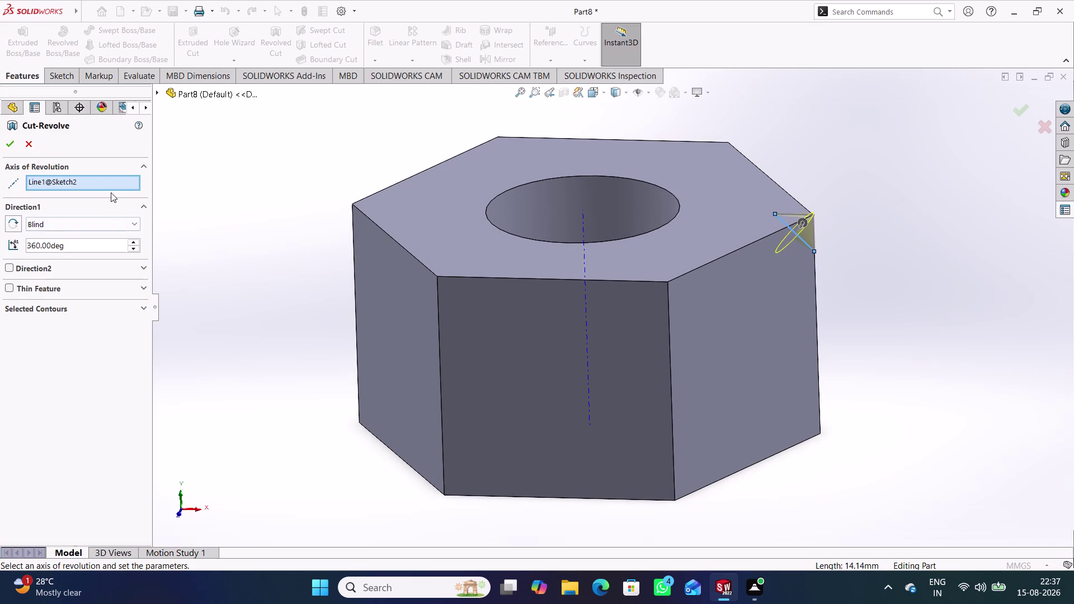
right_click(113, 182)
click(148, 192)
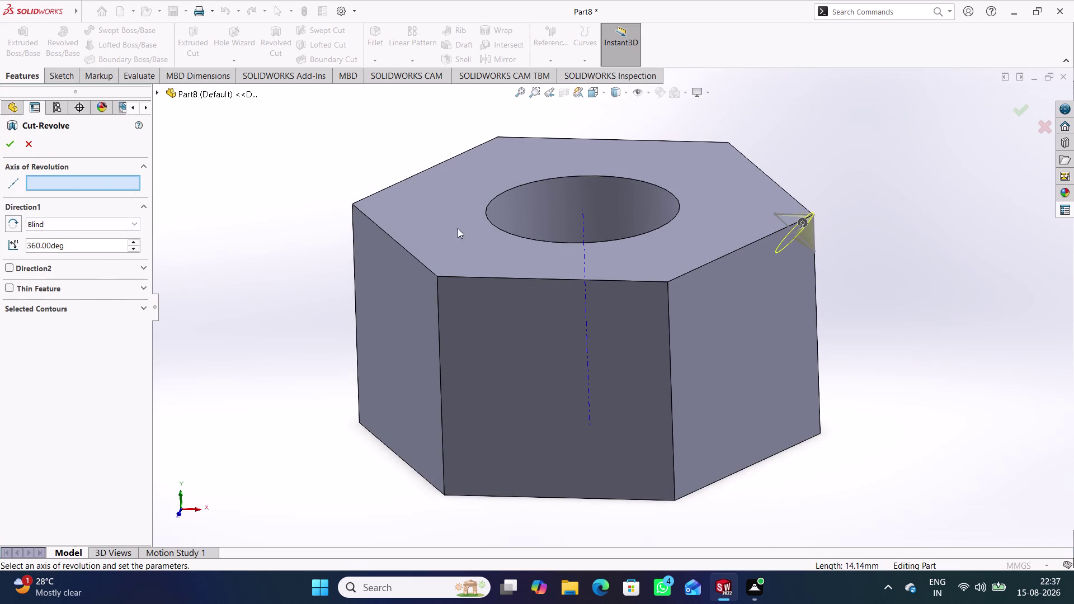
click(583, 222)
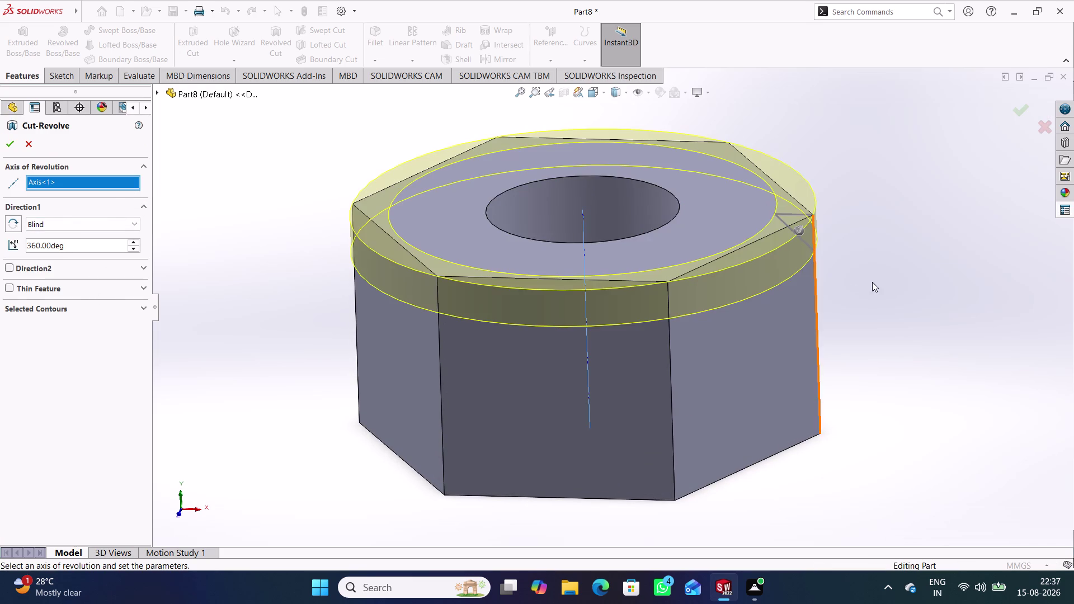
middle_drag(872, 282, 823, 337)
click(4, 139)
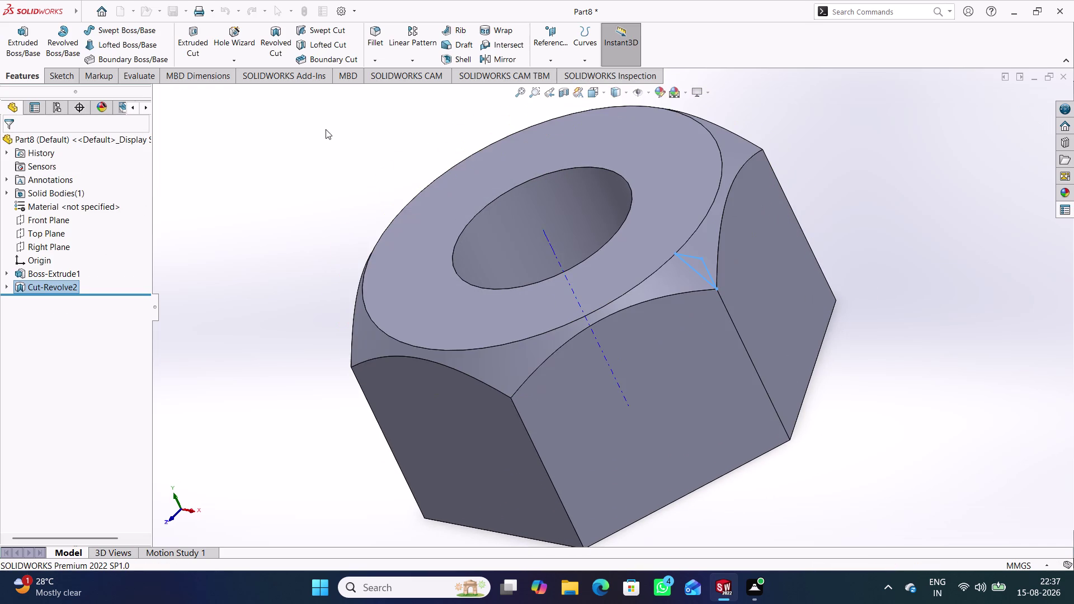
Orbit around the chamfered nut to inspect it, then select its top face.
click(324, 146)
middle_drag(329, 150, 393, 87)
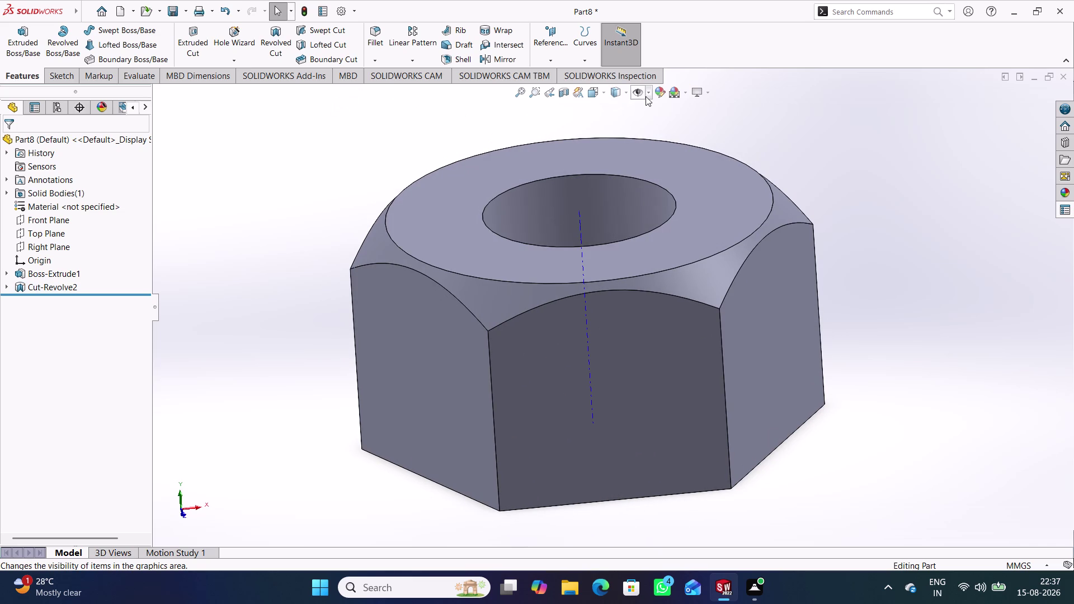
click(646, 96)
click(650, 122)
middle_drag(544, 201, 547, 174)
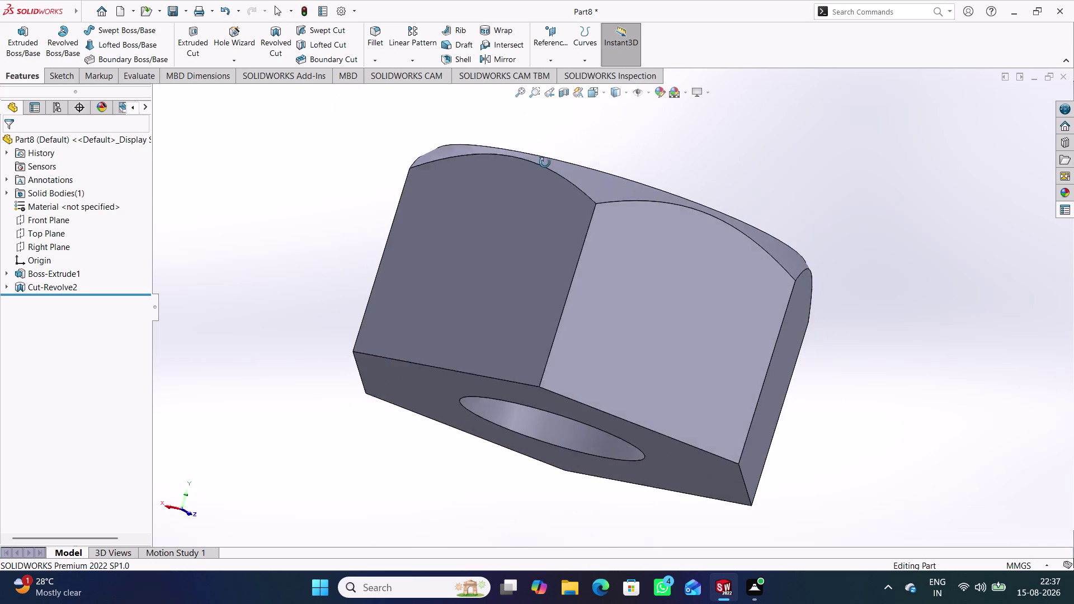
middle_drag(547, 174, 562, 227)
click(841, 139)
middle_drag(784, 193, 811, 217)
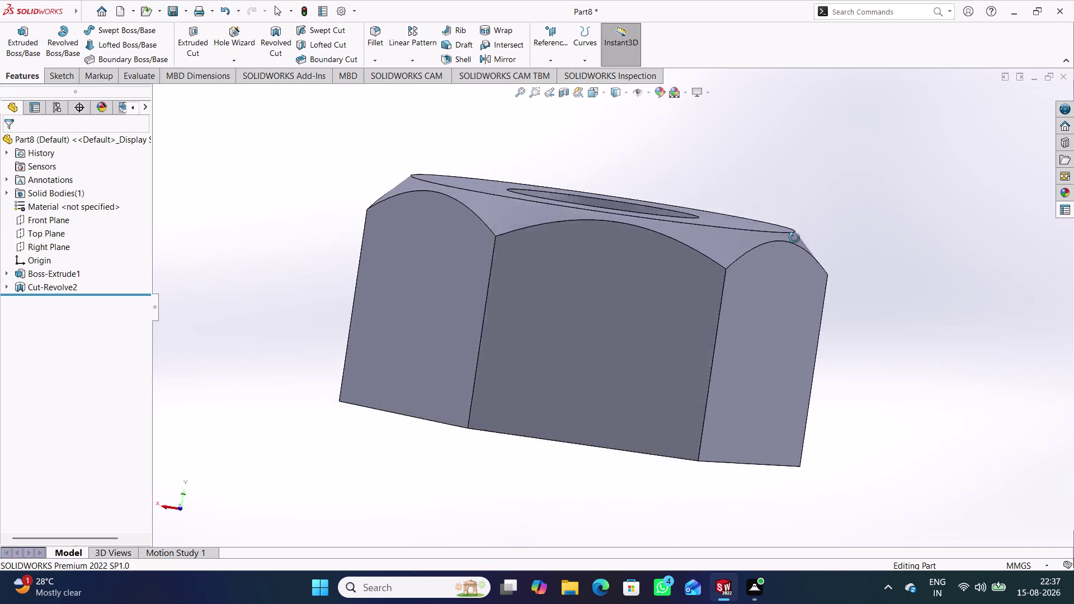
middle_drag(810, 217, 783, 254)
click(752, 218)
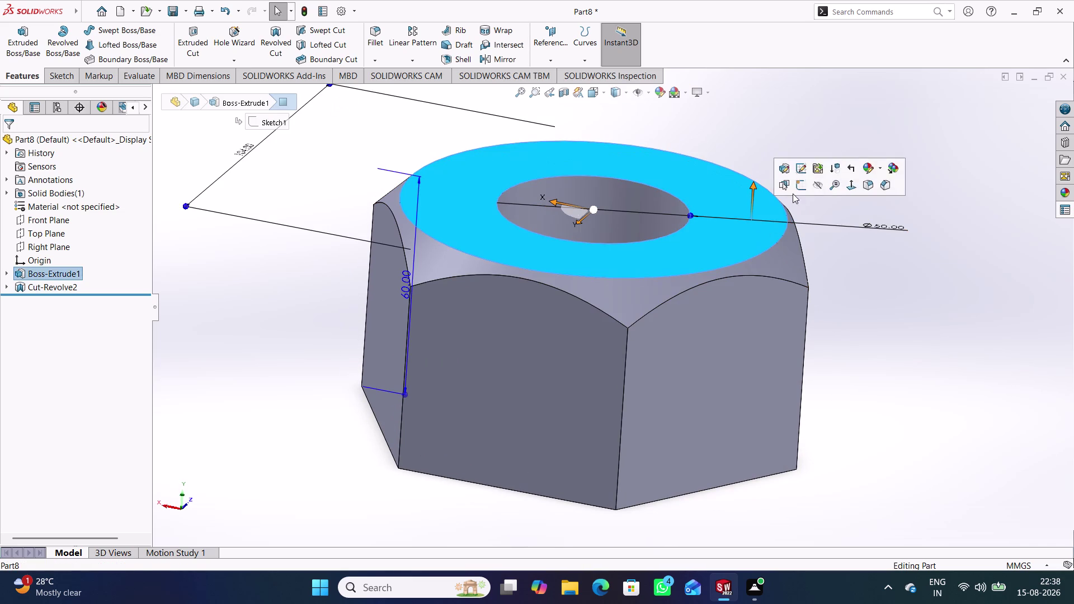
Open Sketch5 on the top face, view it Normal To, and choose Corner Rectangle.
click(795, 190)
click(847, 231)
scroll(up, 3)
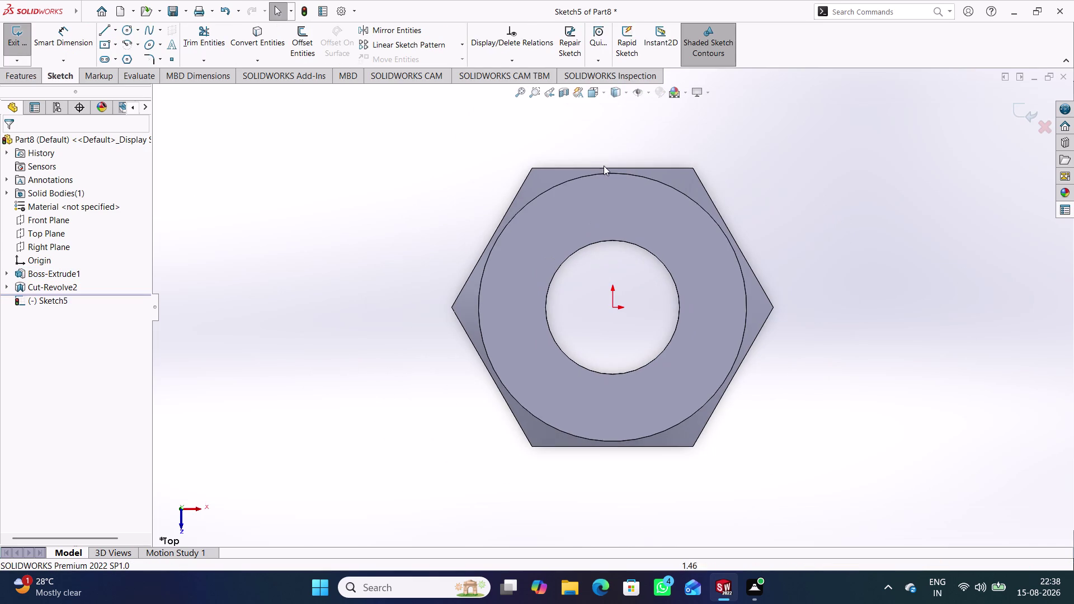
scroll(down, 3)
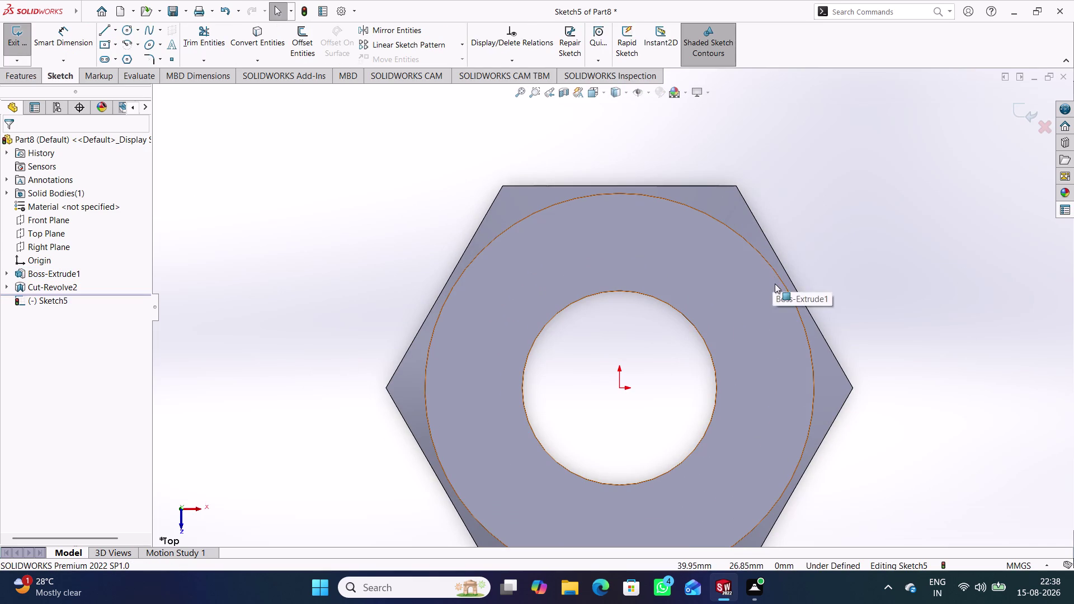
scroll(up, 3)
scroll(up, 3)
scroll(down, 3)
scroll(down, 3)
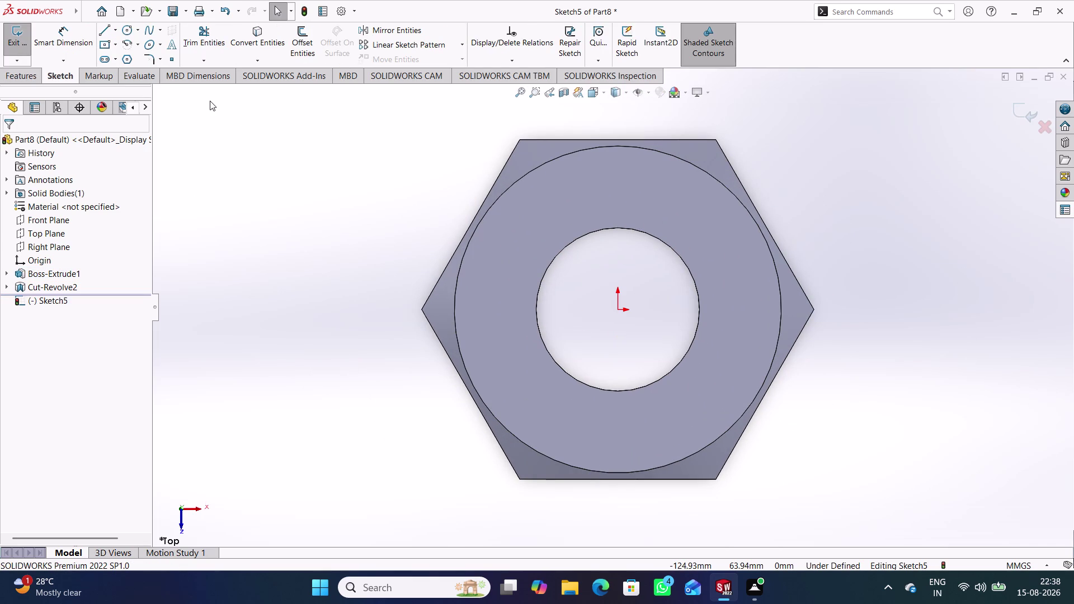
click(117, 45)
click(108, 57)
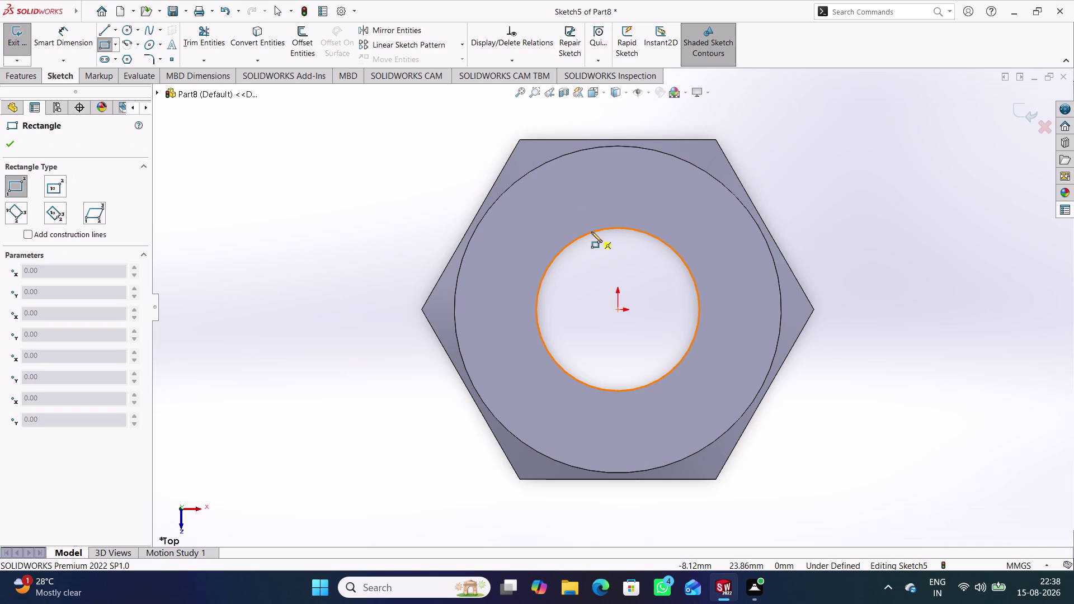
Draw a rectangle from the hole's edge to the nut's top edge.
click(592, 274)
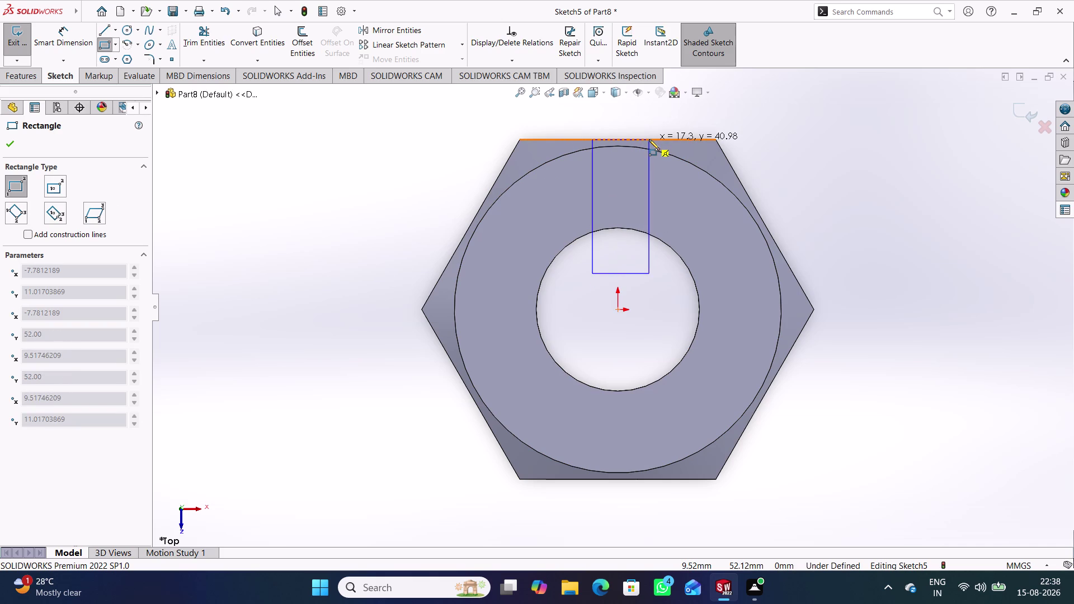
click(649, 139)
right_click(887, 184)
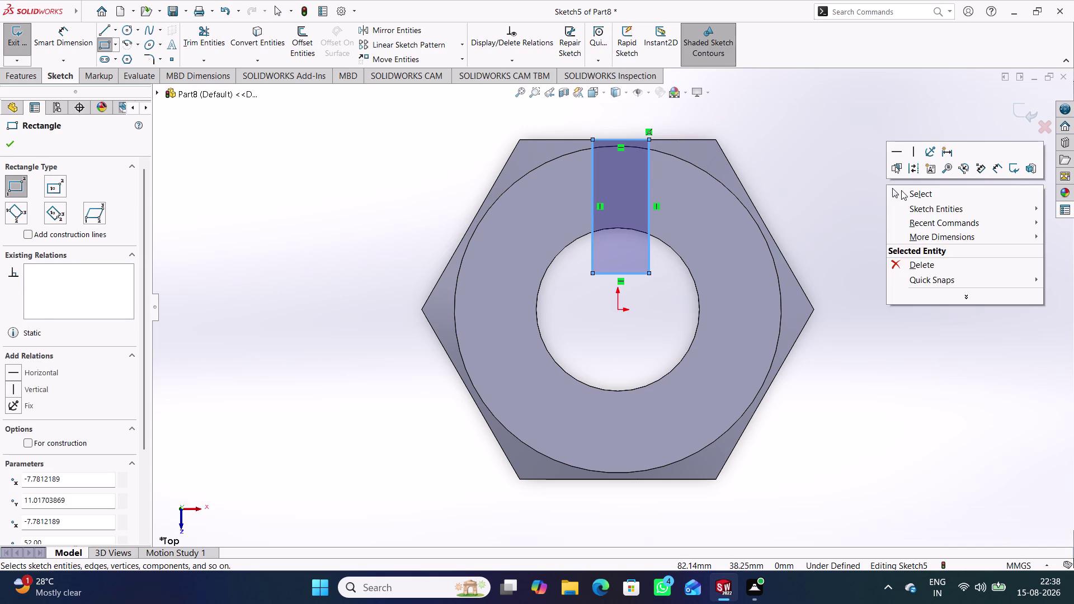
click(901, 190)
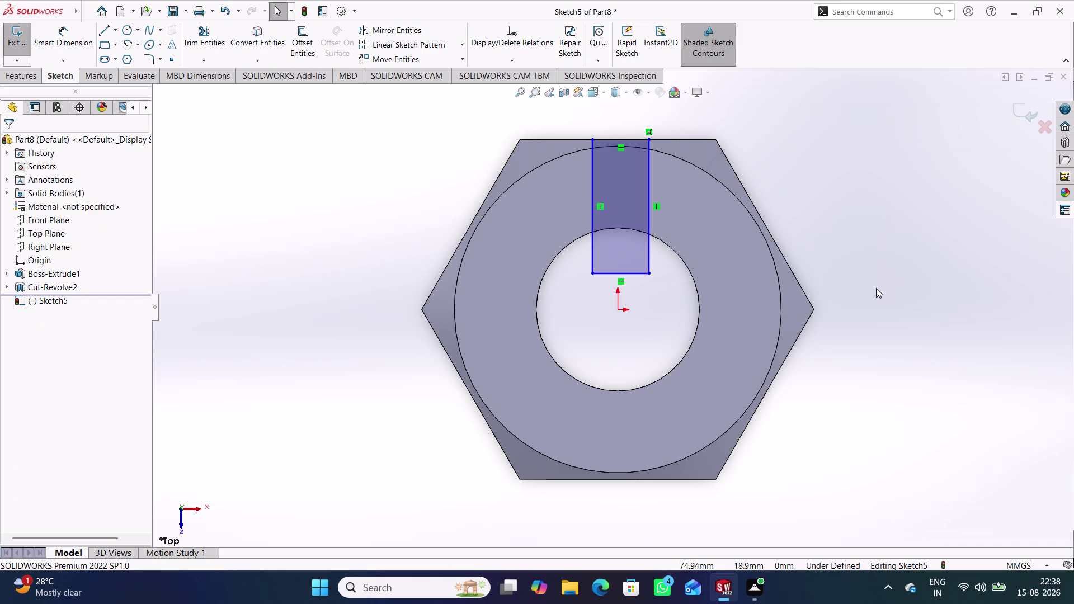
Make the rectangle corner coincident with the hole and its bottom midpoint vertical to the origin.
click(648, 275)
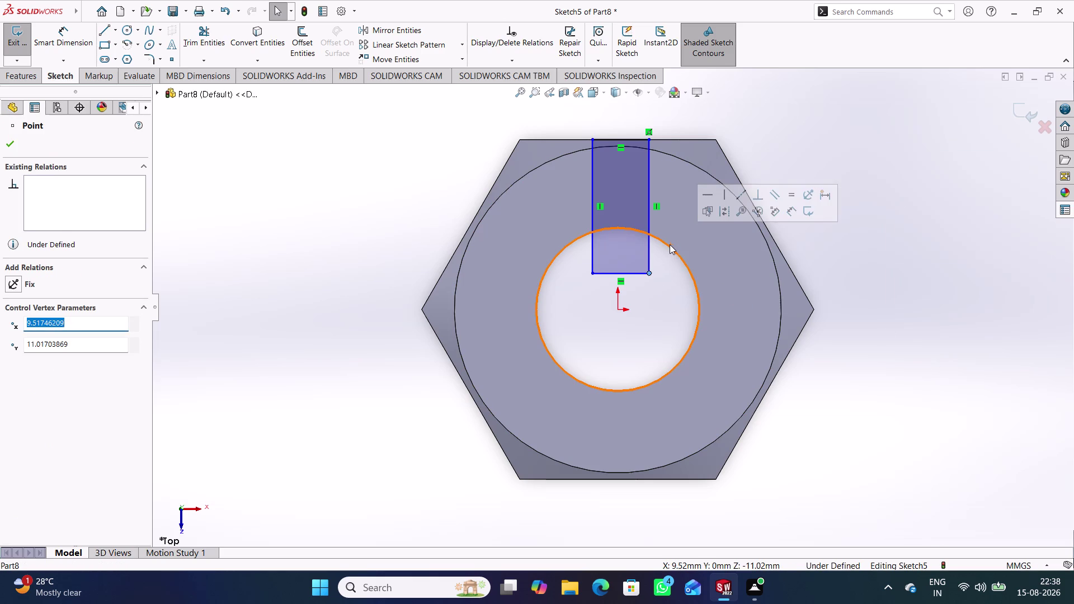
click(670, 245)
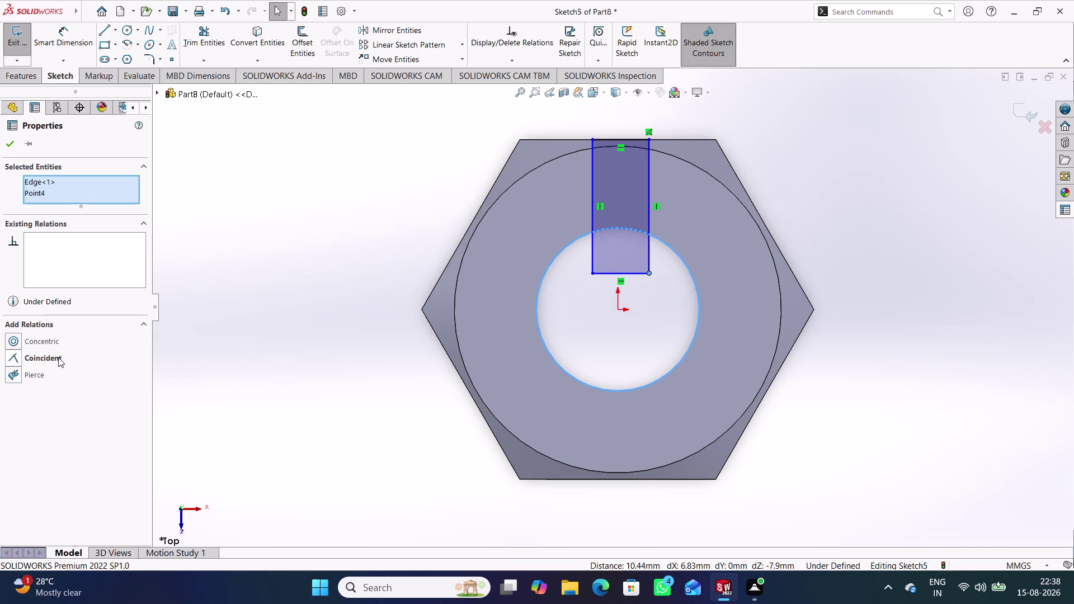
click(58, 358)
click(312, 343)
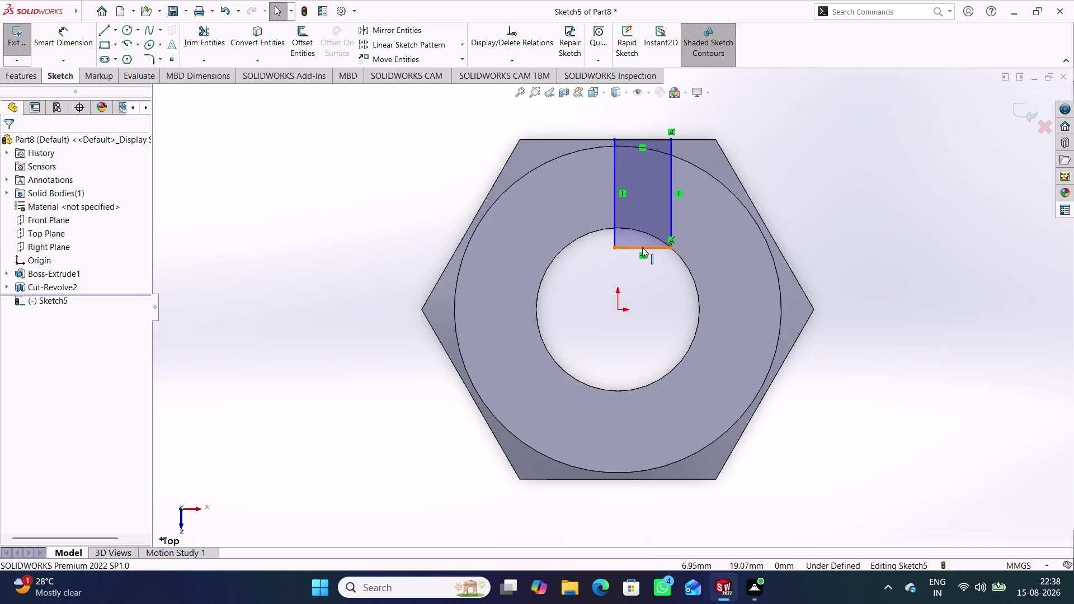
click(641, 248)
click(619, 310)
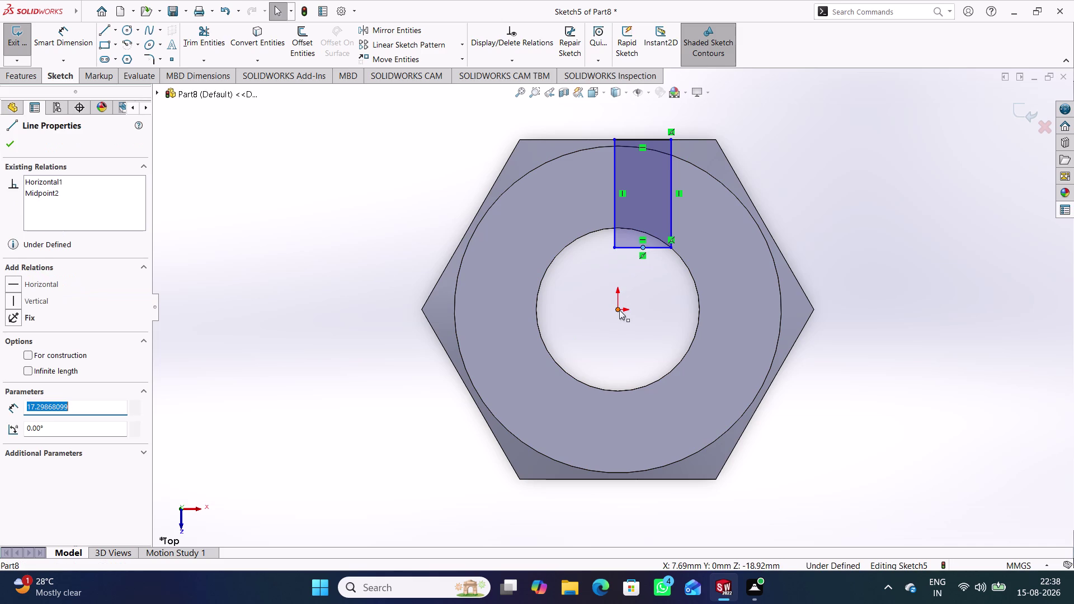
click(43, 357)
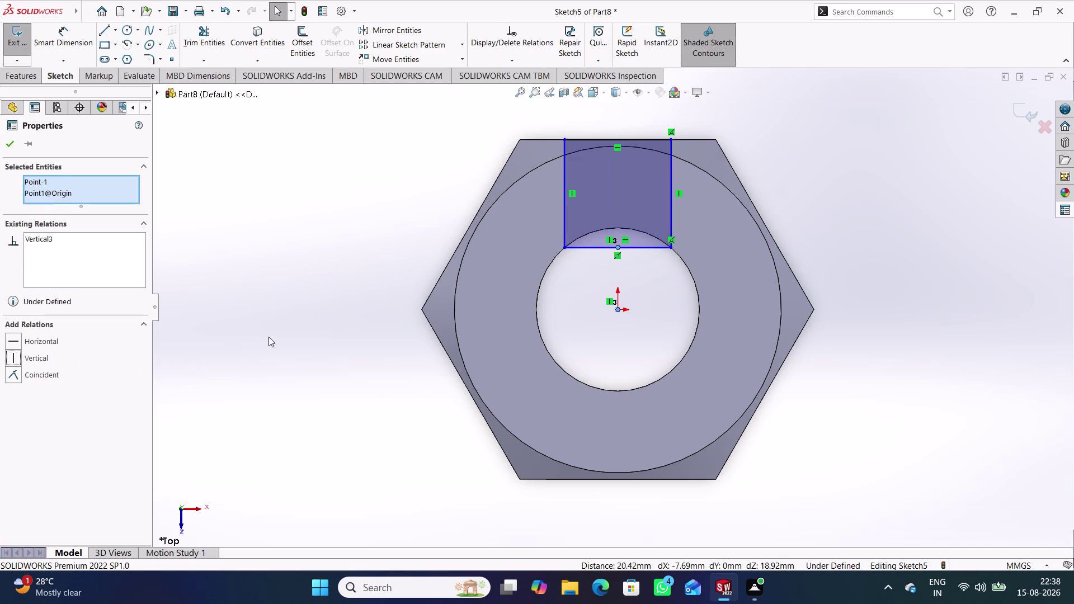
click(268, 337)
Dimension the rectangle's top edge to 10 mm width.
right_drag(307, 414, 295, 291)
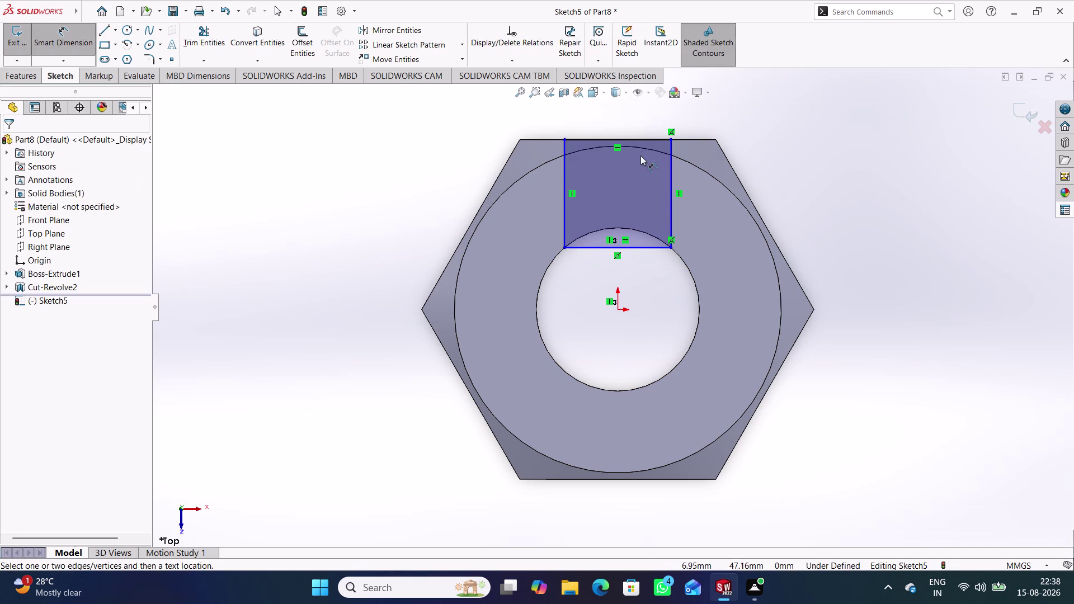
click(649, 140)
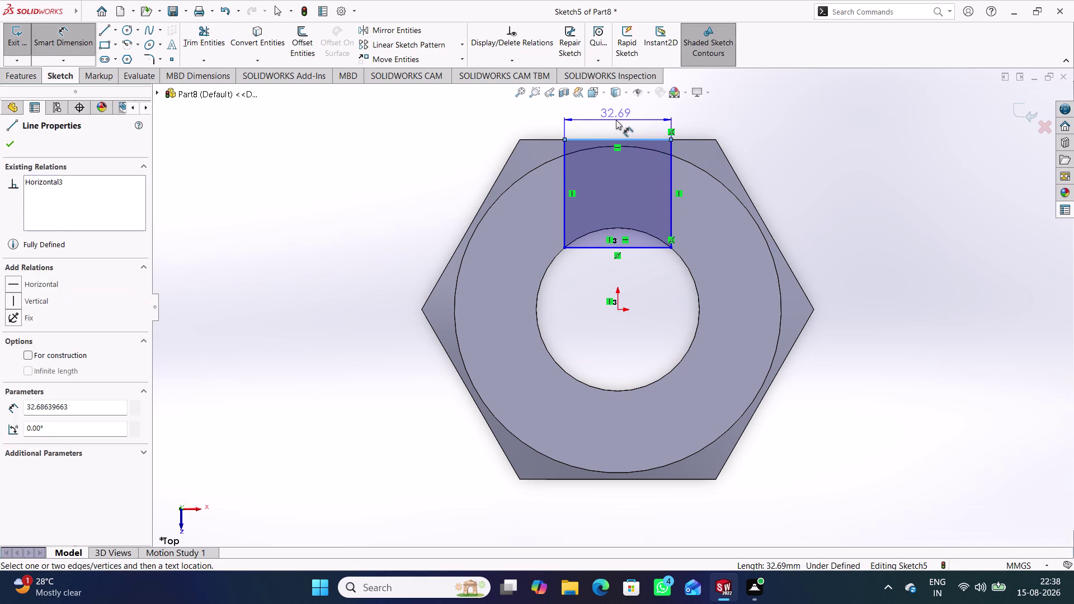
click(616, 120)
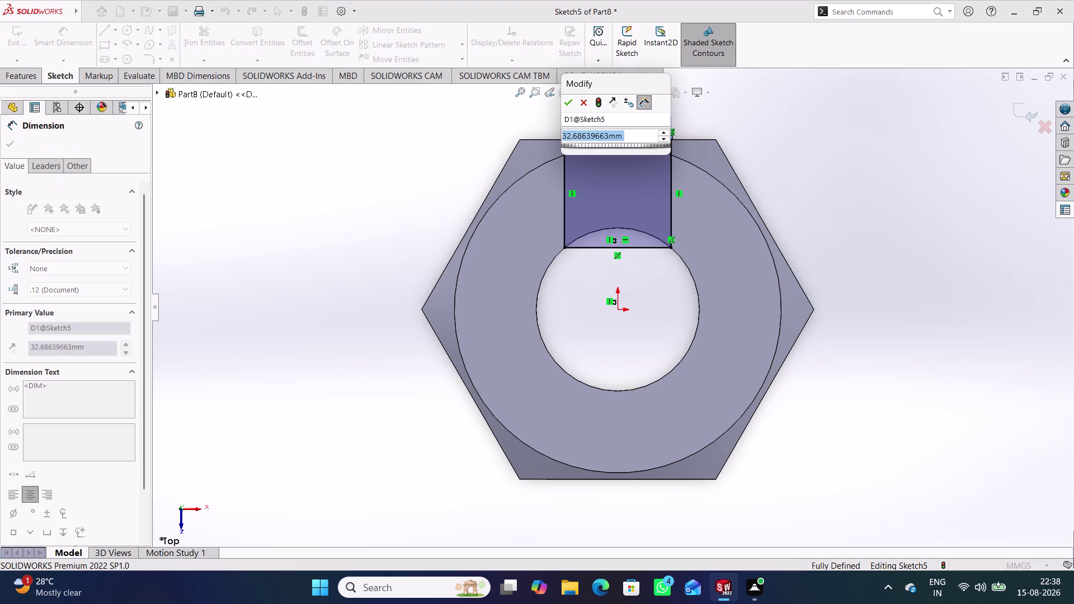
text(10)
key(Return)
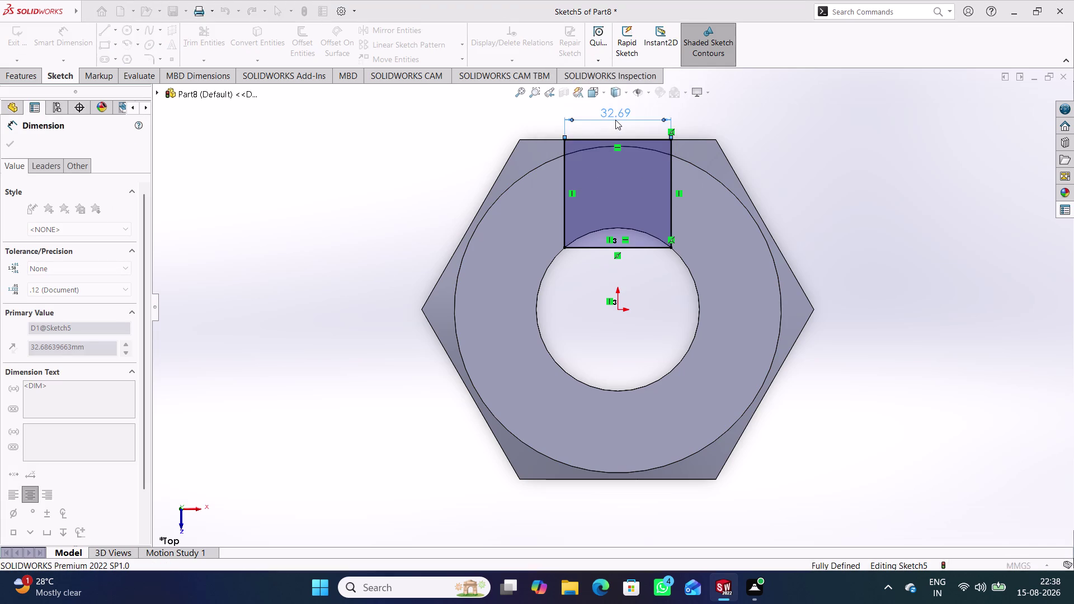
click(779, 152)
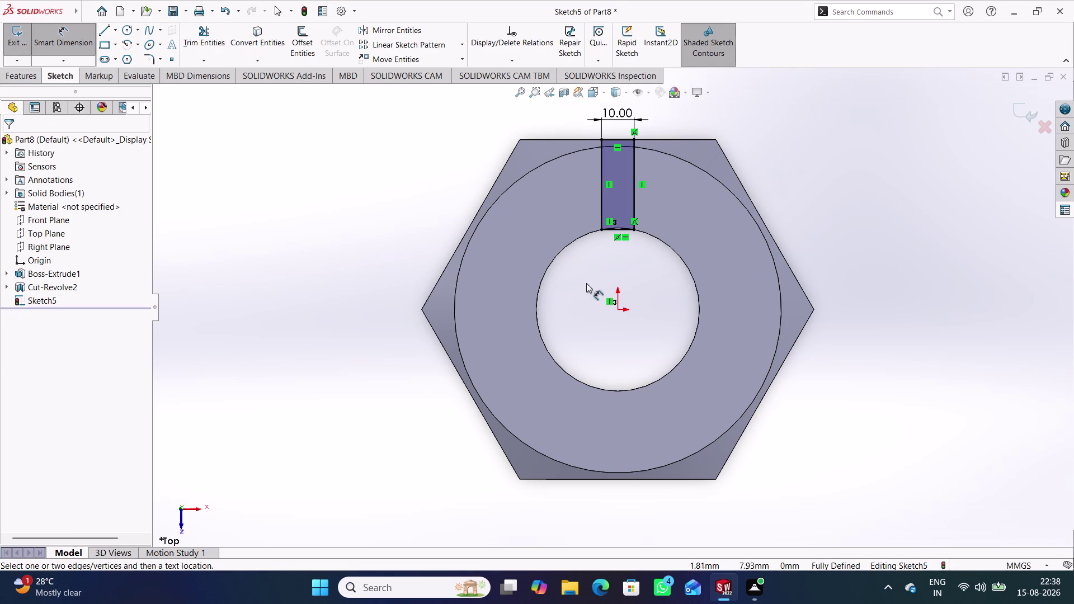
click(213, 37)
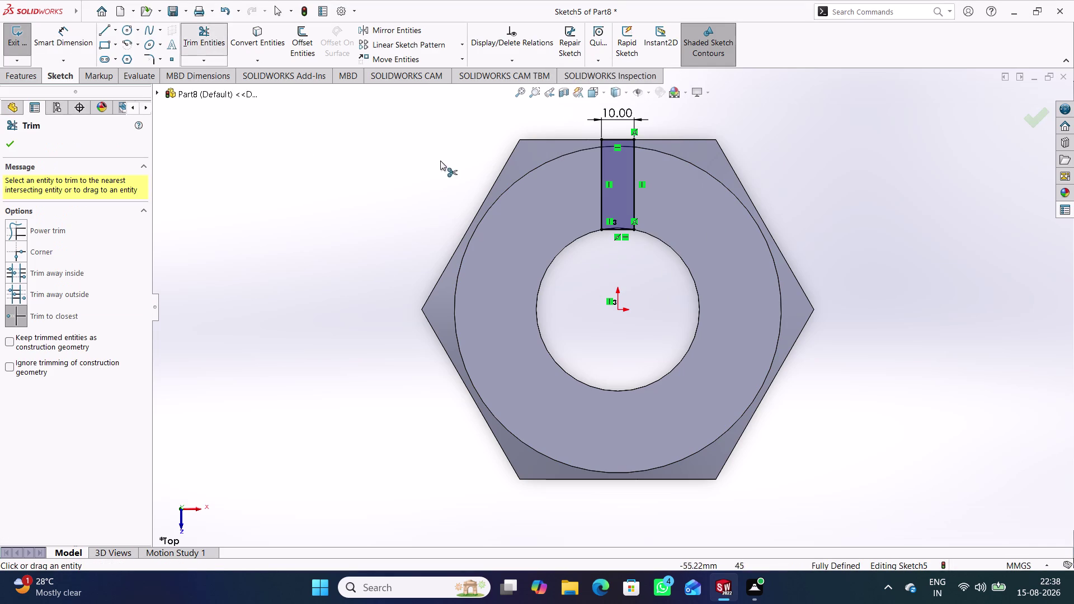
Cancel trimming and convert the central hole's circular edge into Sketch5.
scroll(down, 3)
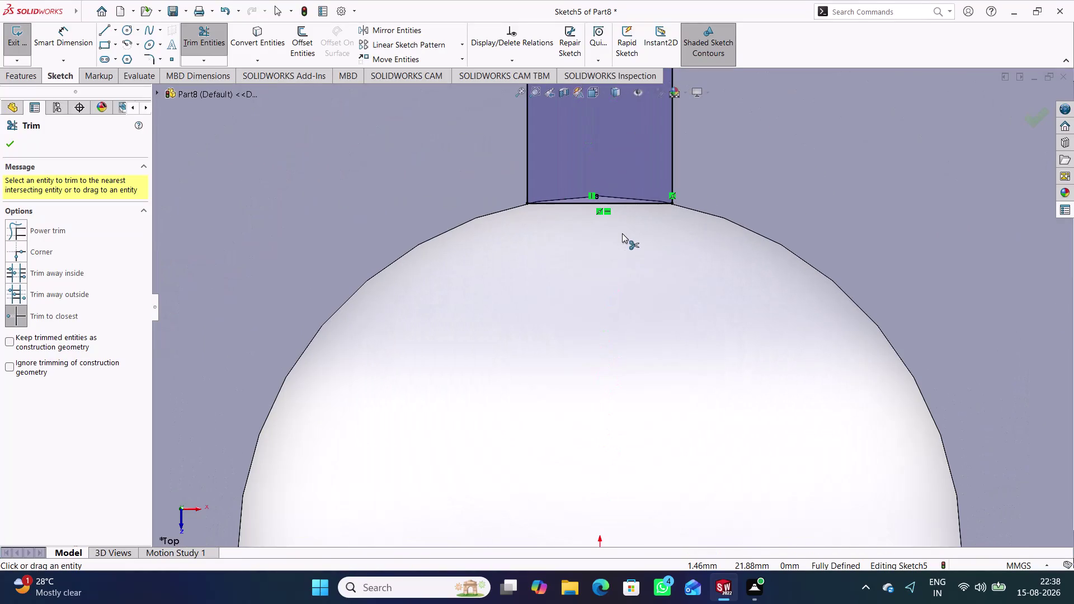
scroll(down, 3)
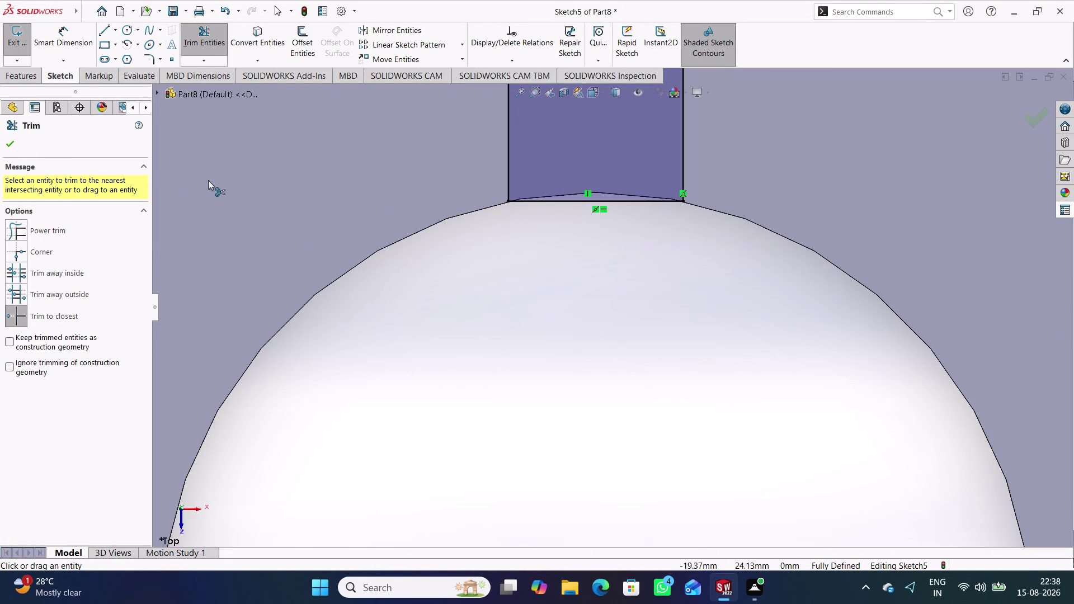
click(9, 149)
scroll(up, 3)
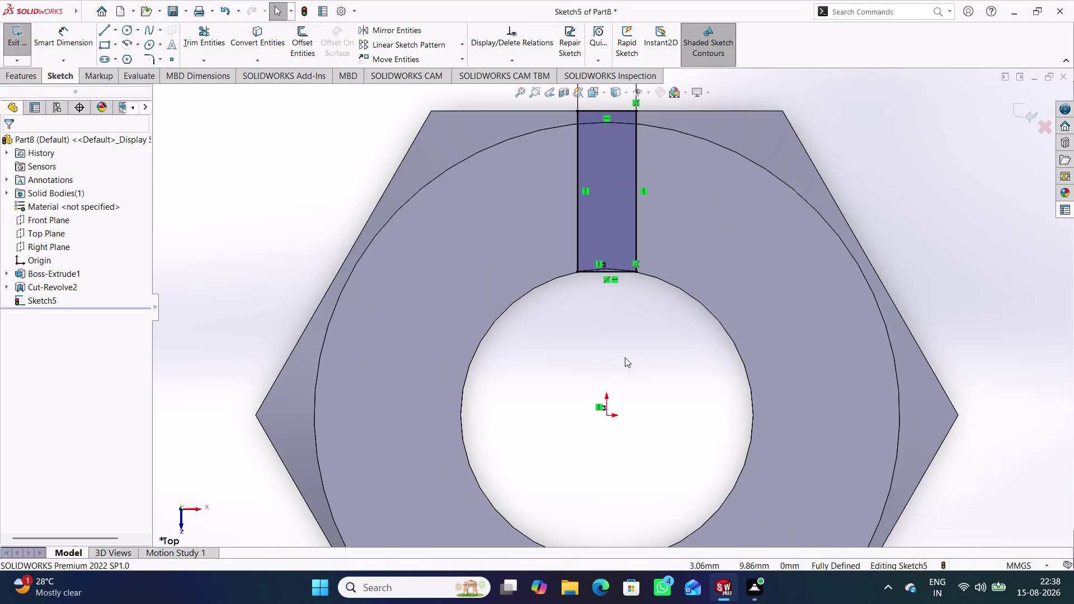
scroll(up, 3)
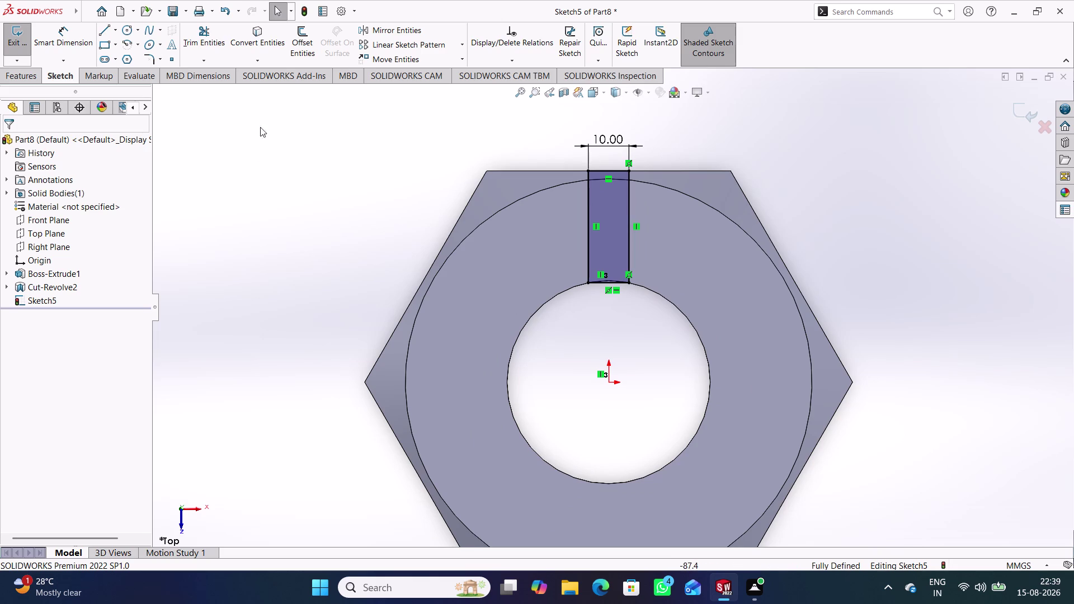
click(260, 38)
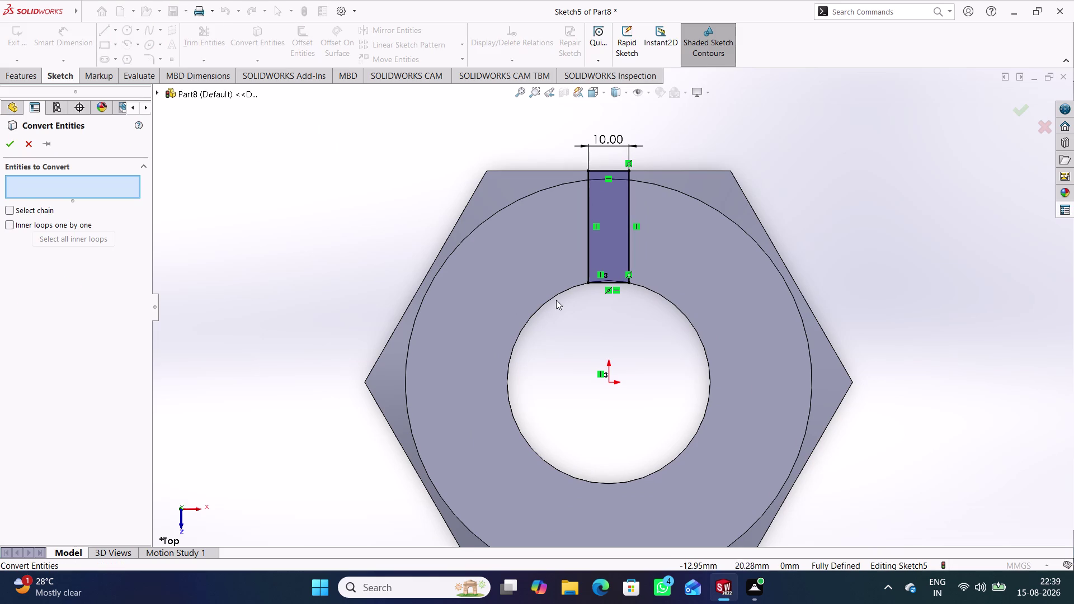
click(554, 295)
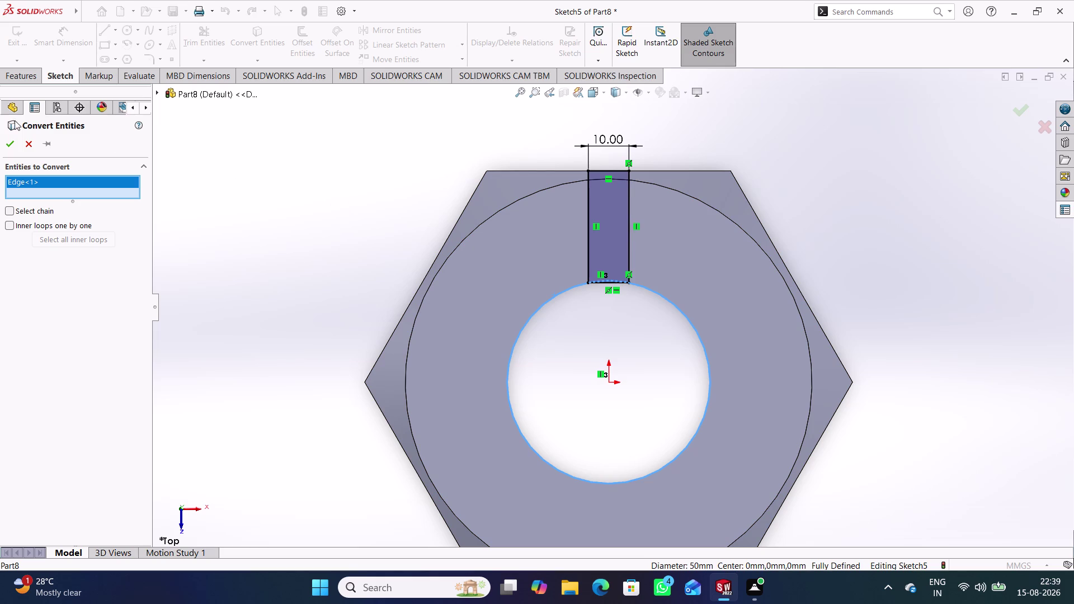
click(12, 147)
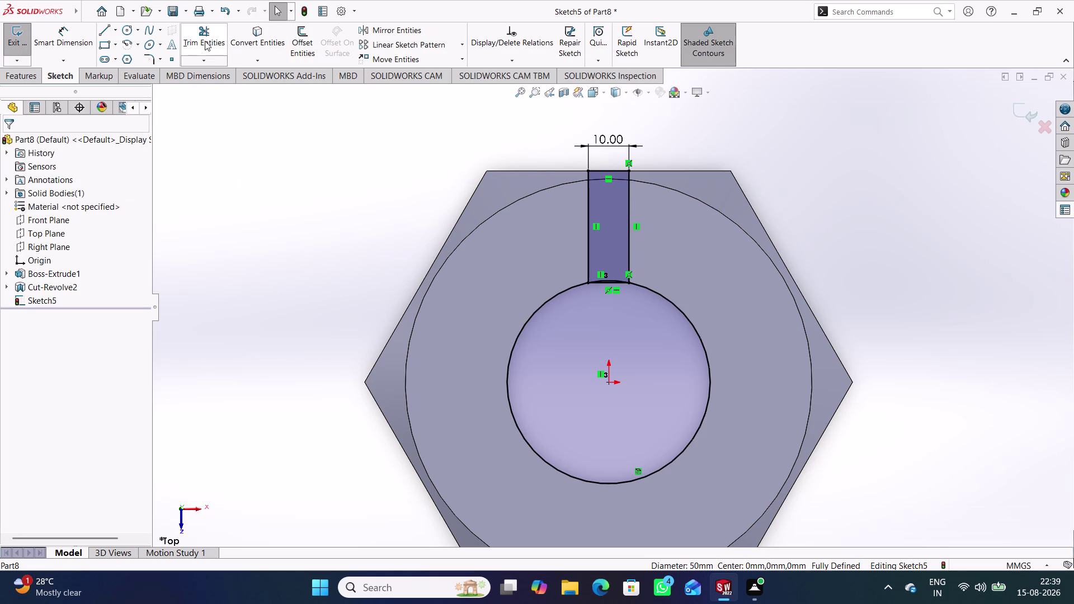
Trim the slot's straight bottom line and the excess hole circle.
click(204, 40)
click(549, 301)
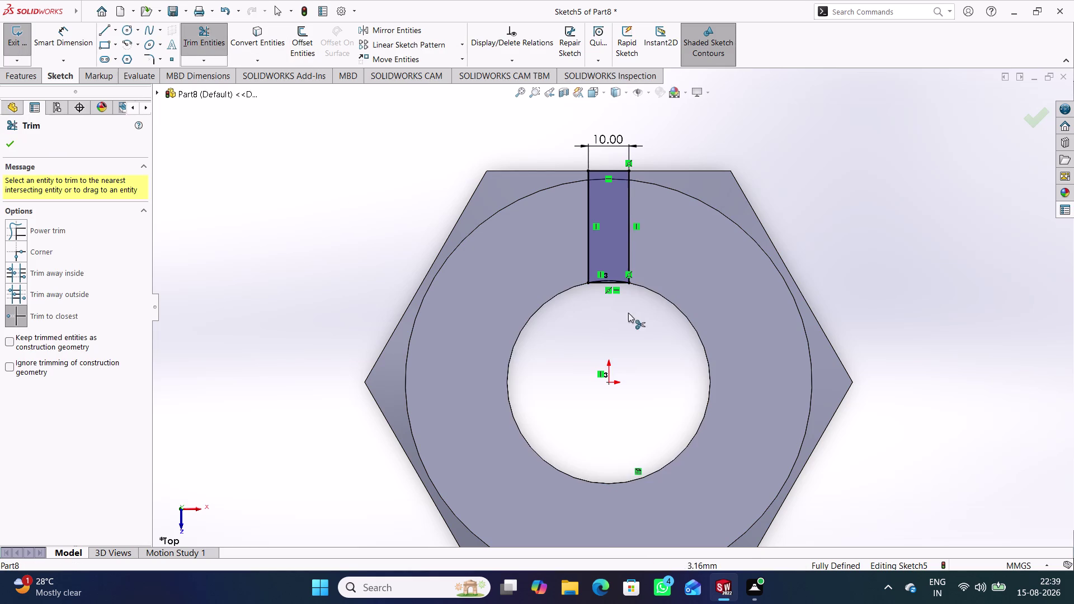
scroll(up, 3)
scroll(down, 3)
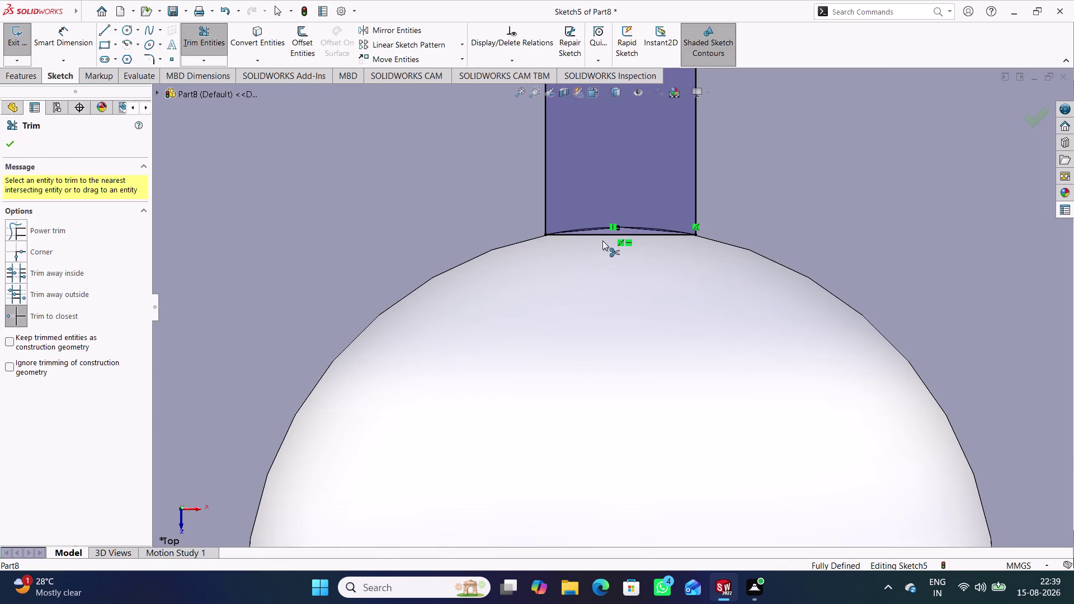
click(598, 236)
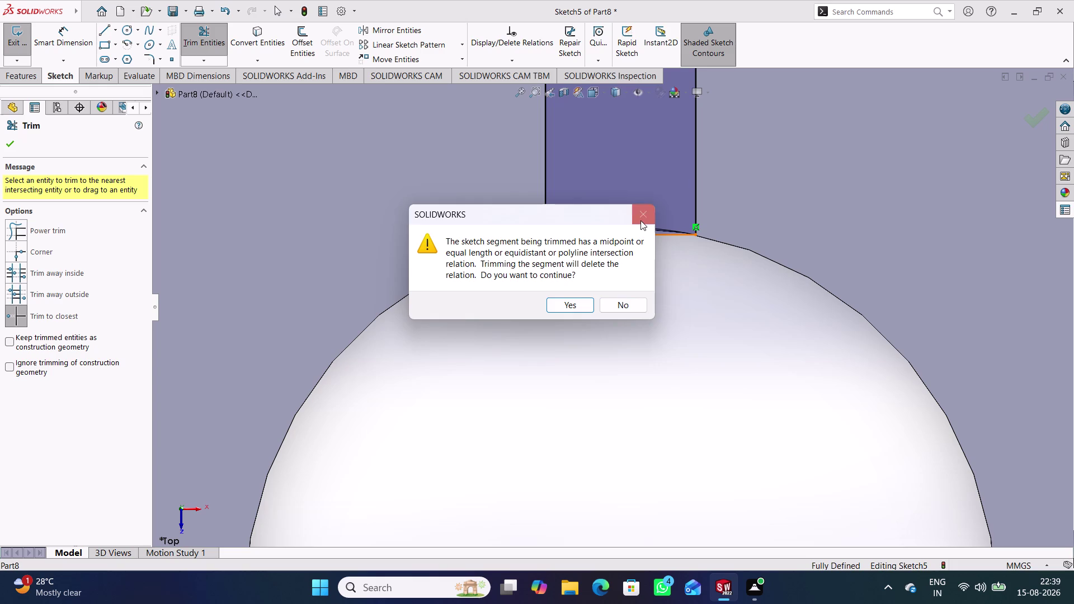
click(642, 218)
scroll(up, 3)
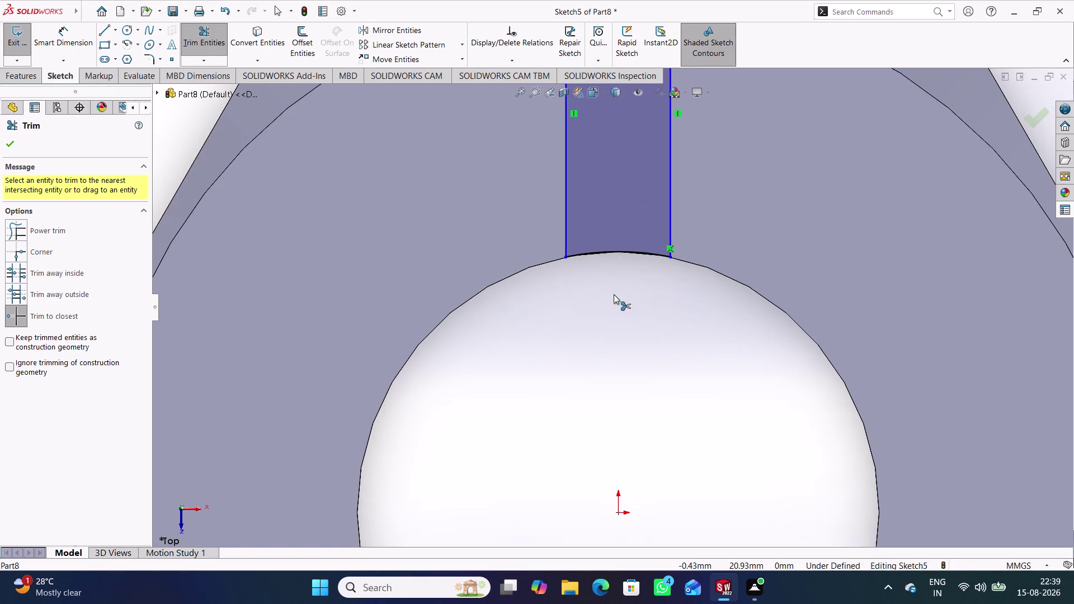
scroll(up, 3)
scroll(up, 3)
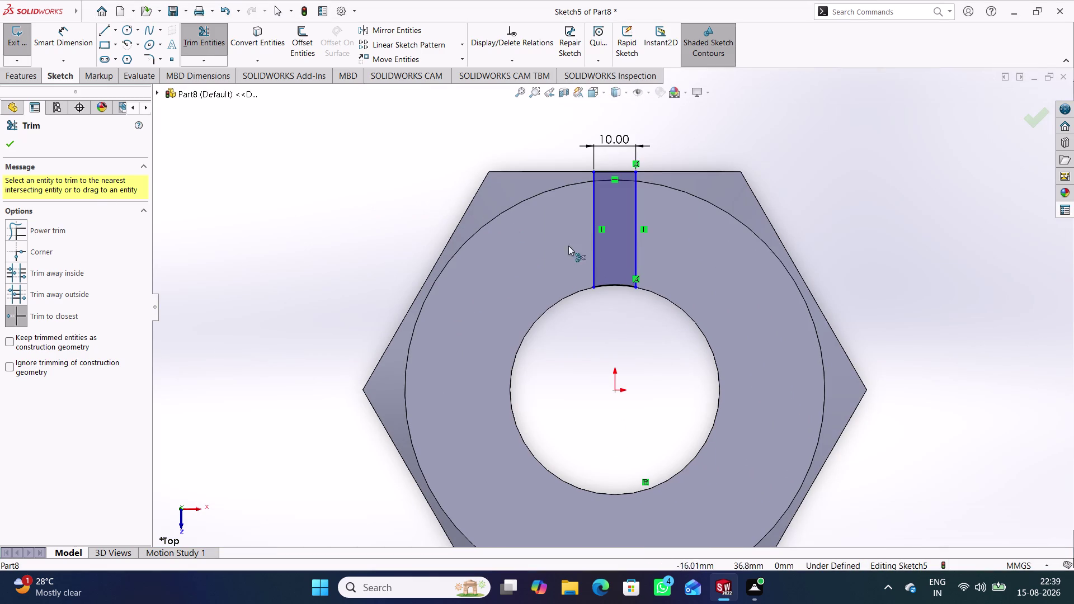
click(8, 142)
click(398, 154)
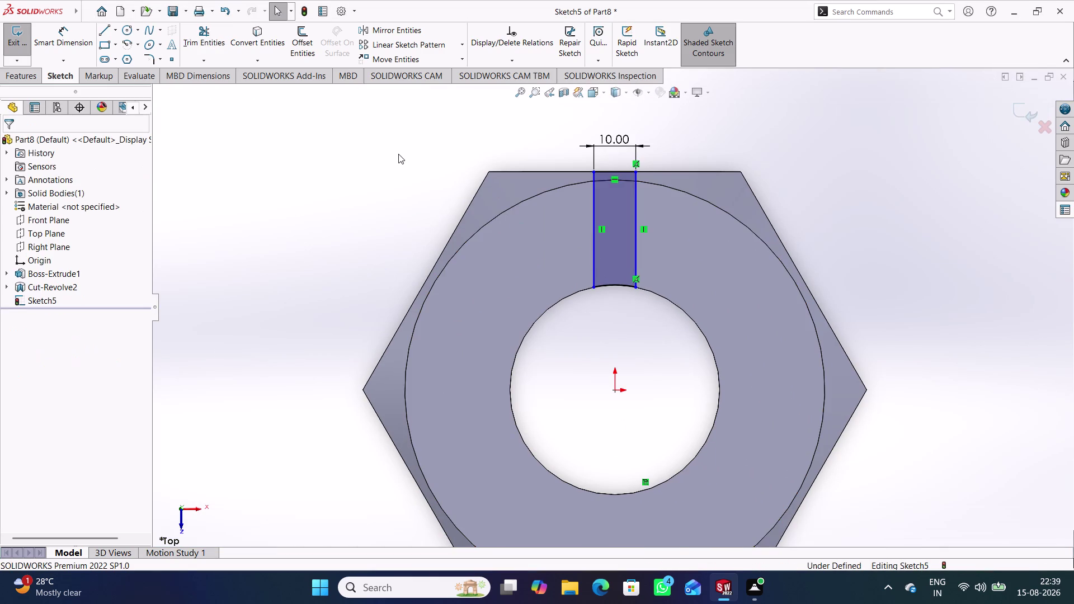
Add a Vertical relation from the top-edge midpoint to the origin, then exit Sketch5.
drag(593, 241, 583, 244)
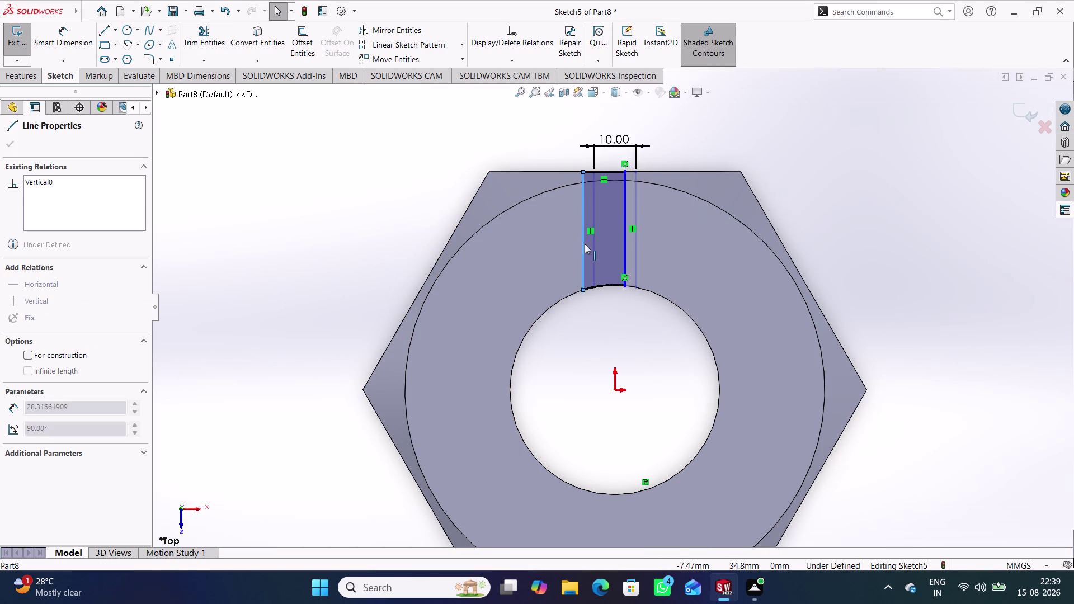
drag(583, 244, 580, 244)
click(404, 185)
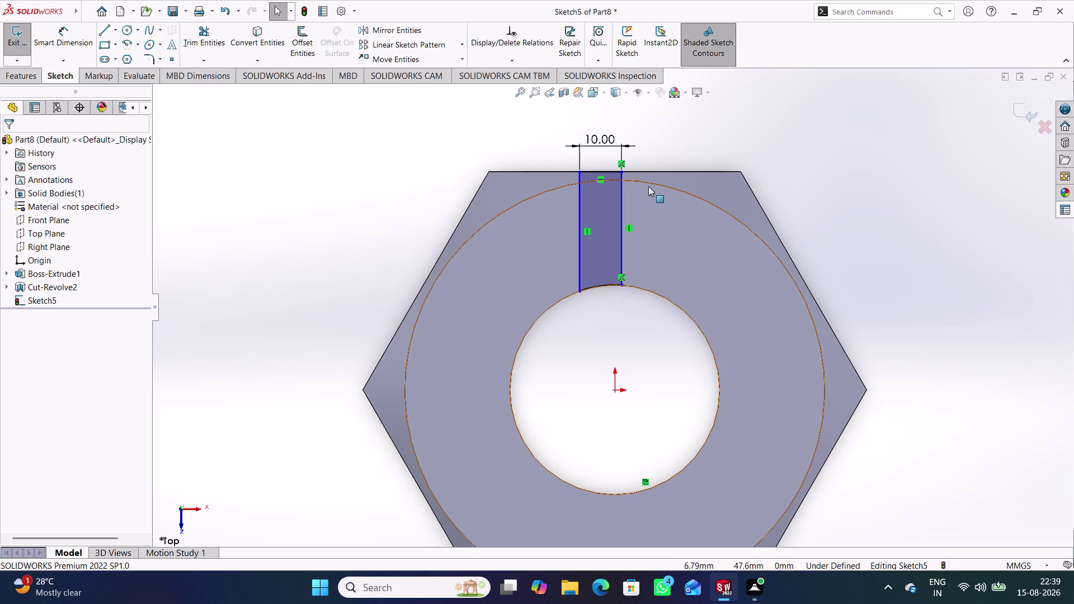
click(602, 171)
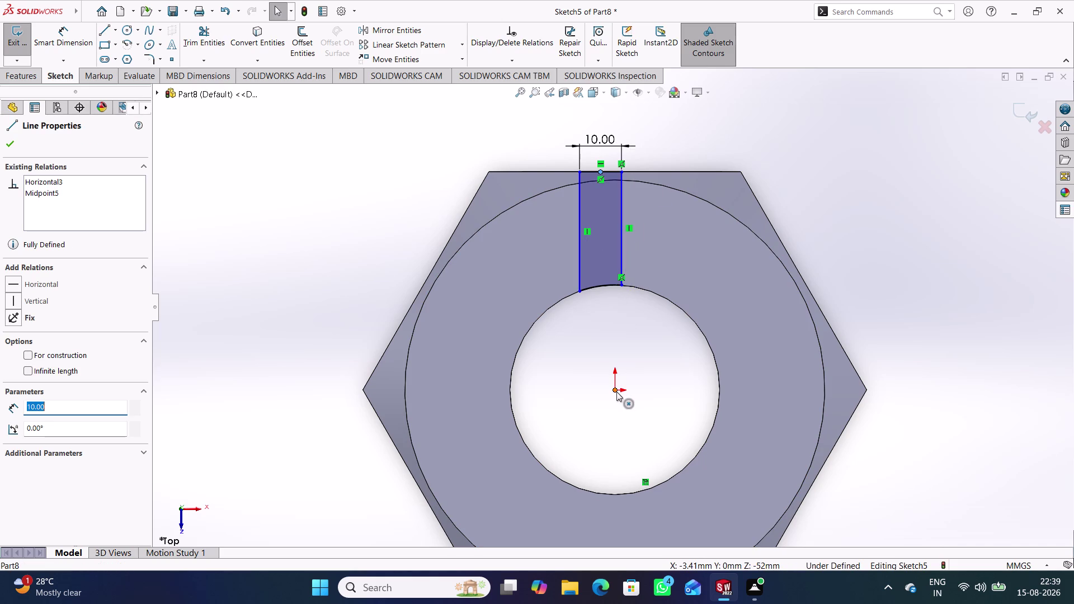
click(614, 390)
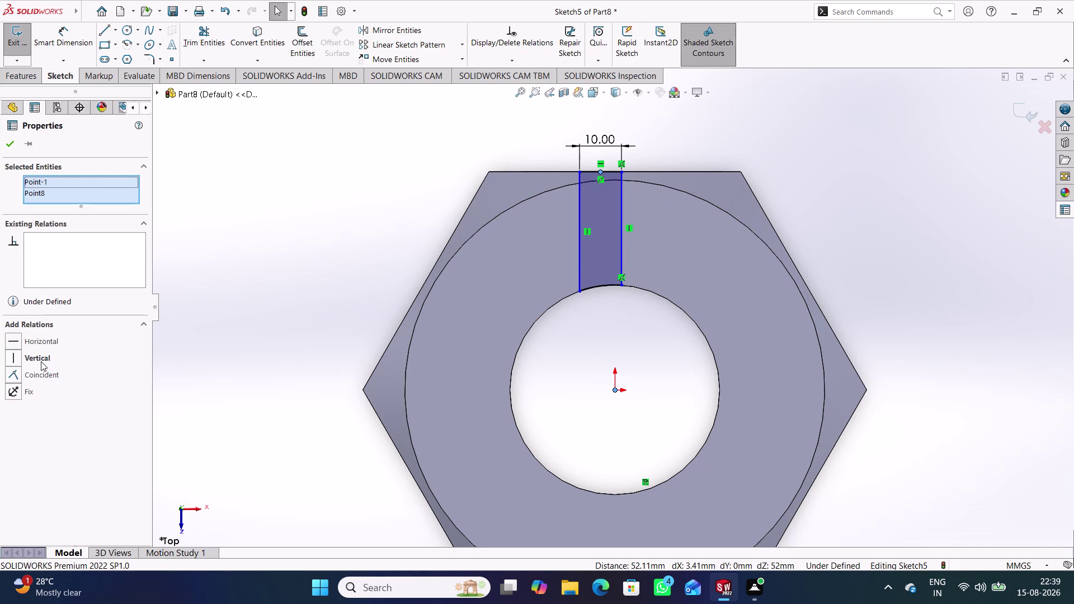
click(41, 360)
click(254, 206)
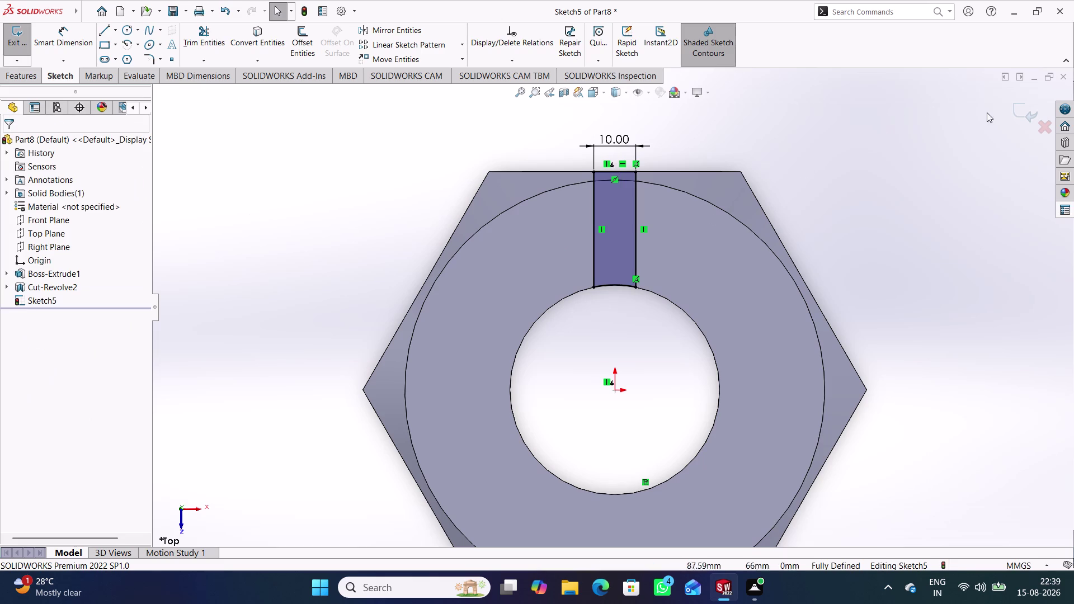
click(1020, 114)
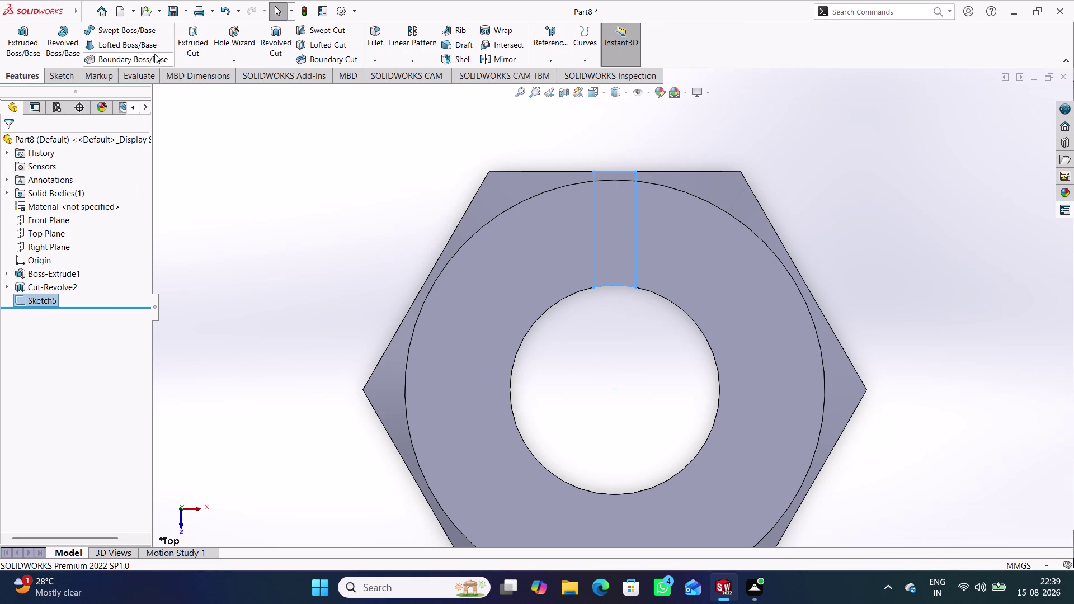
Cut-extrude the slot sketch 25 mm deep into the nut's top.
click(191, 46)
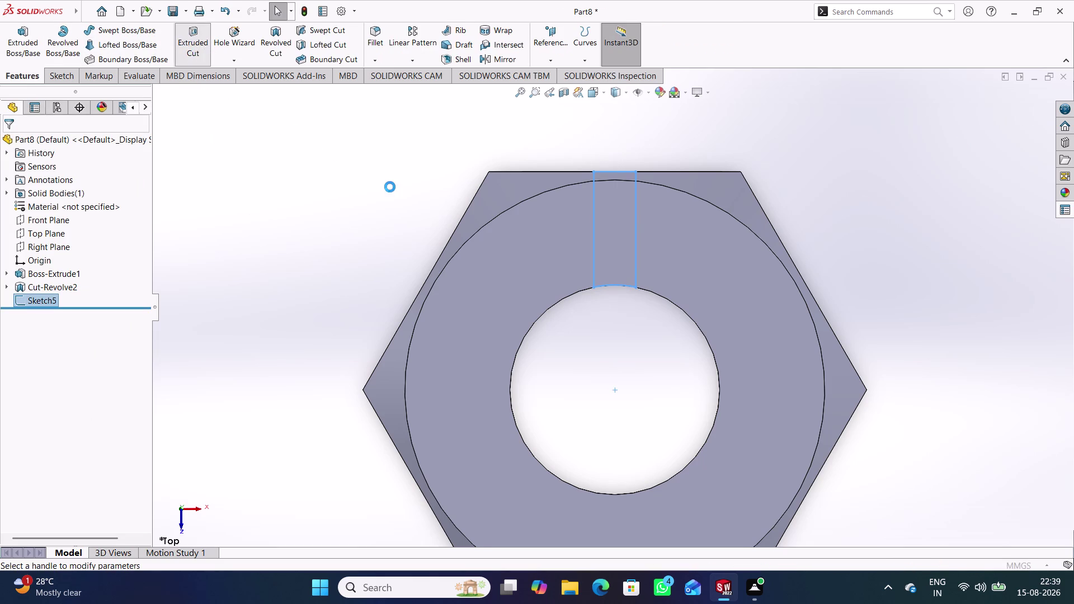
middle_drag(348, 215, 337, 96)
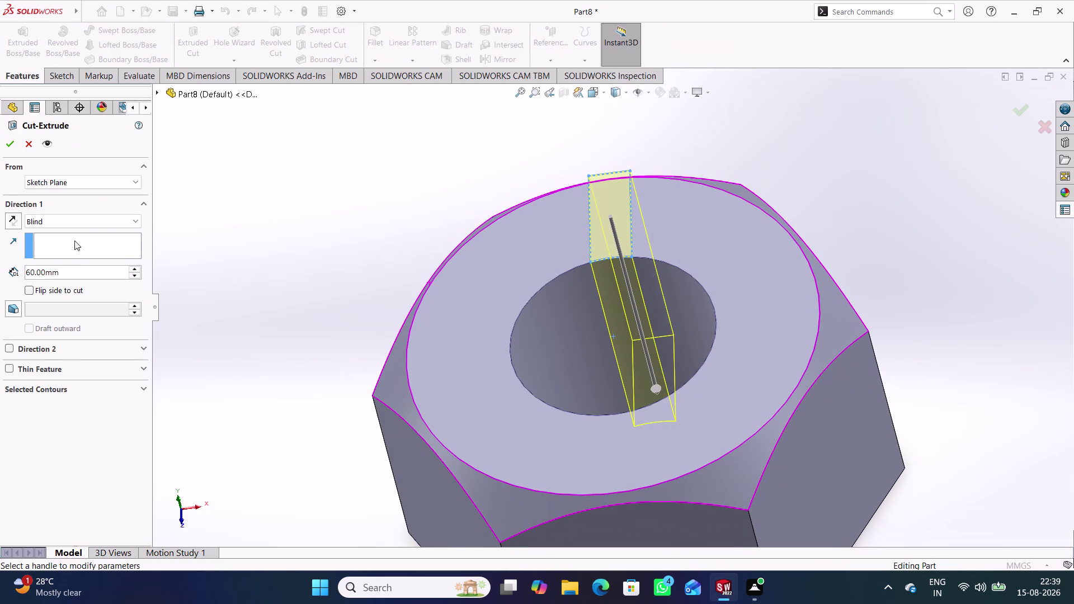
drag(73, 267, 13, 270)
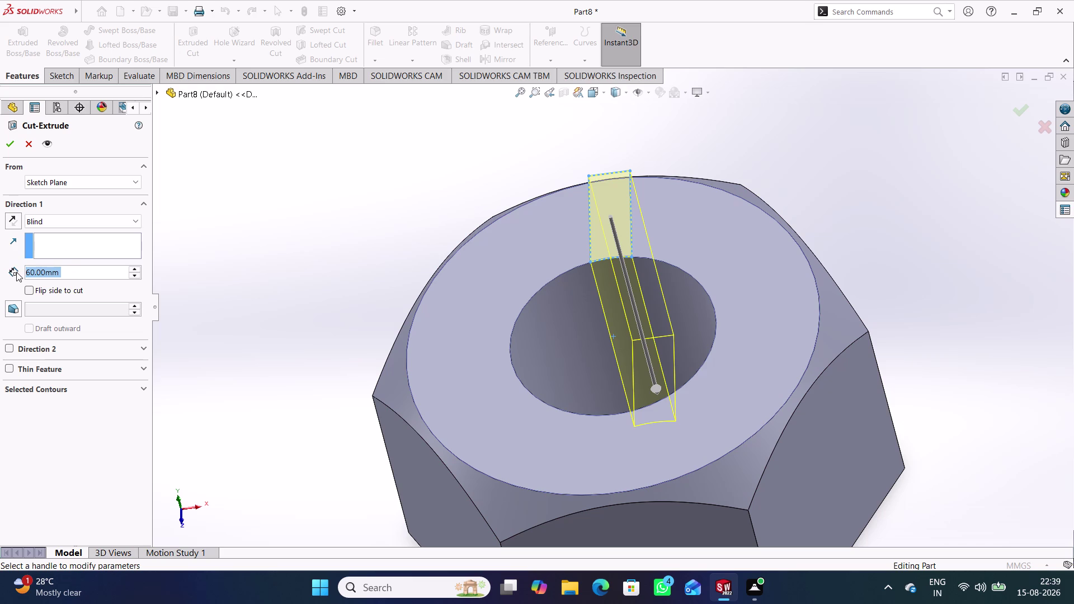
text(25)
key(Return)
click(264, 170)
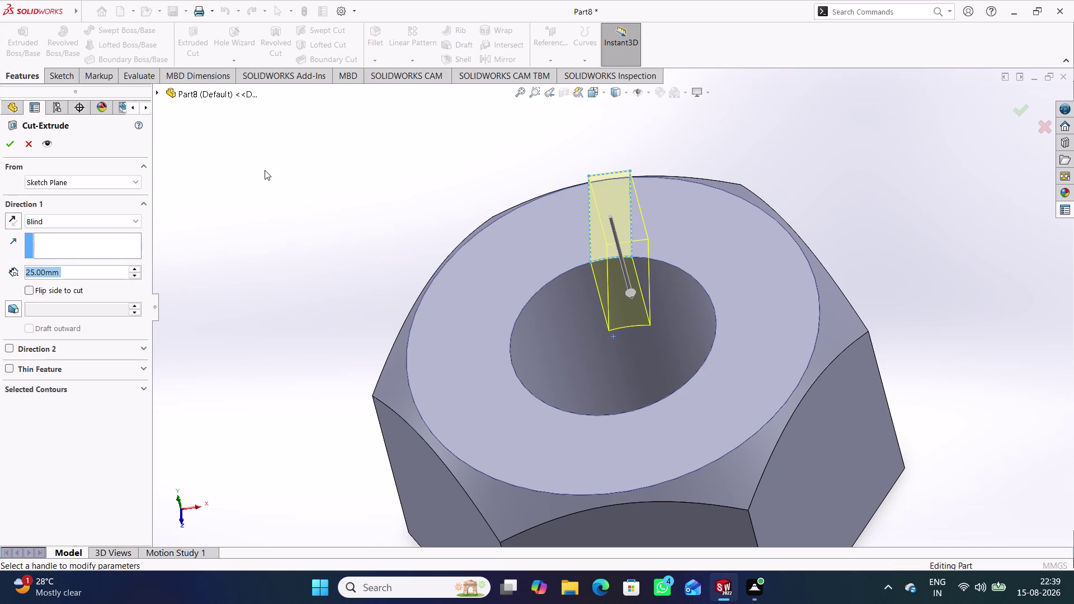
click(7, 145)
Orbit the nut to inspect the new slot's depth, then return it upright.
click(386, 240)
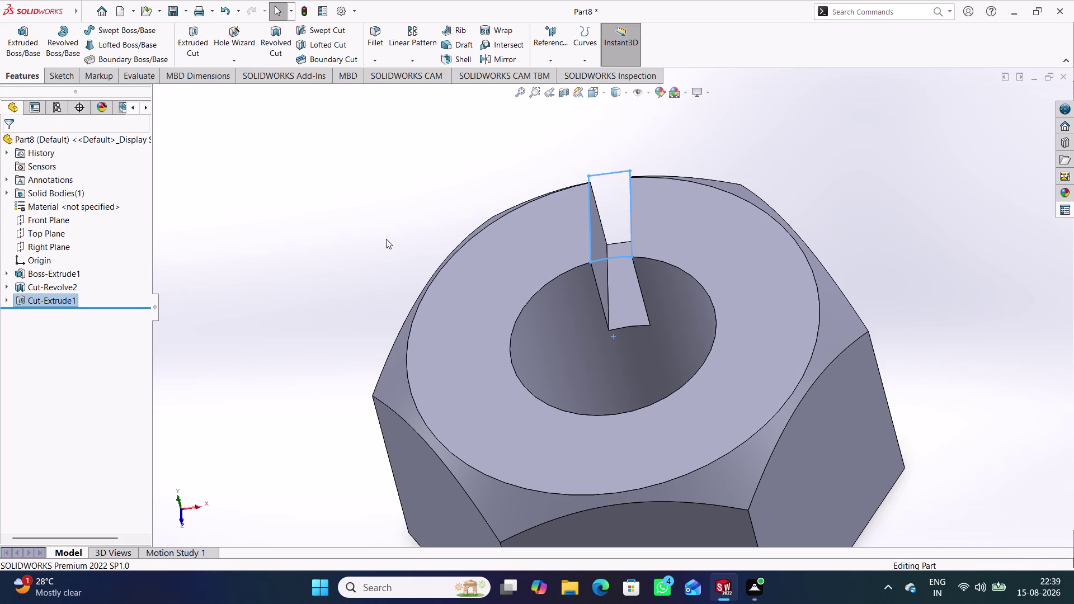
middle_drag(386, 236, 412, 170)
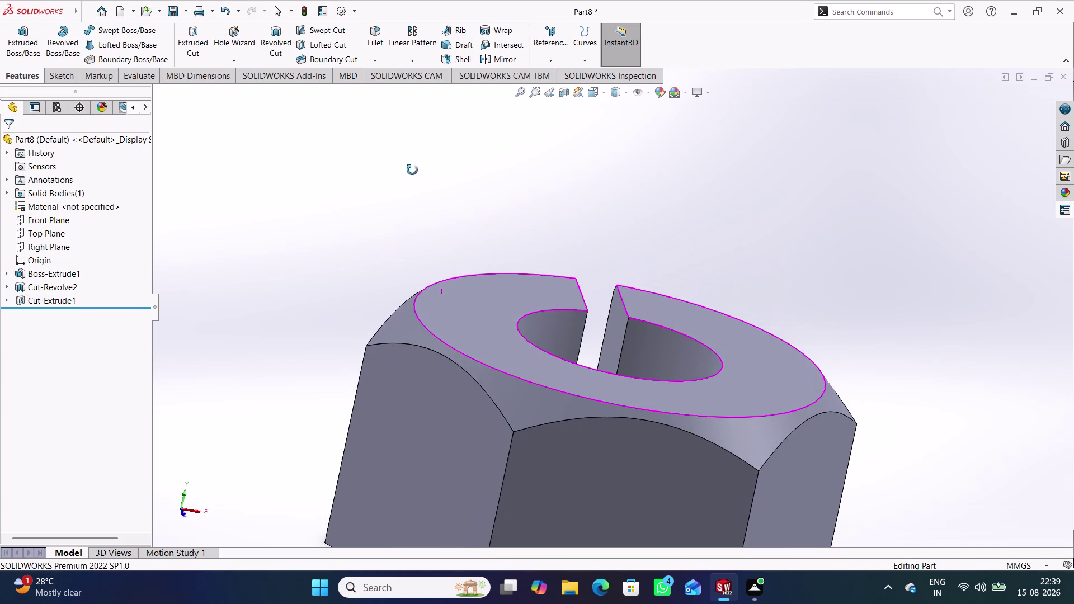
middle_drag(412, 170, 453, 247)
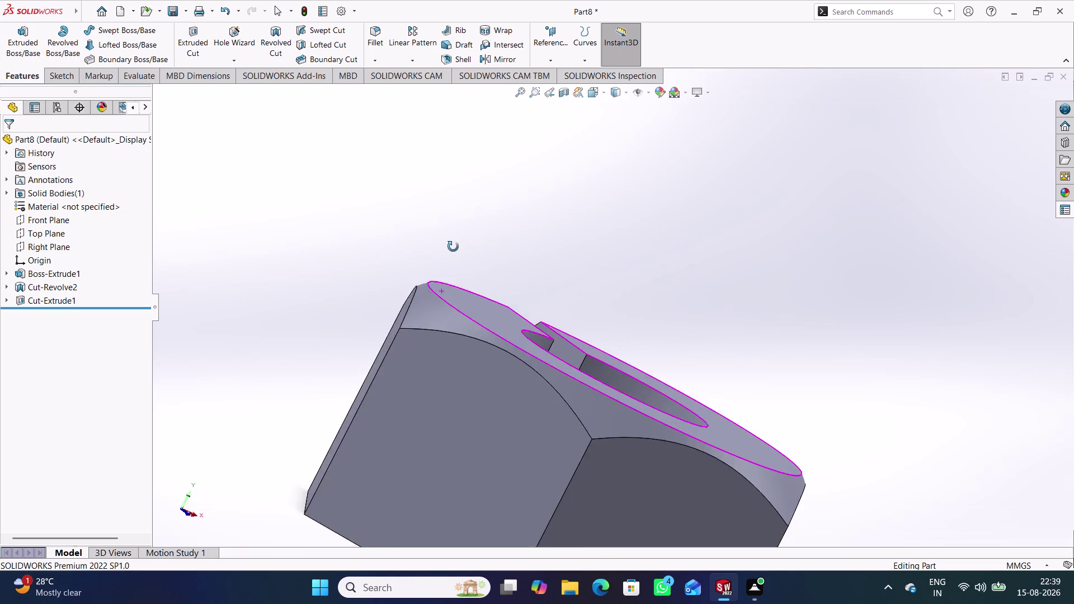
middle_drag(453, 247, 392, 269)
scroll(up, 3)
scroll(down, 3)
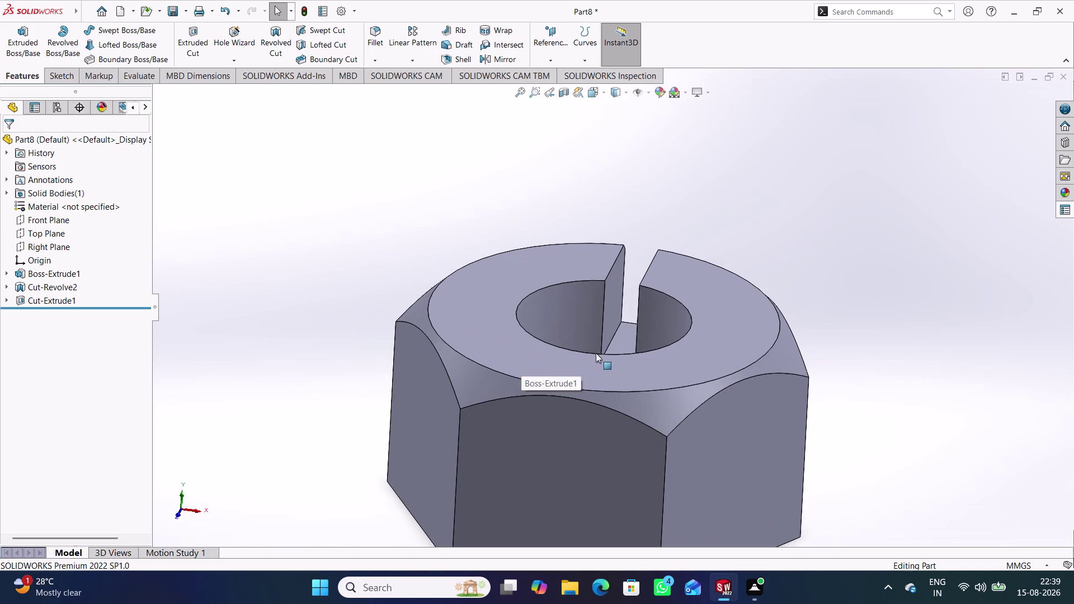
middle_drag(727, 234, 721, 255)
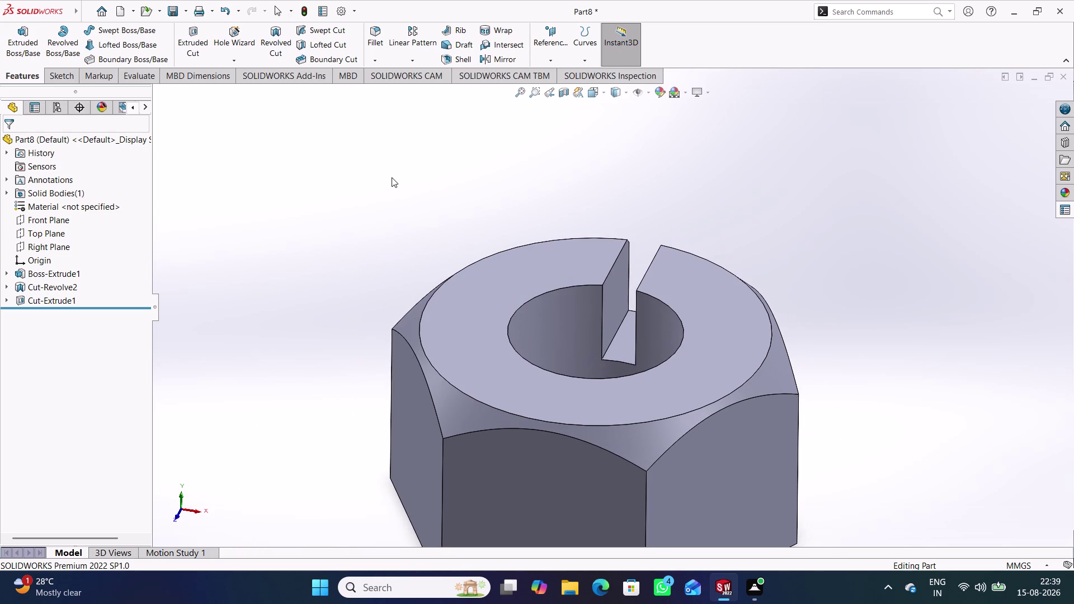
click(421, 61)
click(429, 88)
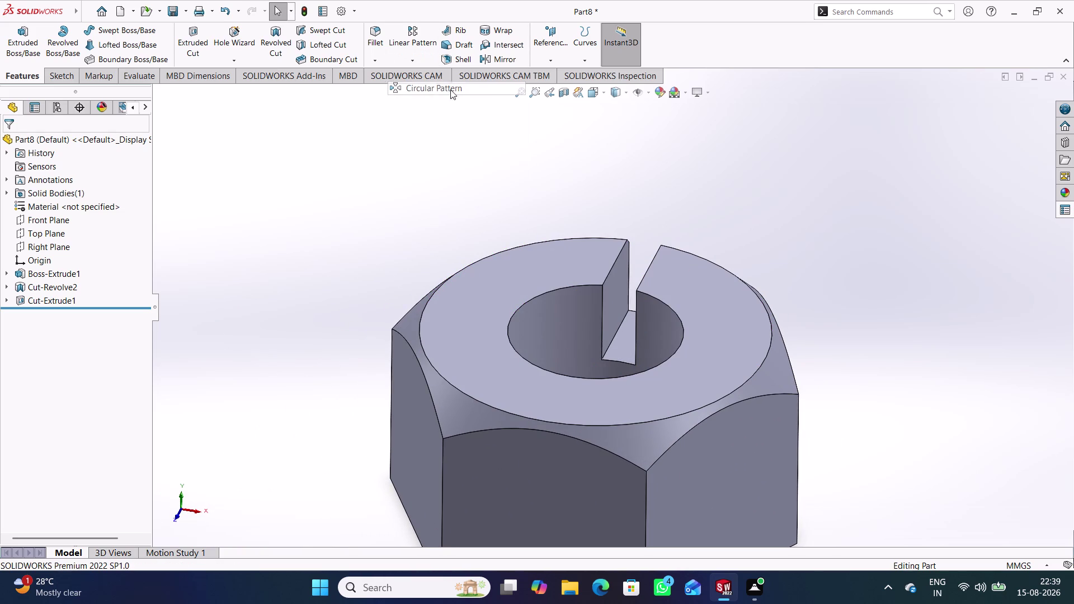
Pattern Cut-Extrude1 around the top circular edge.
scroll(up, 3)
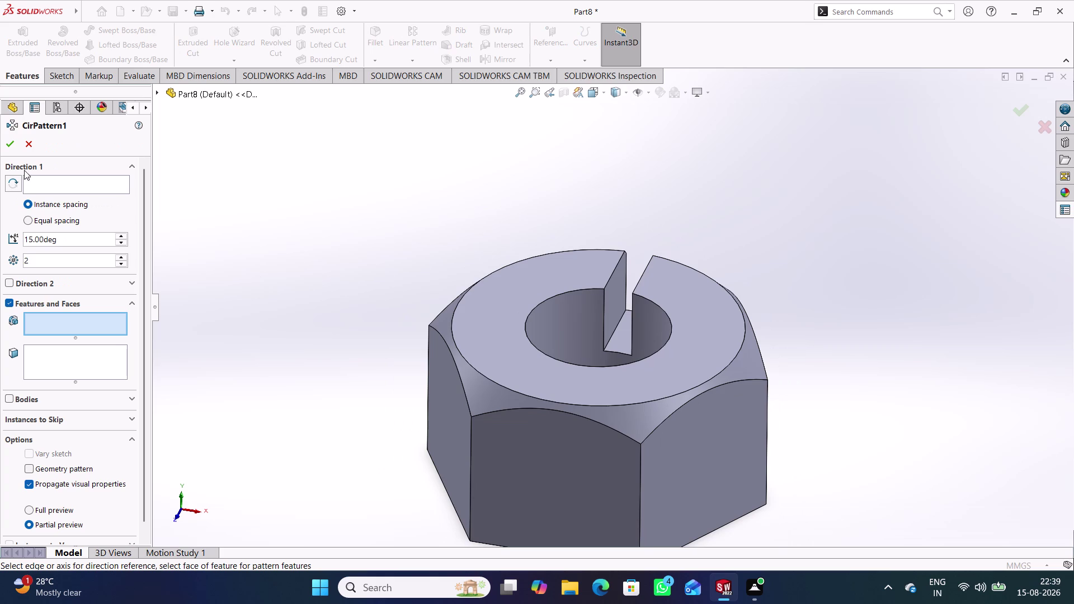
click(472, 367)
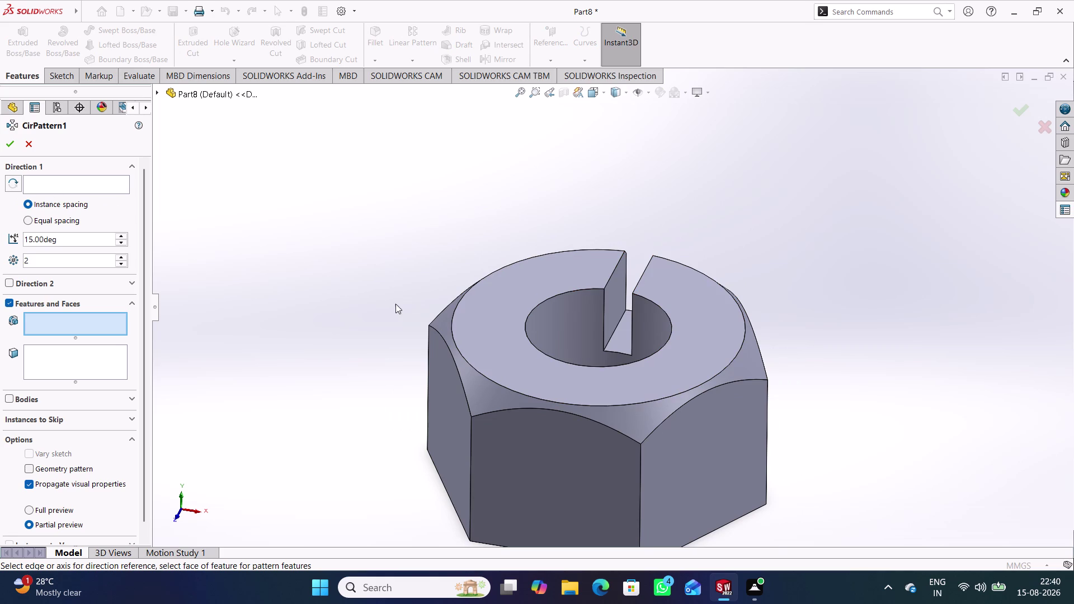
click(98, 189)
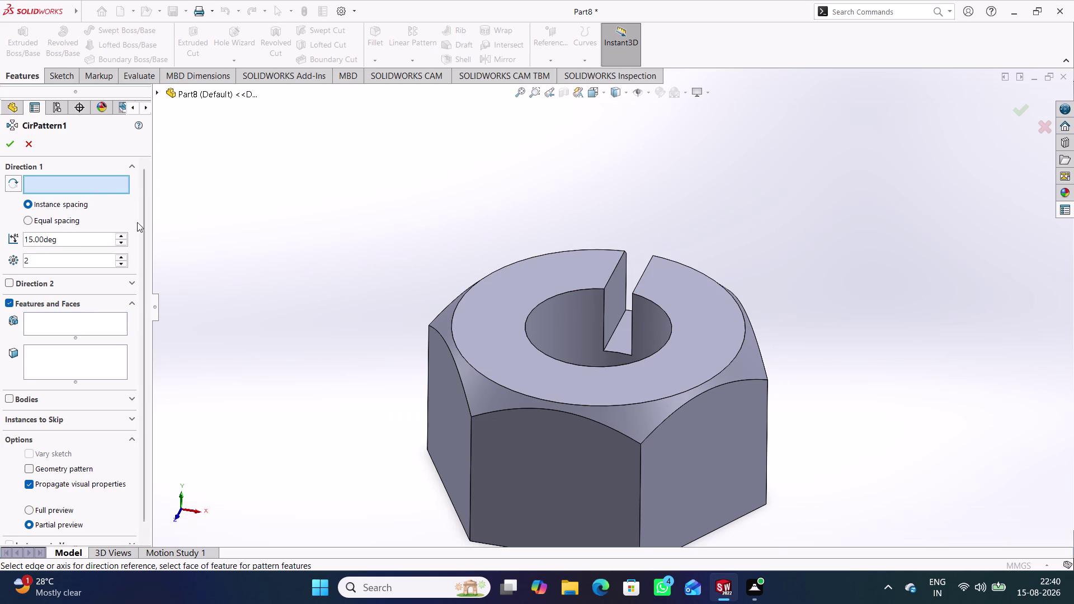
click(488, 378)
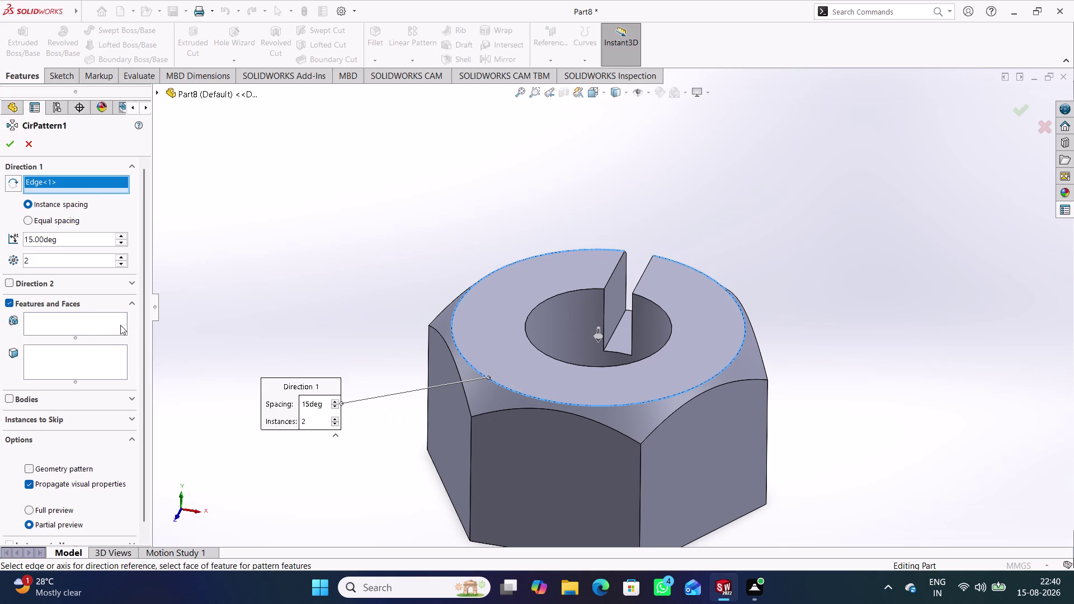
click(79, 322)
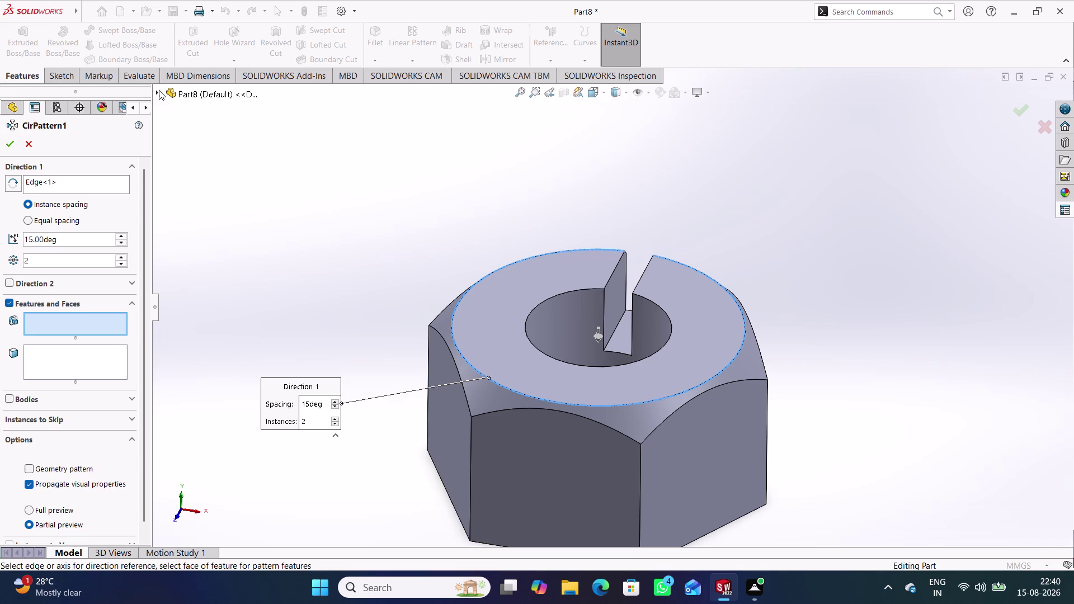
click(153, 91)
click(215, 256)
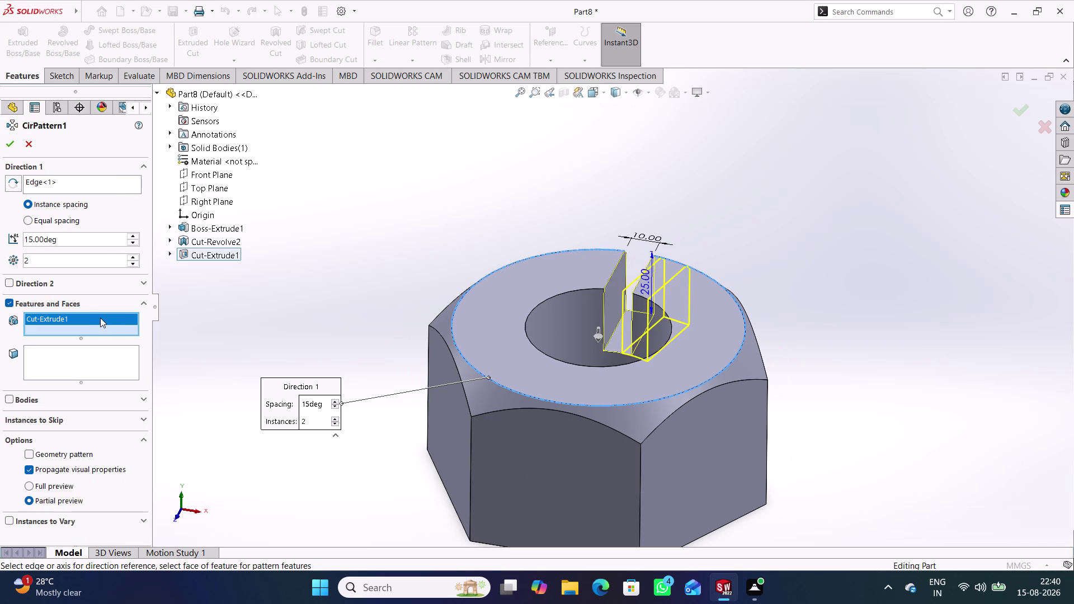
drag(71, 236, 9, 243)
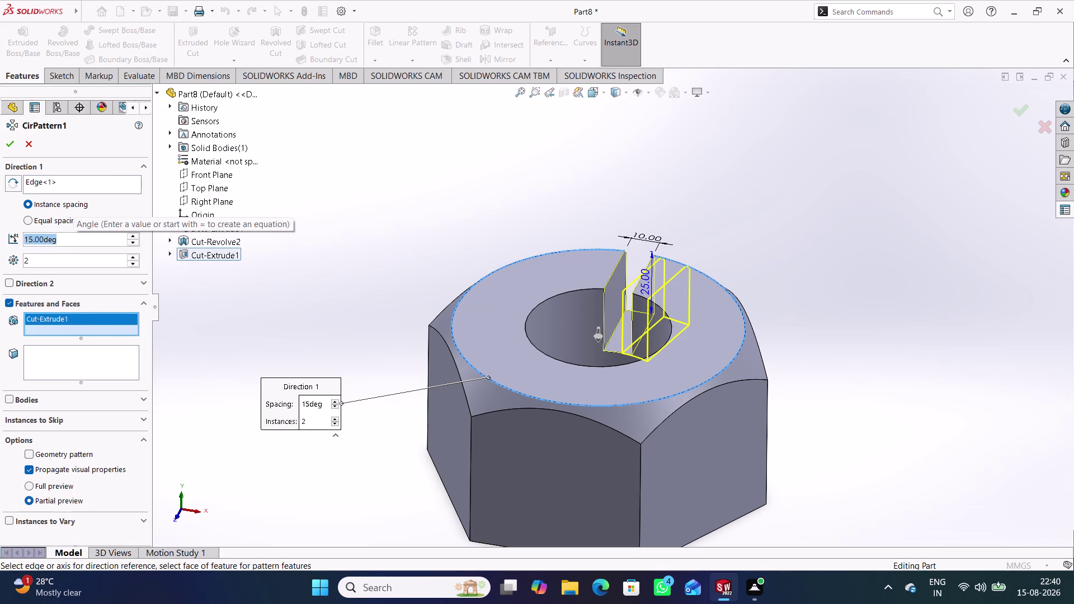
Space six slot instances equally over 360° and accept the pattern.
click(52, 218)
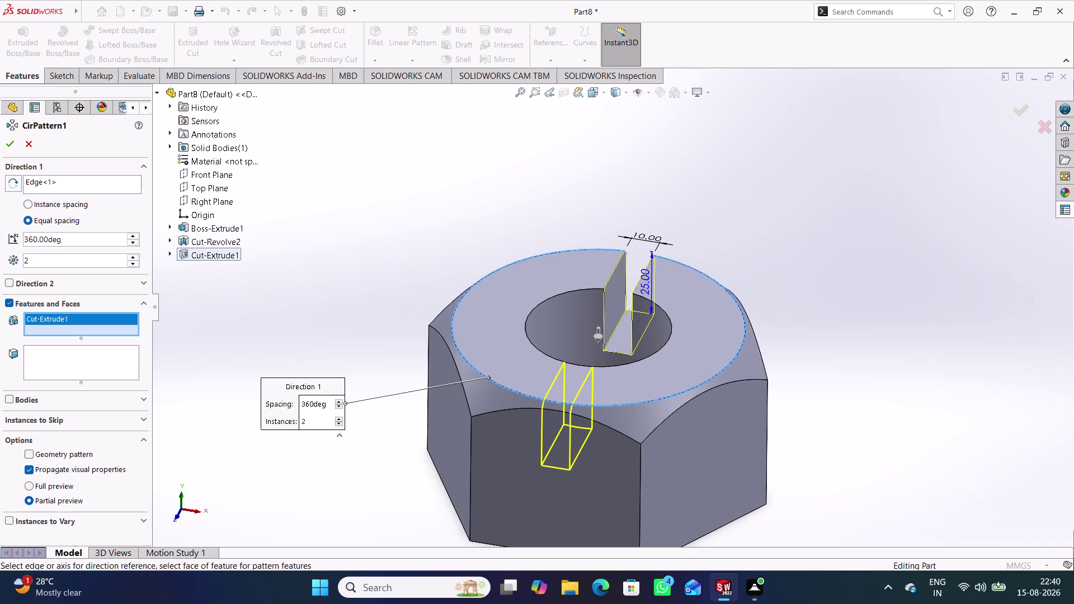
click(135, 260)
click(135, 259)
double_click(136, 259)
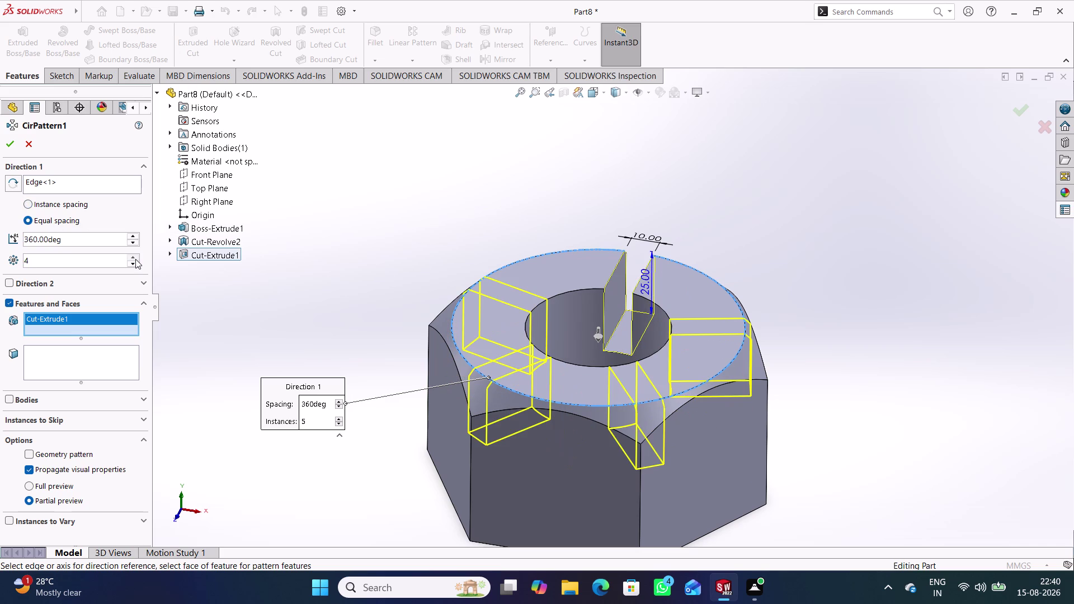
middle_drag(275, 276, 274, 302)
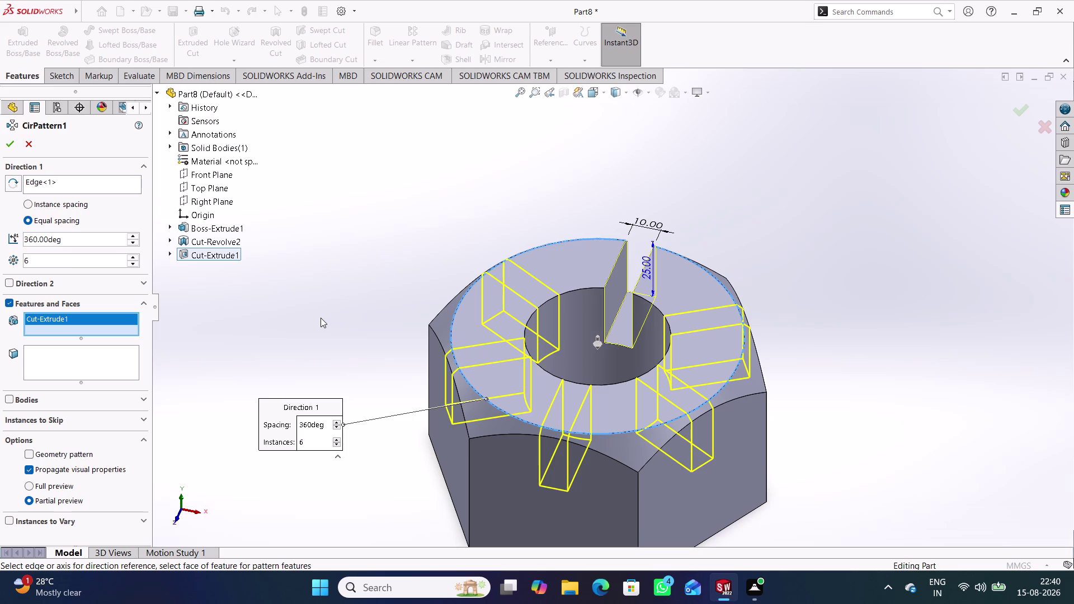
key(ctrl+5)
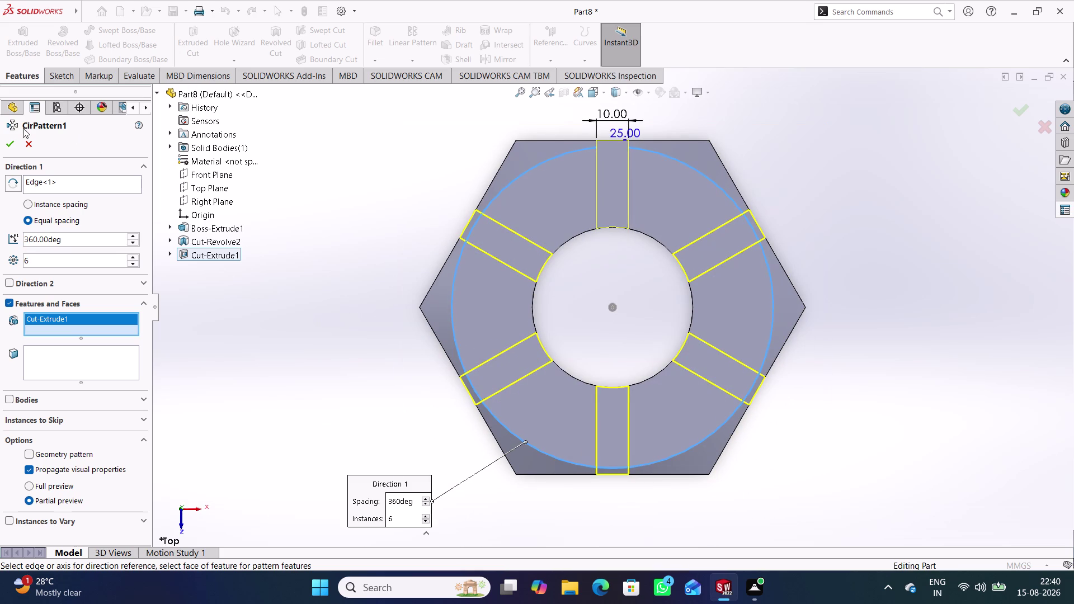
click(7, 141)
click(380, 321)
middle_drag(376, 323, 370, 246)
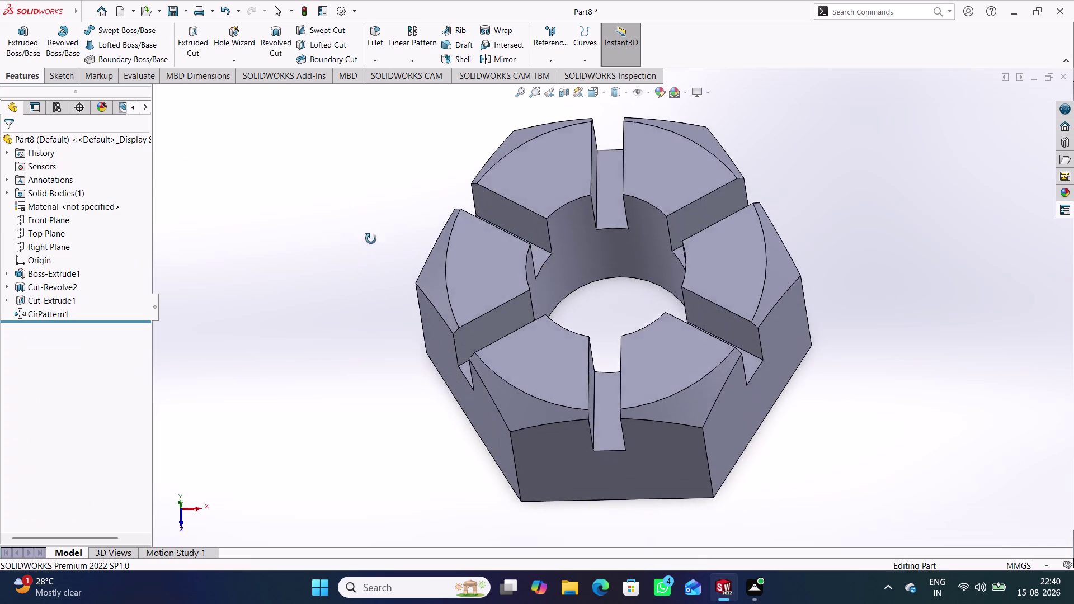
Apply Zinc AC43A from the Zinc Alloys library as the nut's material.
middle_drag(371, 245, 342, 207)
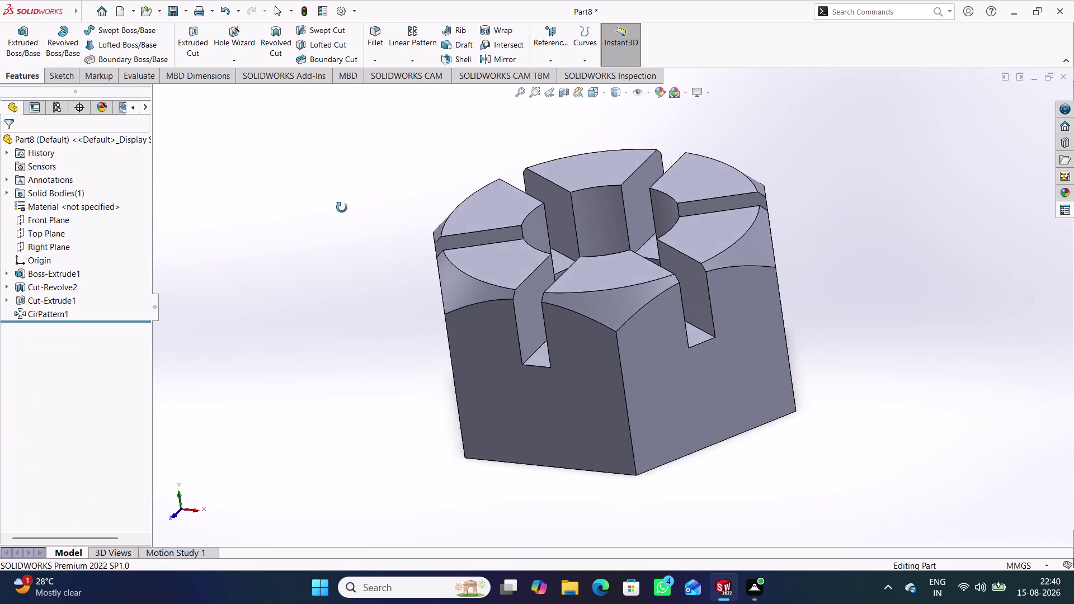
middle_drag(342, 207, 352, 228)
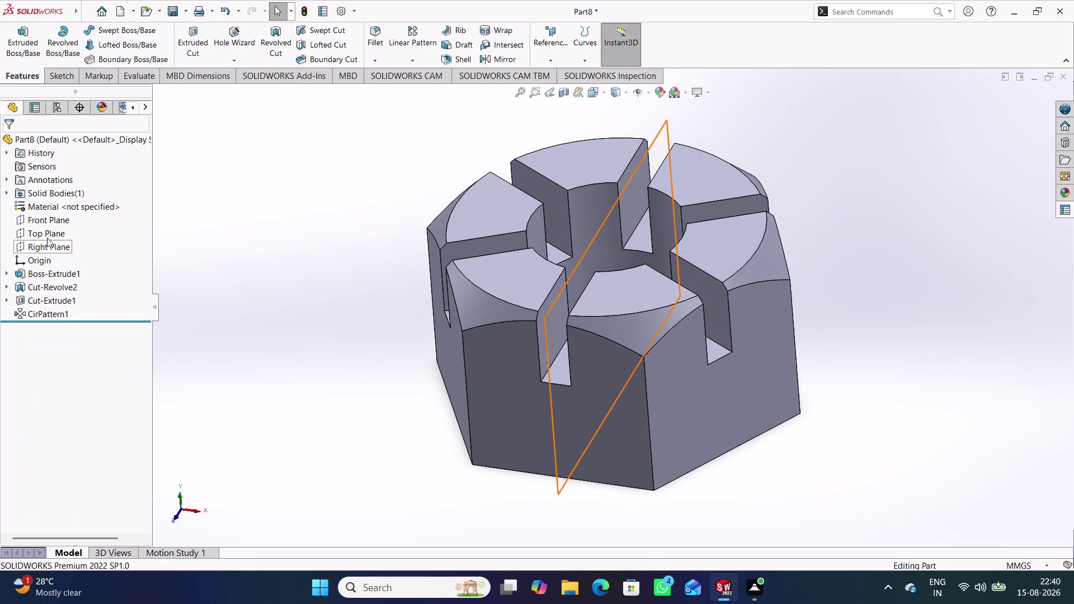
right_click(54, 208)
click(94, 214)
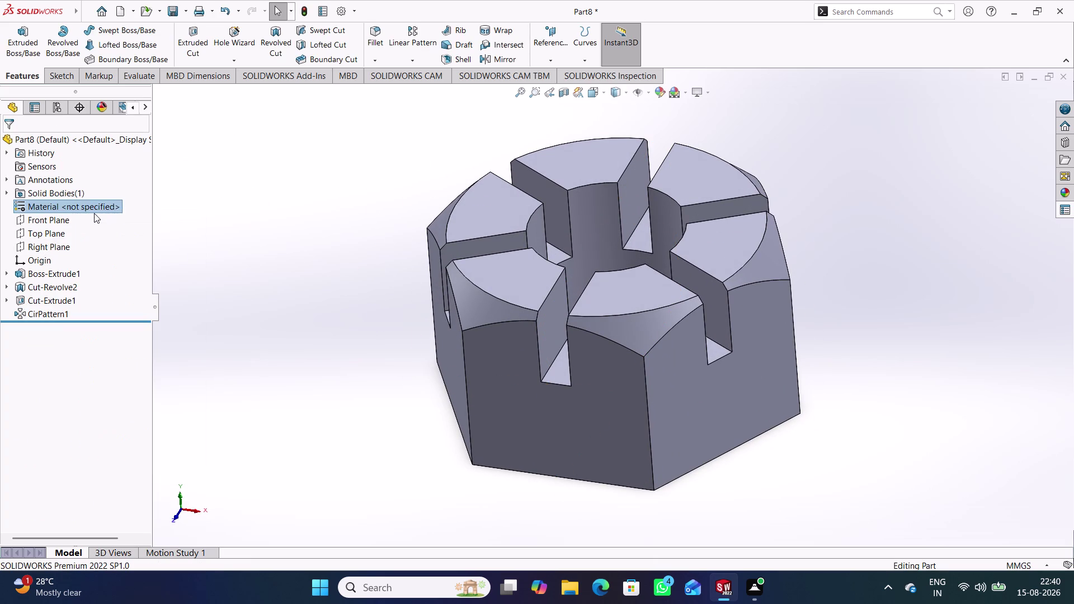
scroll(down, 3)
scroll(down, 3)
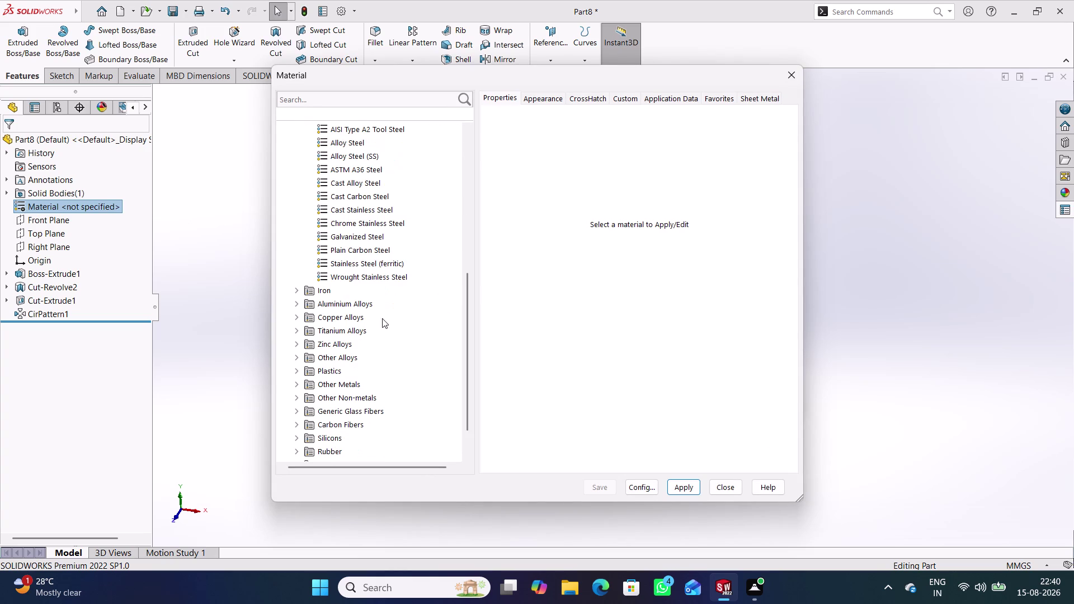
click(340, 343)
double_click(344, 345)
click(350, 374)
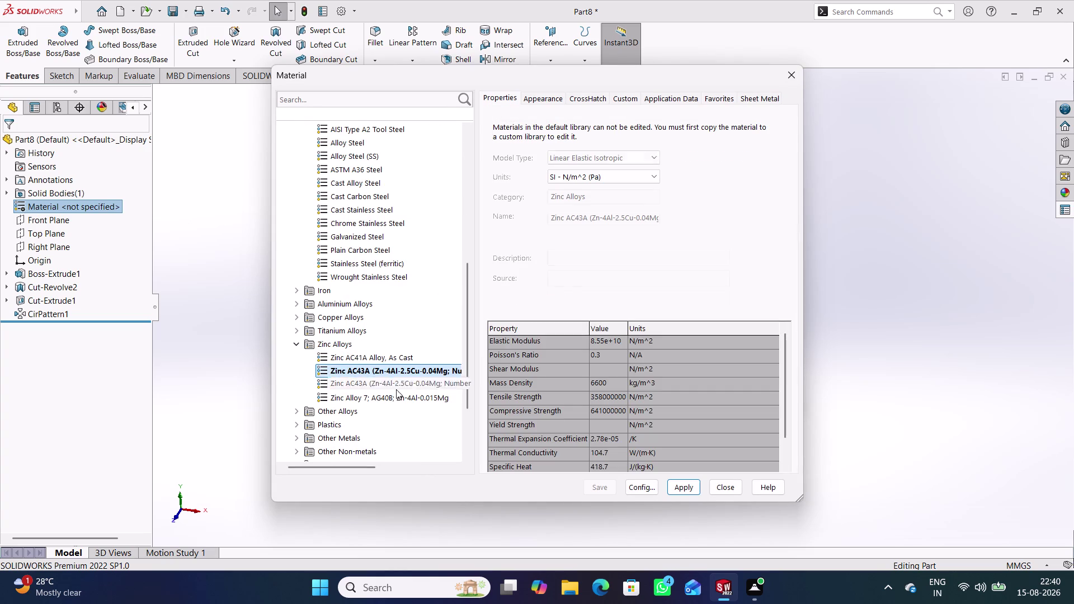
click(679, 491)
click(724, 489)
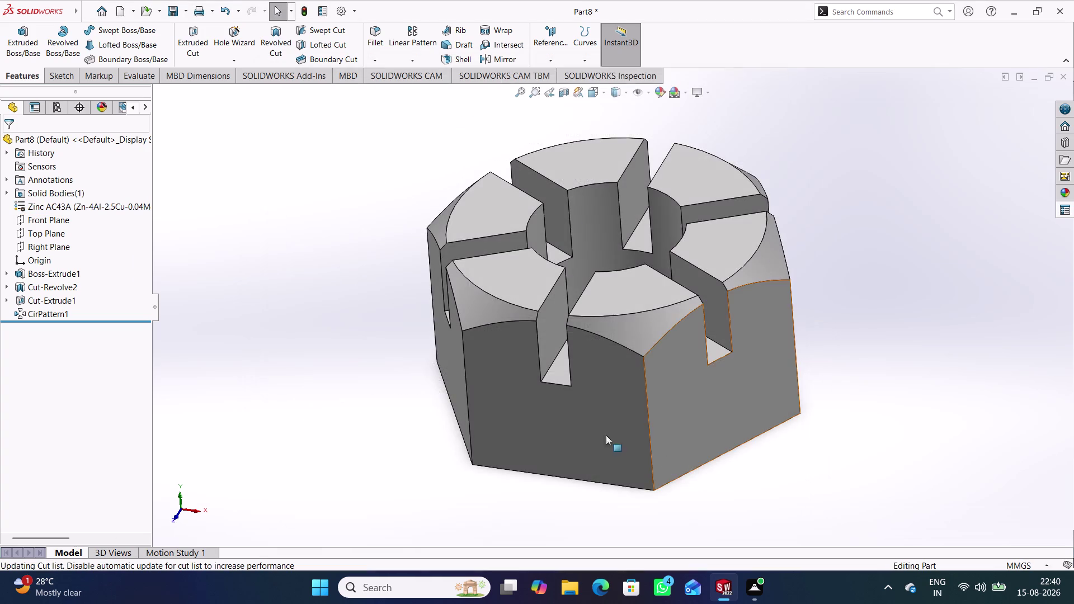
middle_drag(589, 430, 643, 401)
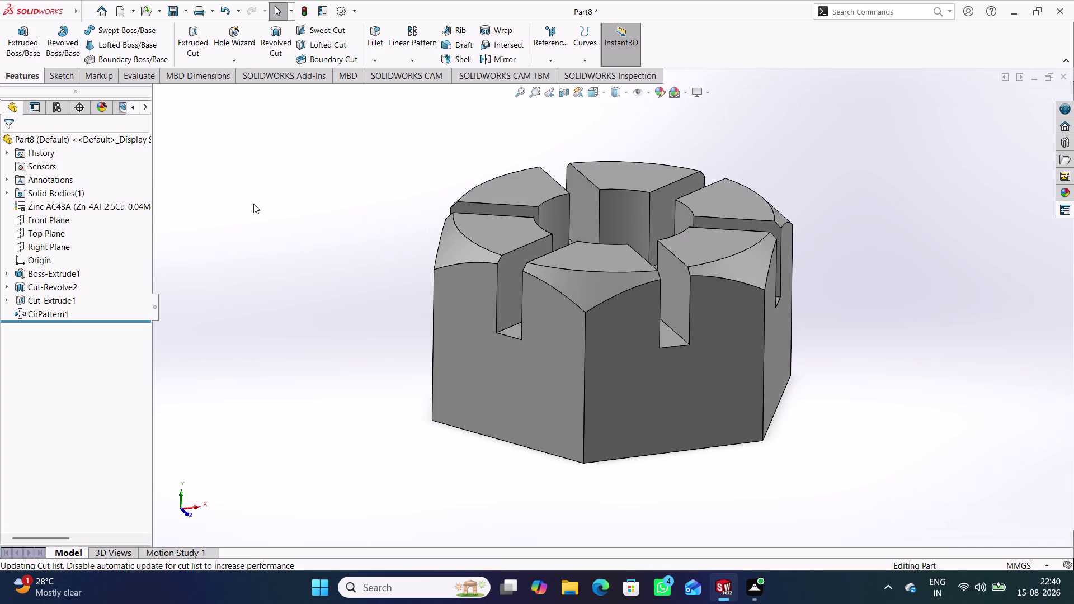
key(ctrl+s)
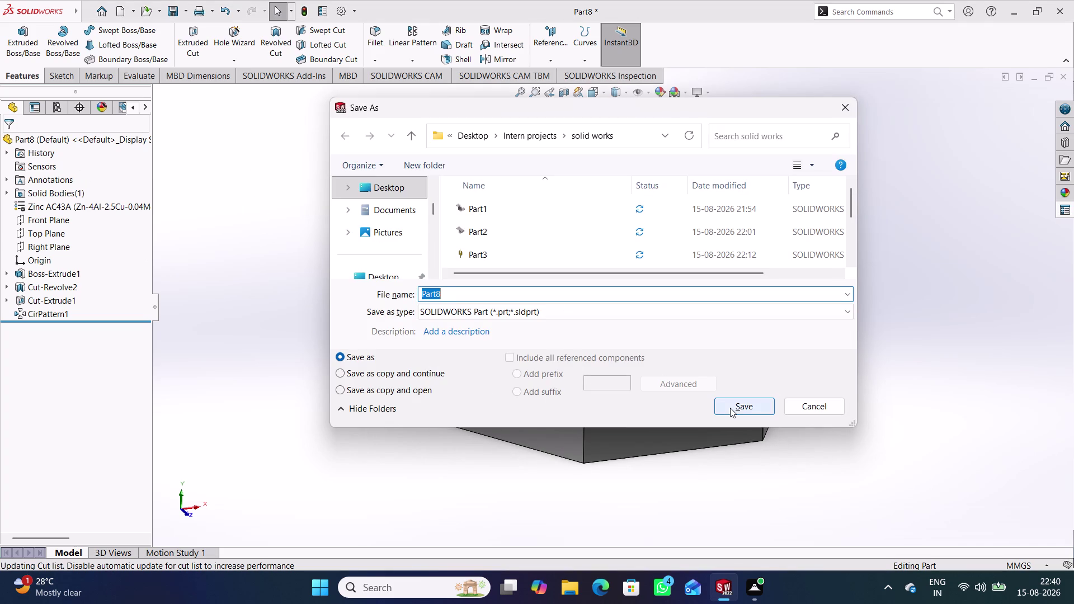
Save the part as Part8, then create a new Assembly document.
click(729, 407)
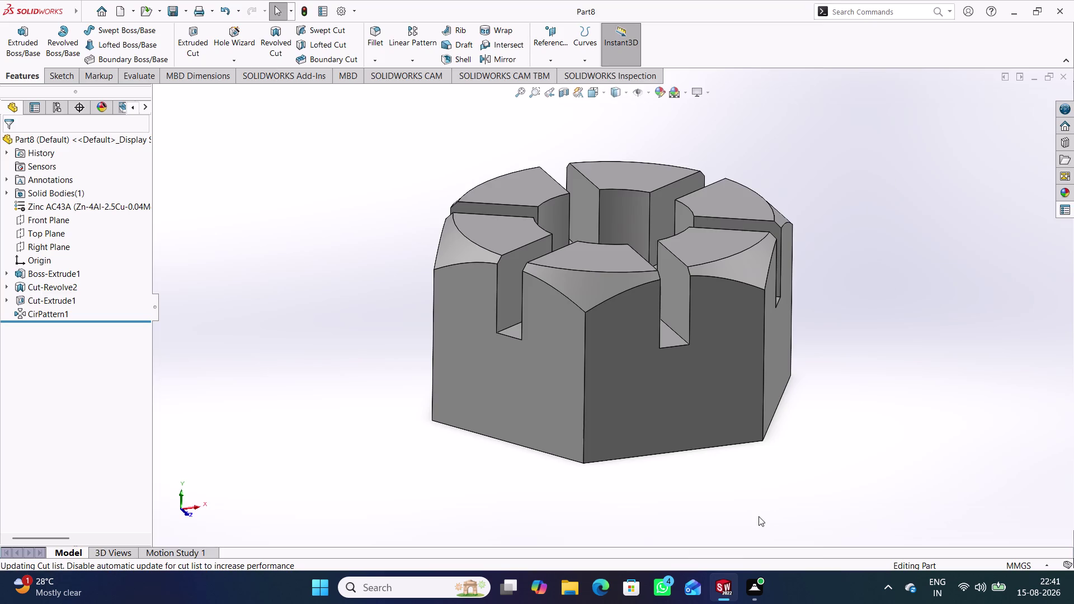
key(ctrl+n)
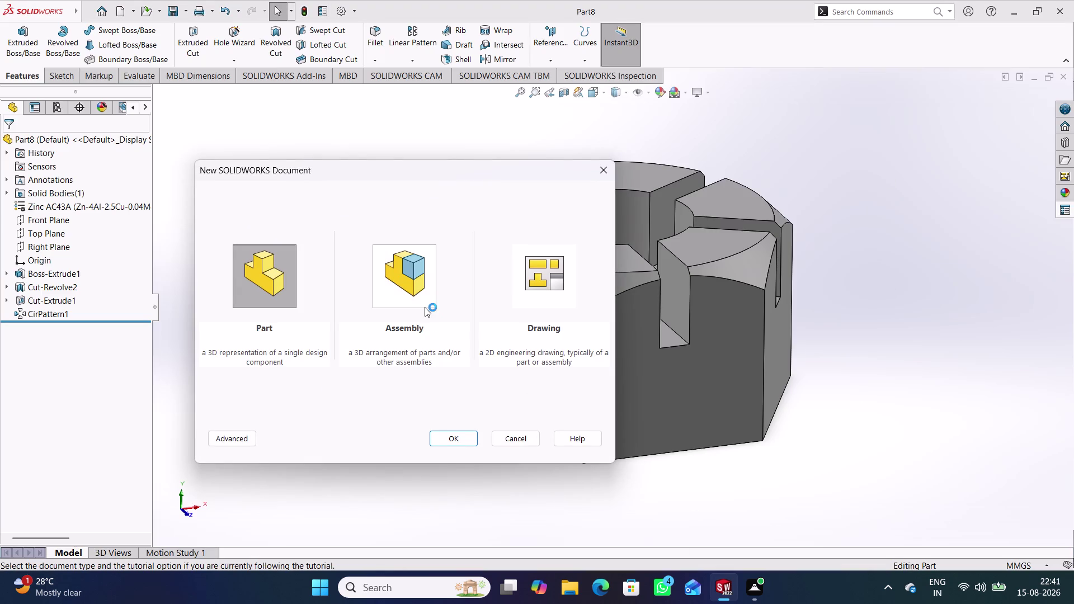
click(424, 302)
click(463, 436)
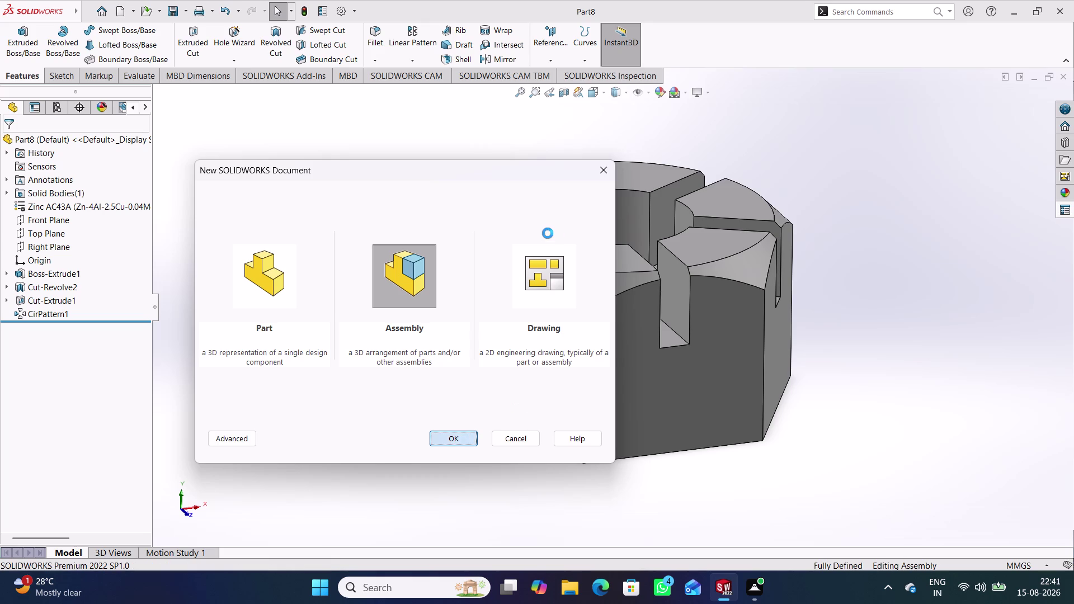